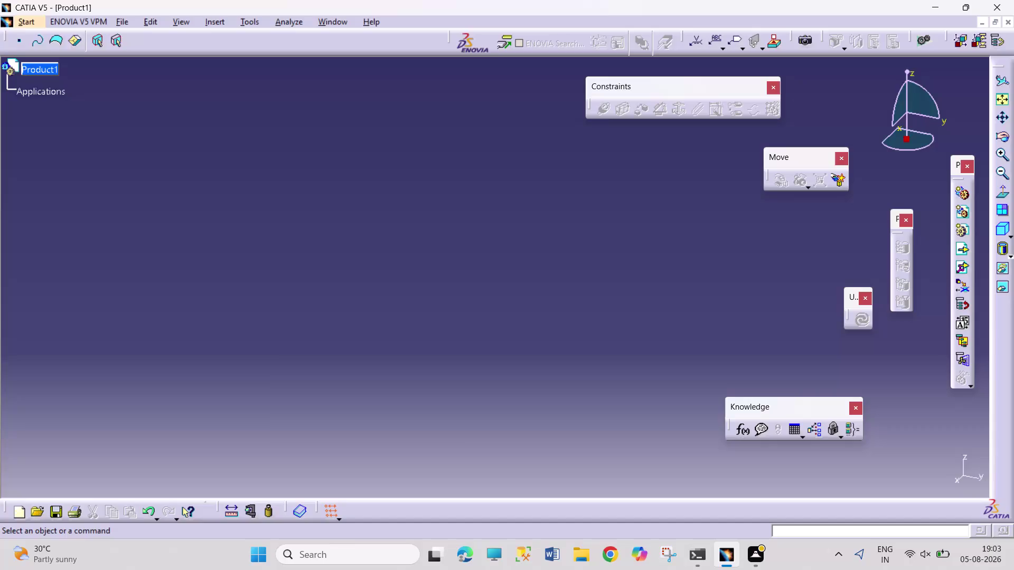
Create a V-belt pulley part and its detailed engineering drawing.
Close the empty Product1 and create Part1 in the Part Design workbench.
drag(286, 129, 487, 514)
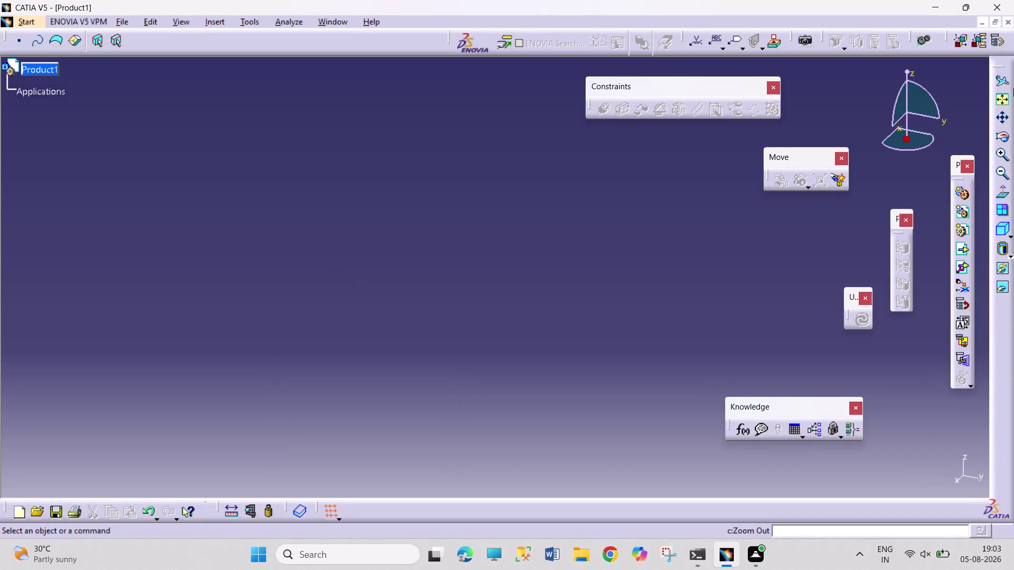
click(1007, 24)
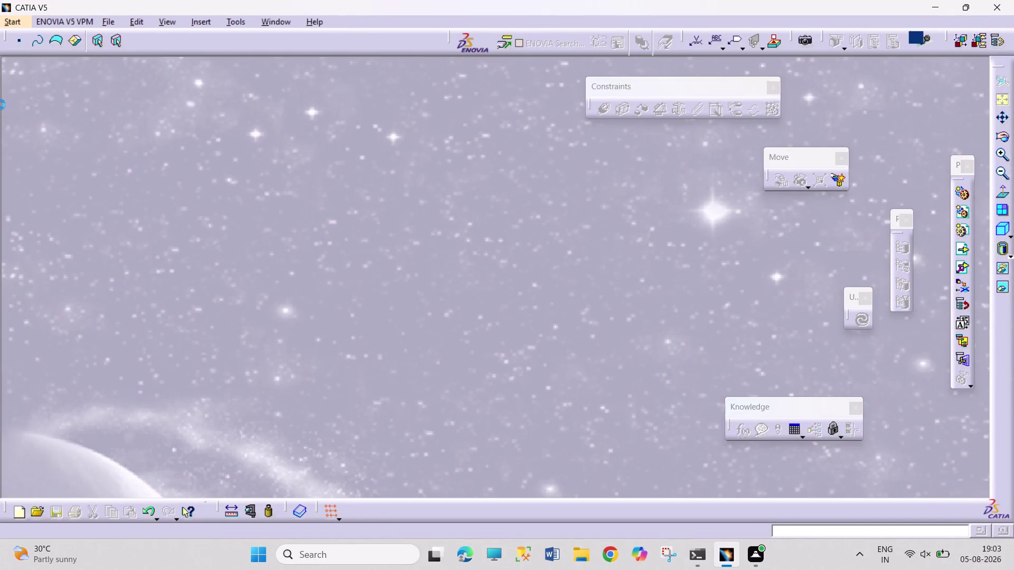
click(28, 21)
click(39, 48)
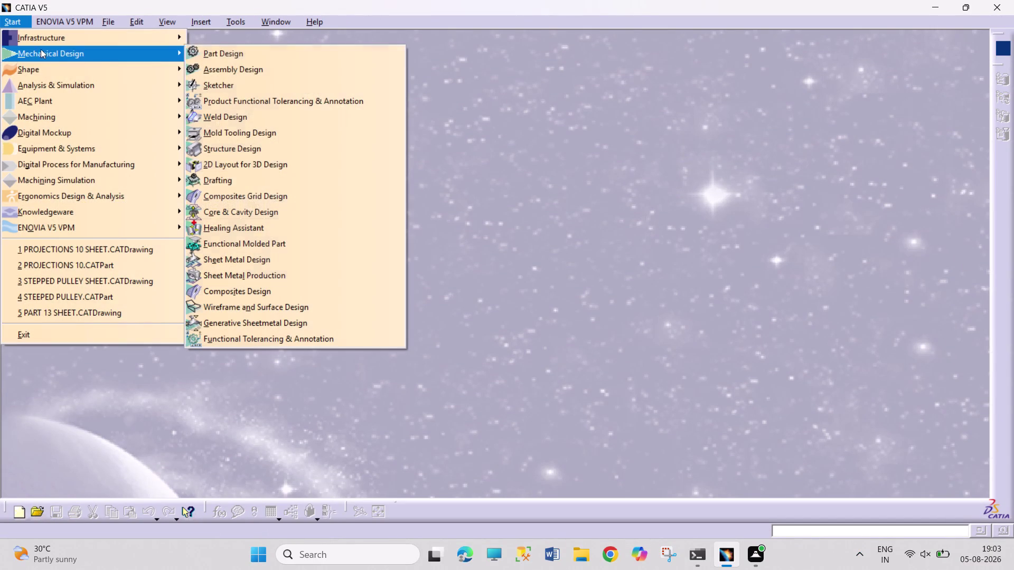
click(290, 54)
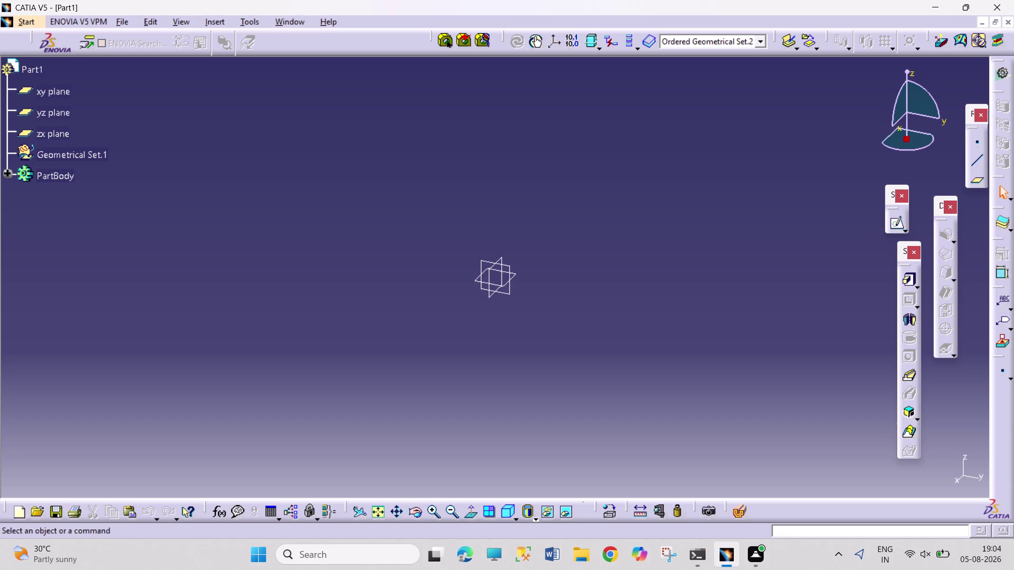
Pick one of Part1's reference planes and start a sketch on it.
drag(558, 130, 734, 374)
drag(559, 185, 700, 328)
drag(593, 232, 806, 380)
click(508, 291)
click(893, 222)
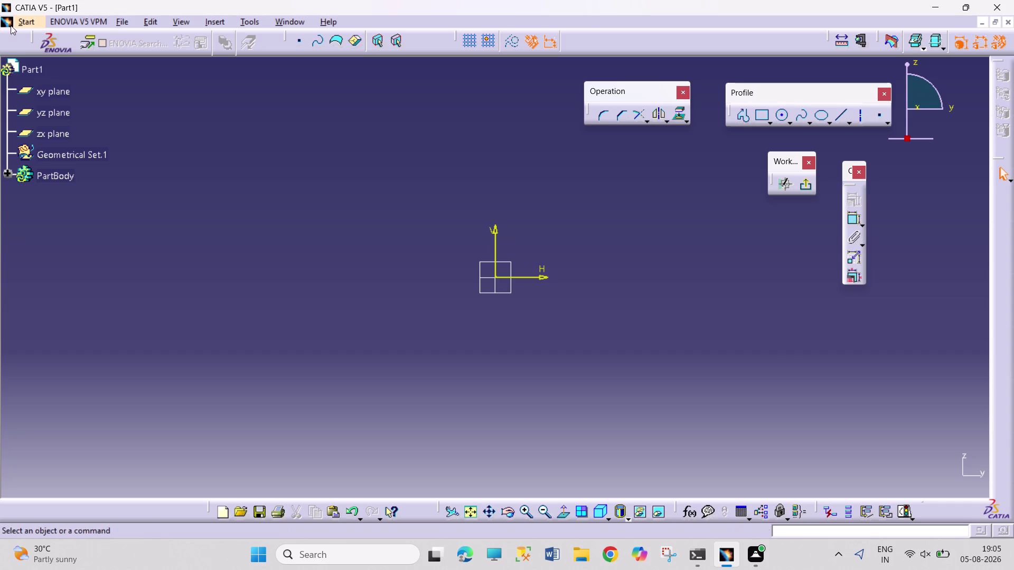
Draw a tall rectangle with its bottom corner placed on the H axis.
click(765, 117)
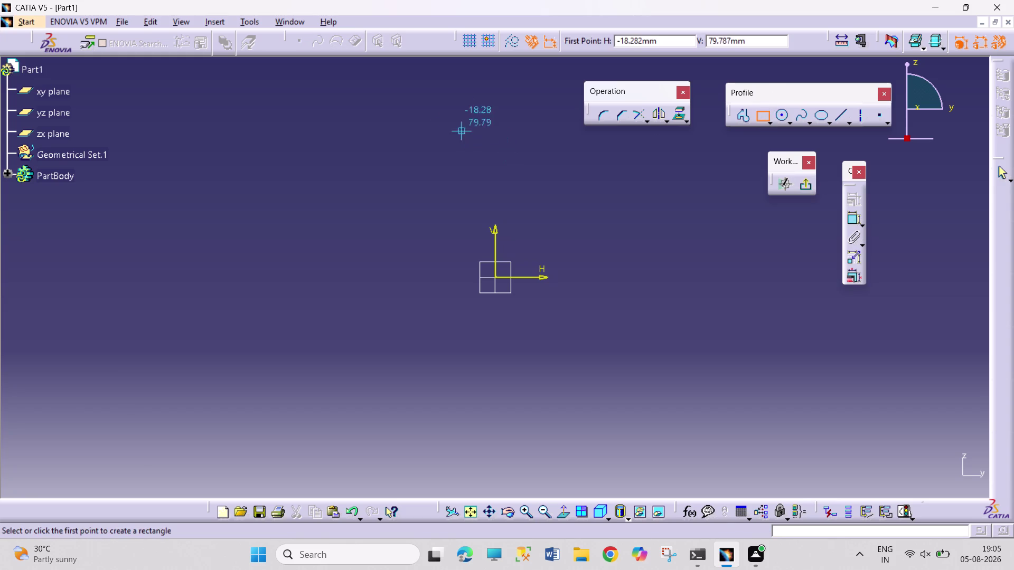
click(448, 113)
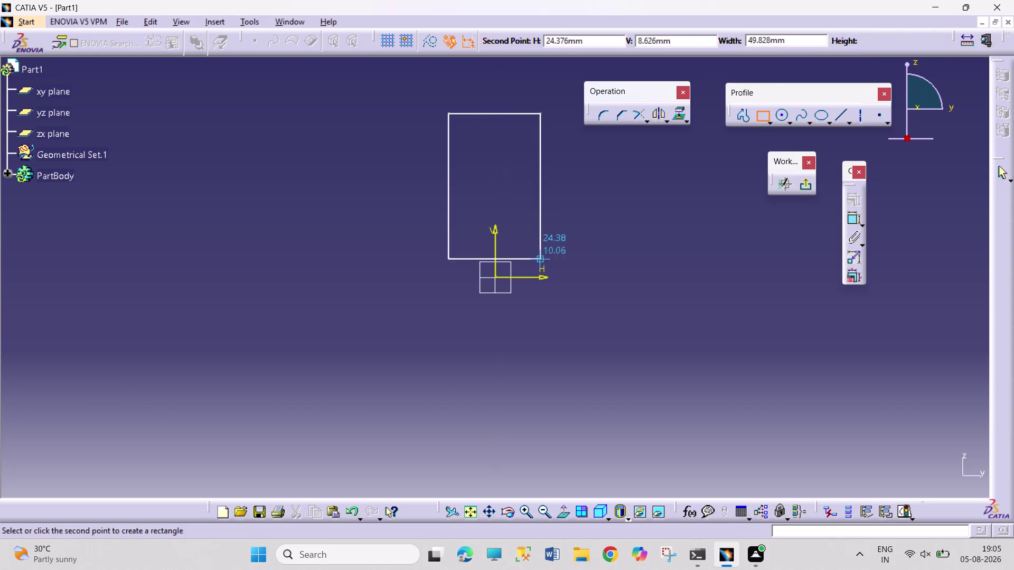
click(547, 279)
click(646, 229)
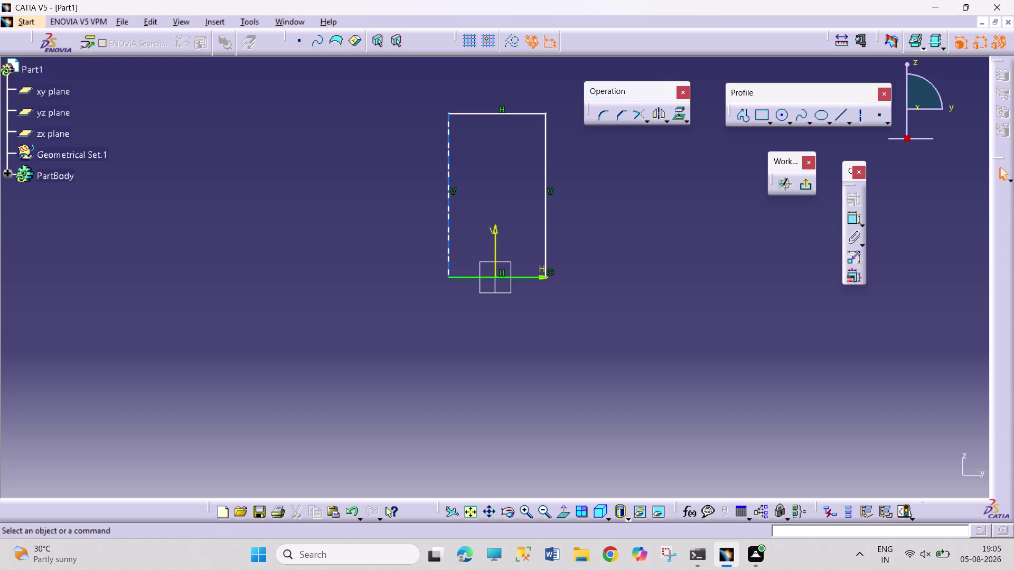
Make the rectangle's left and right sides symmetric about the V axis.
click(449, 224)
click(544, 232)
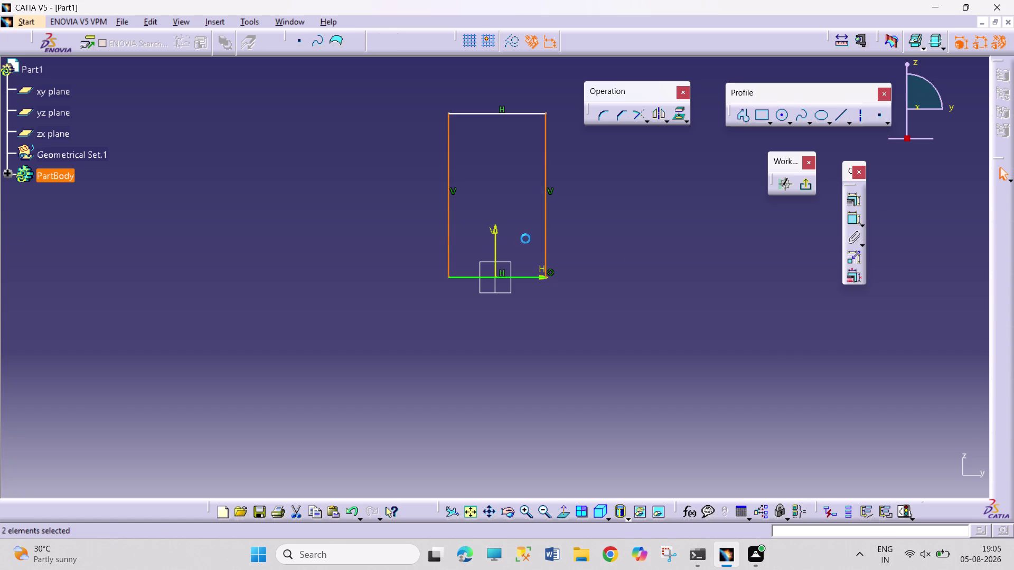
click(495, 237)
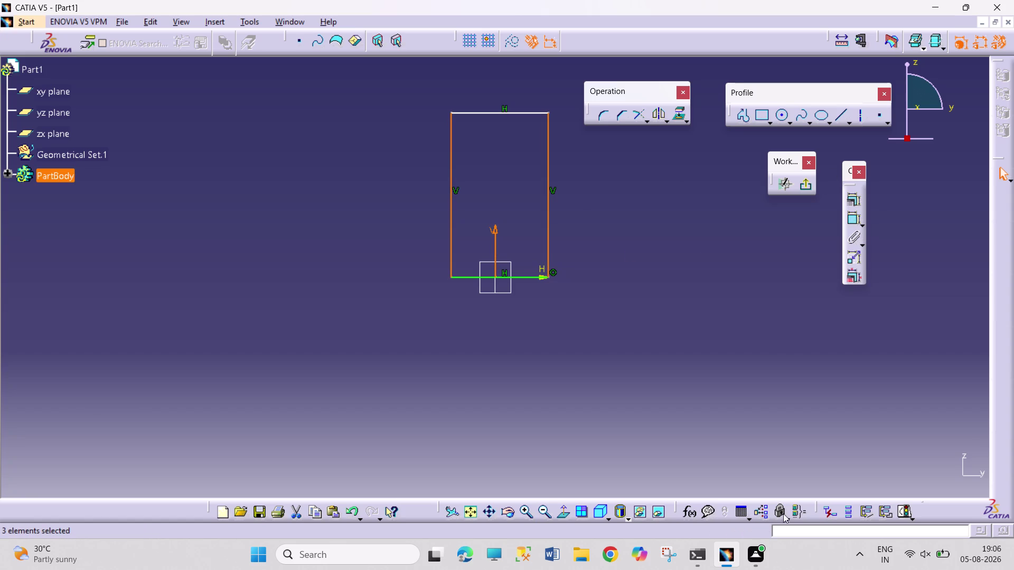
drag(759, 558, 733, 558)
click(848, 204)
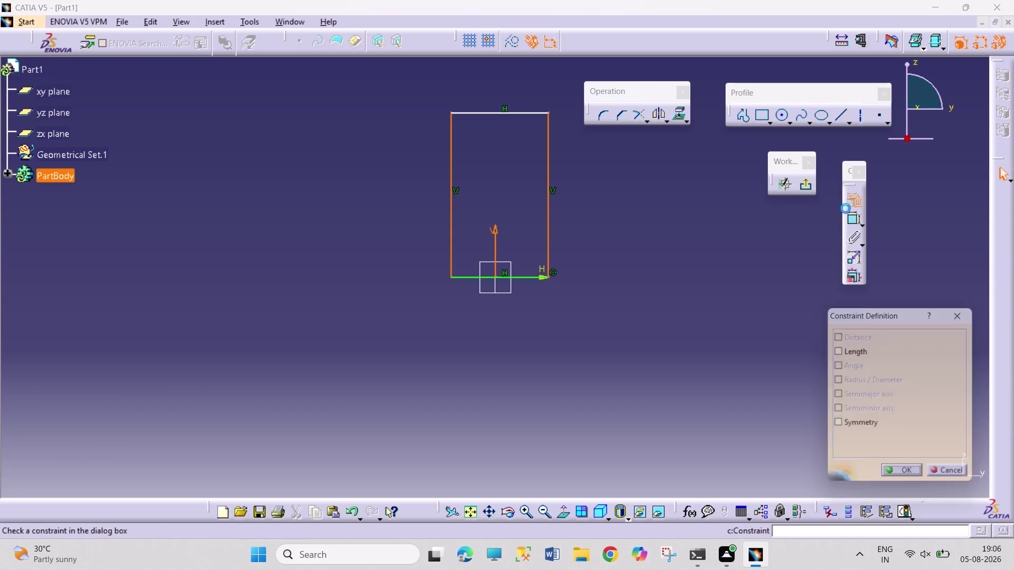
click(866, 428)
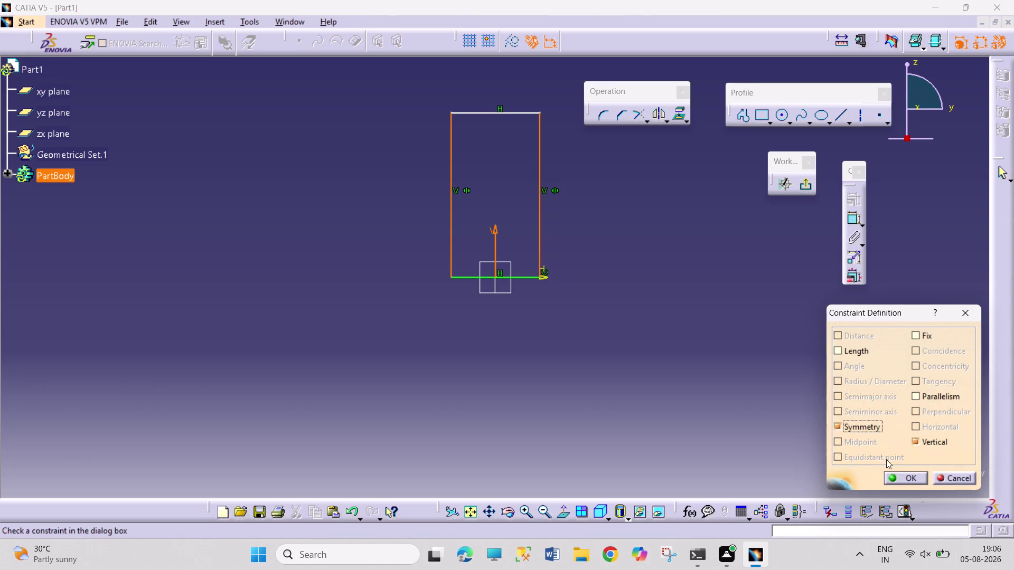
click(895, 474)
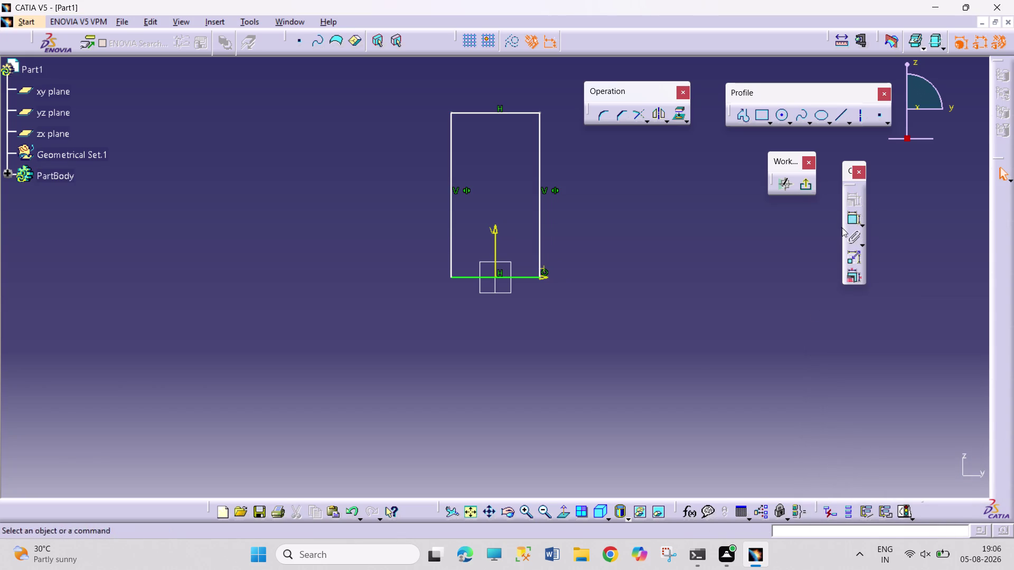
Add width and height dimensions to the rectangle.
click(852, 223)
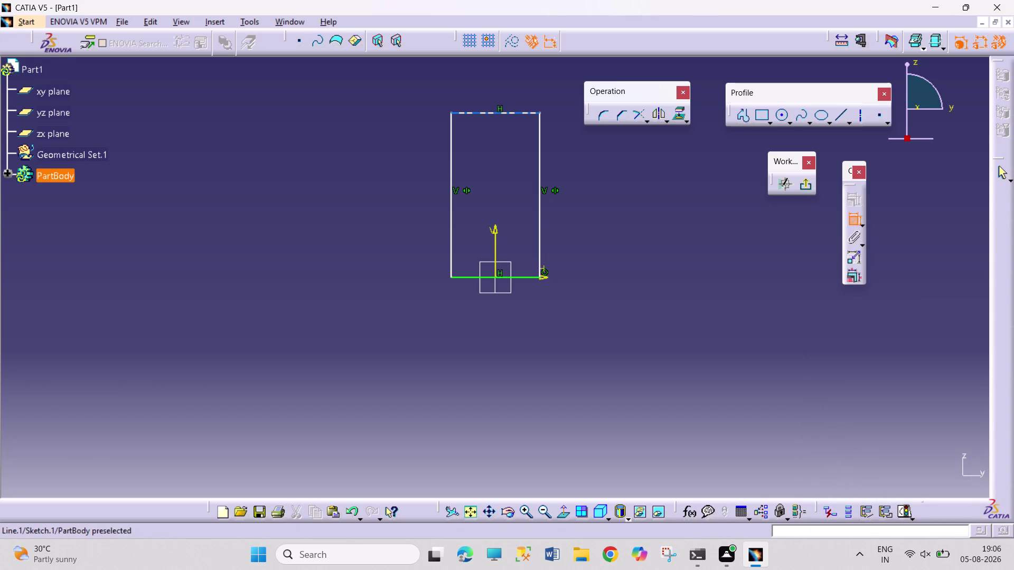
click(508, 111)
click(513, 84)
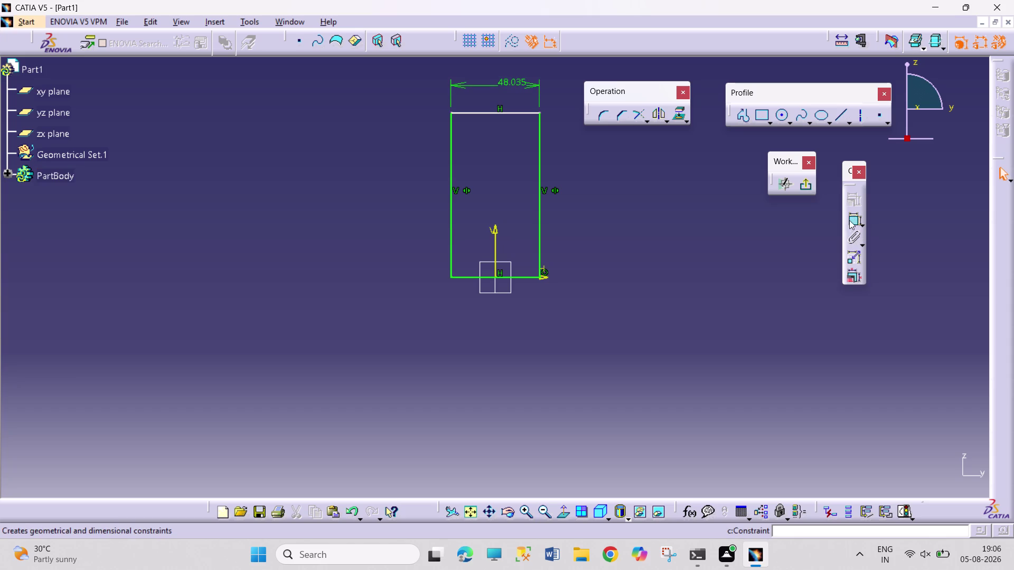
click(851, 222)
drag(542, 238, 549, 237)
click(598, 229)
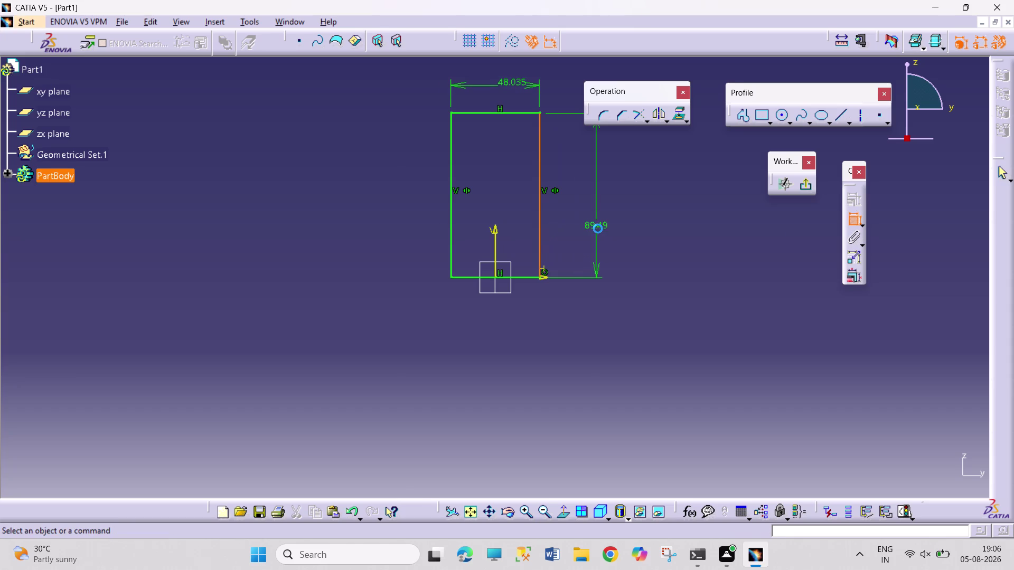
Set the width dimension to 78 and the height to 125.
double_click(520, 85)
text(7)
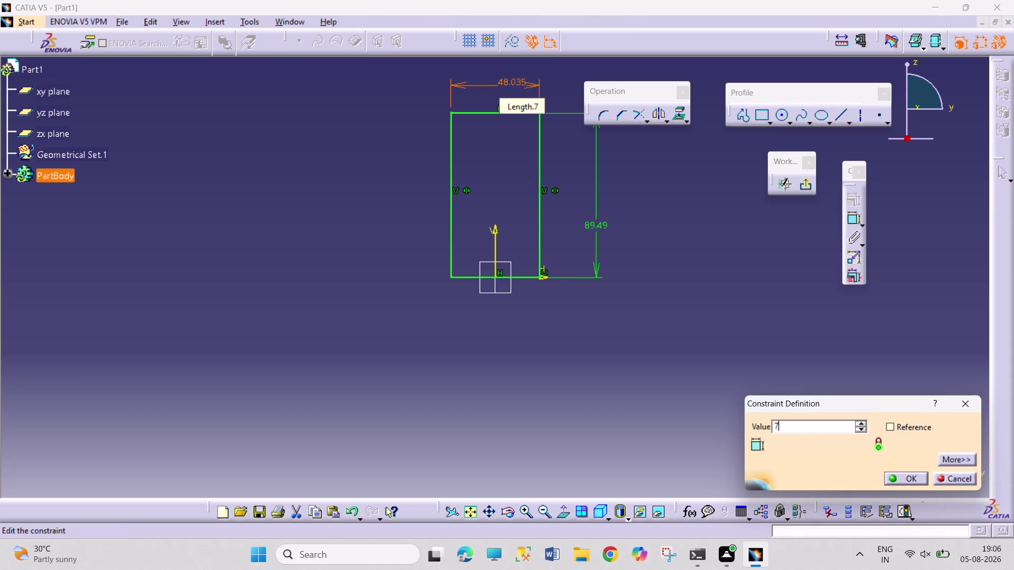
text(8)
key(Return)
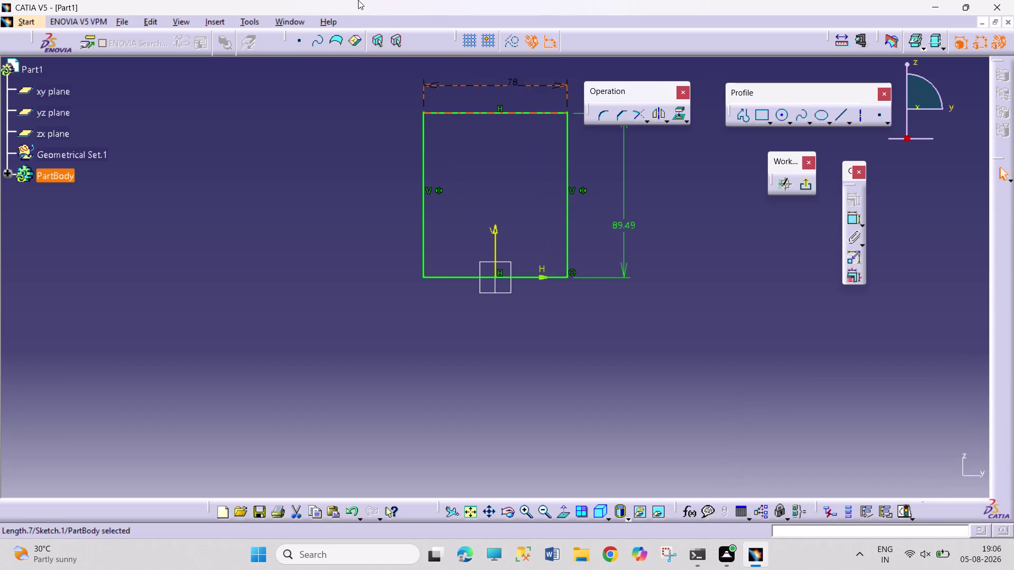
double_click(624, 225)
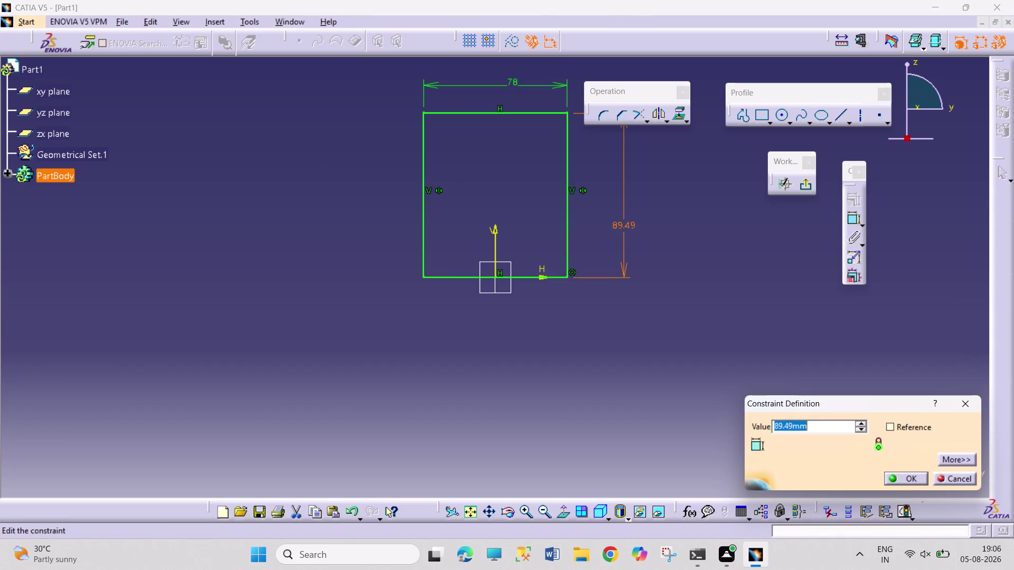
text(25)
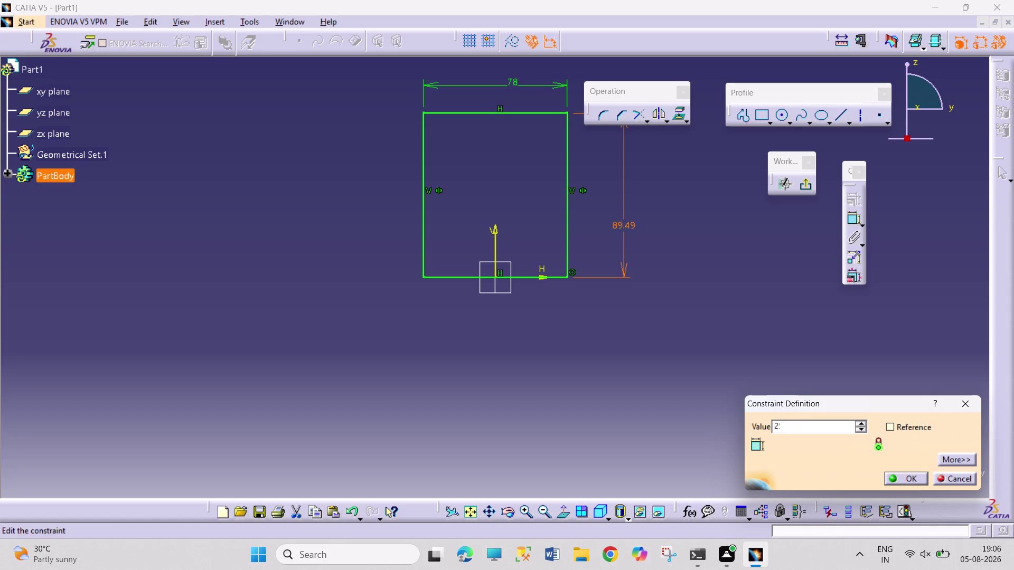
key(0)
text(/2)
key(Return)
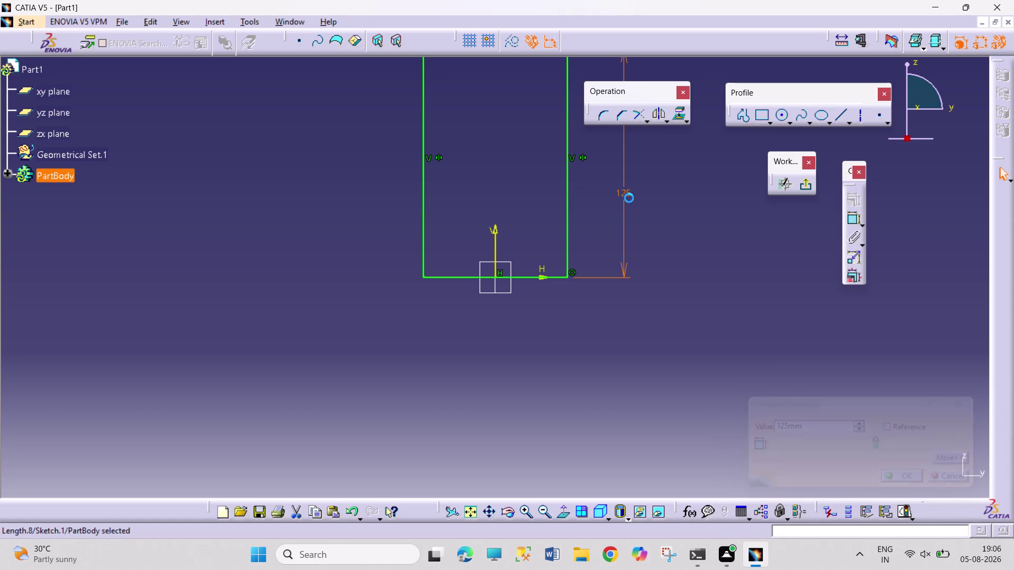
click(749, 262)
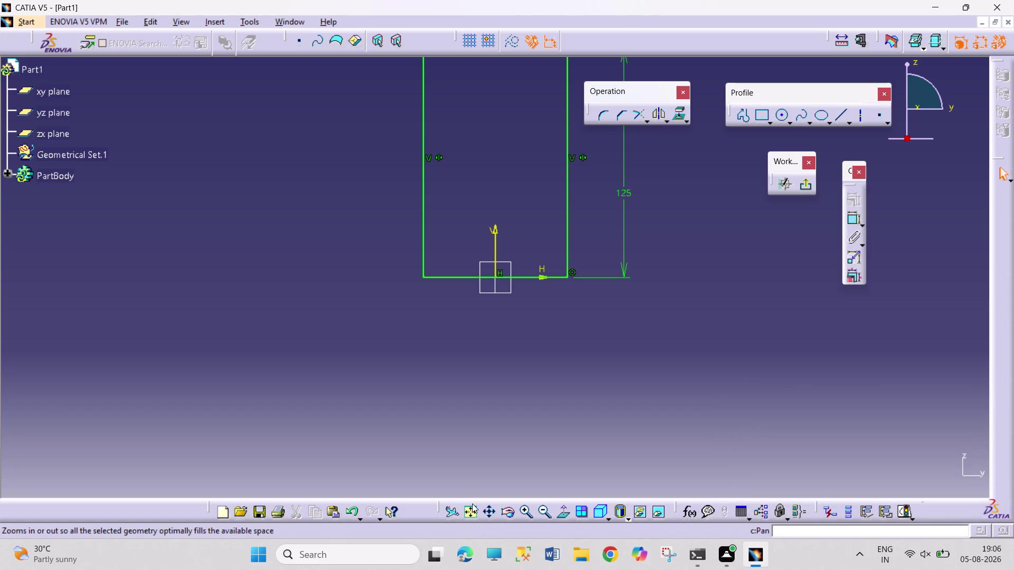
click(469, 510)
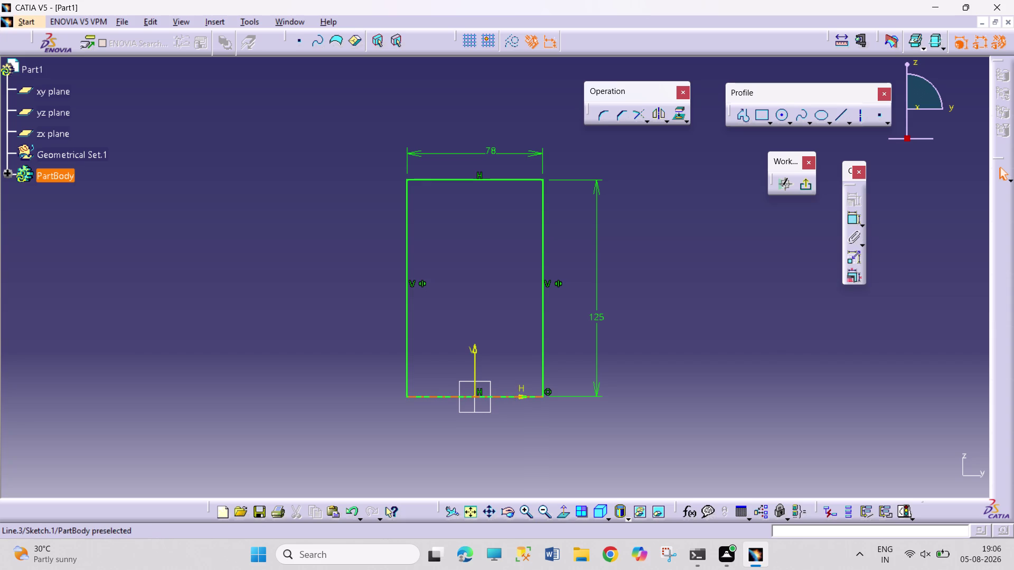
Draw a trapezoidal groove profile dipping down from the rectangle's top edge.
drag(510, 396, 518, 357)
click(563, 431)
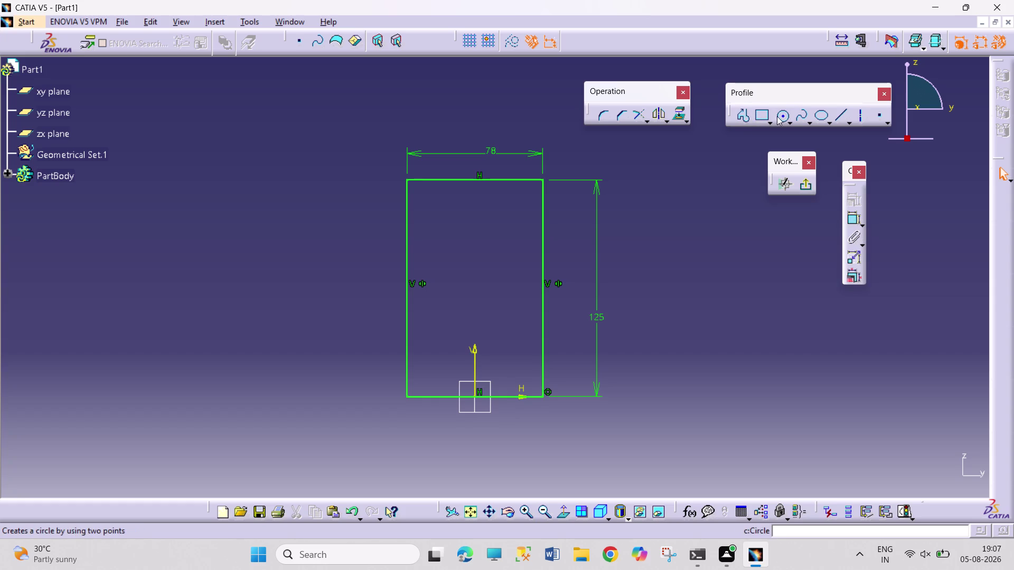
click(739, 114)
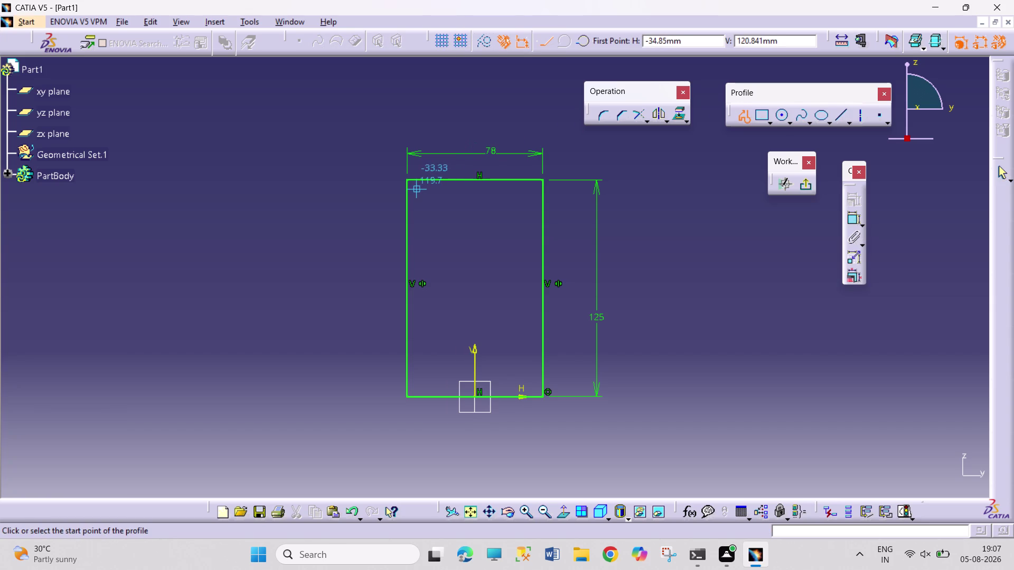
click(414, 188)
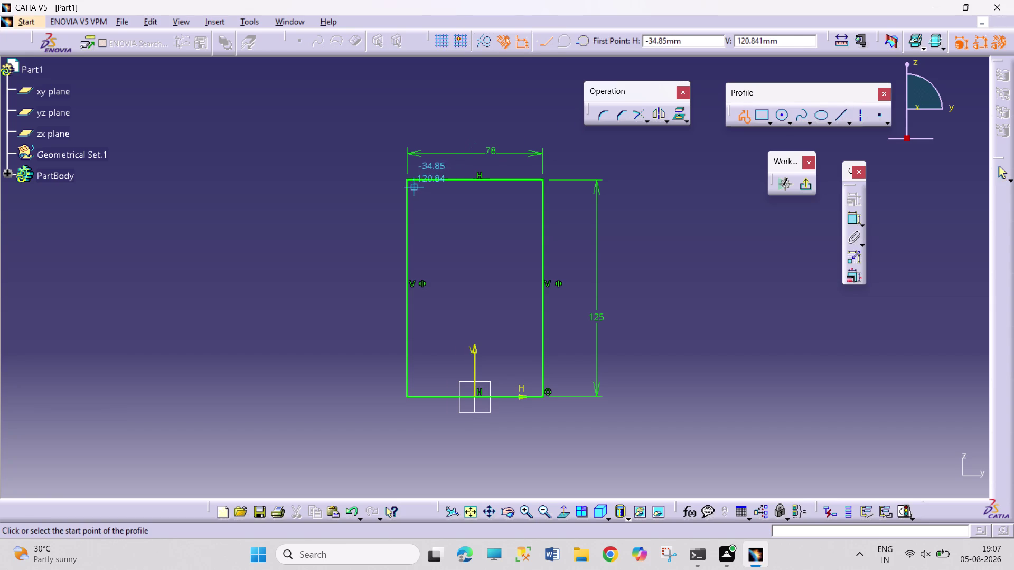
click(428, 186)
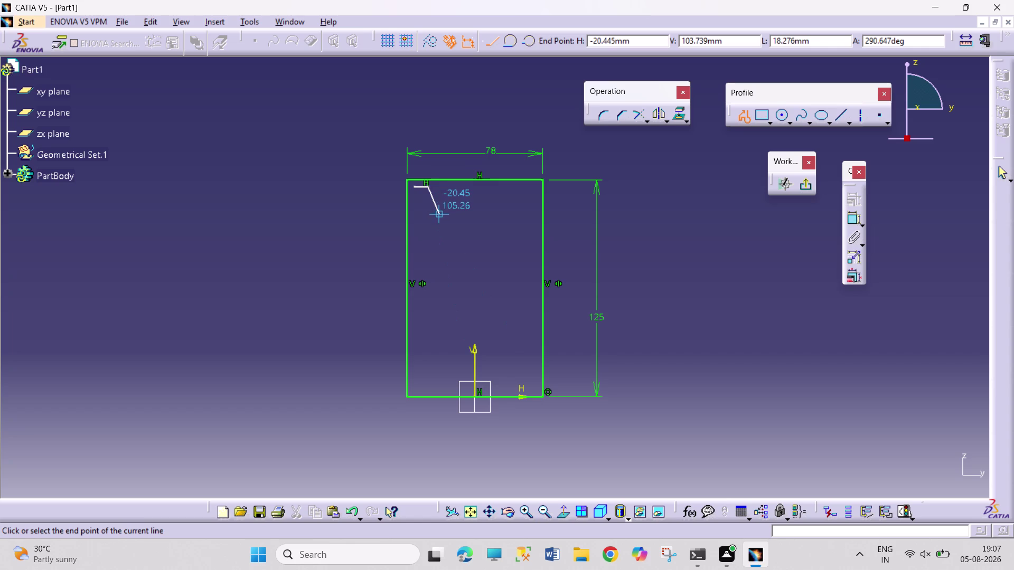
click(439, 218)
click(450, 218)
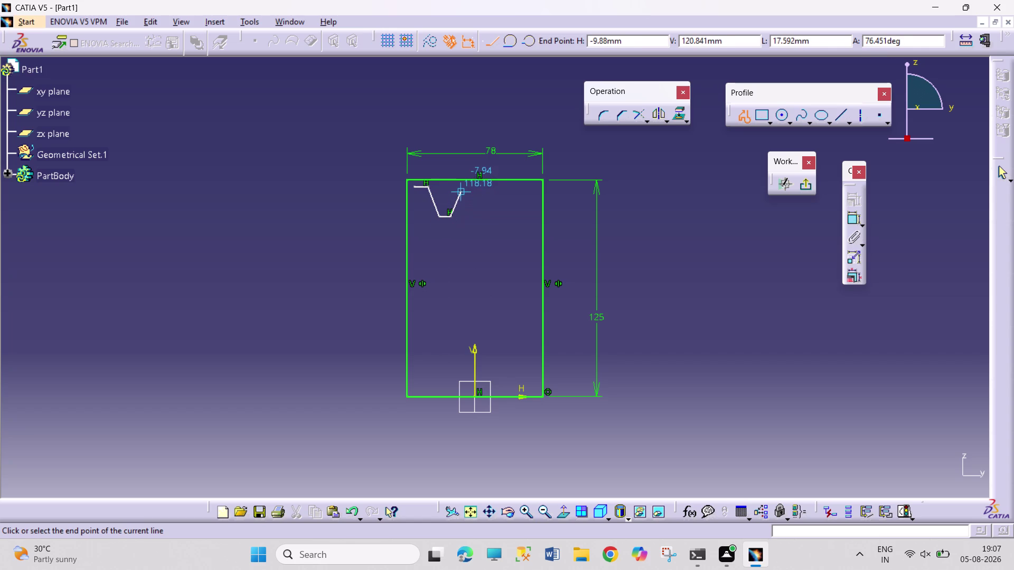
click(463, 186)
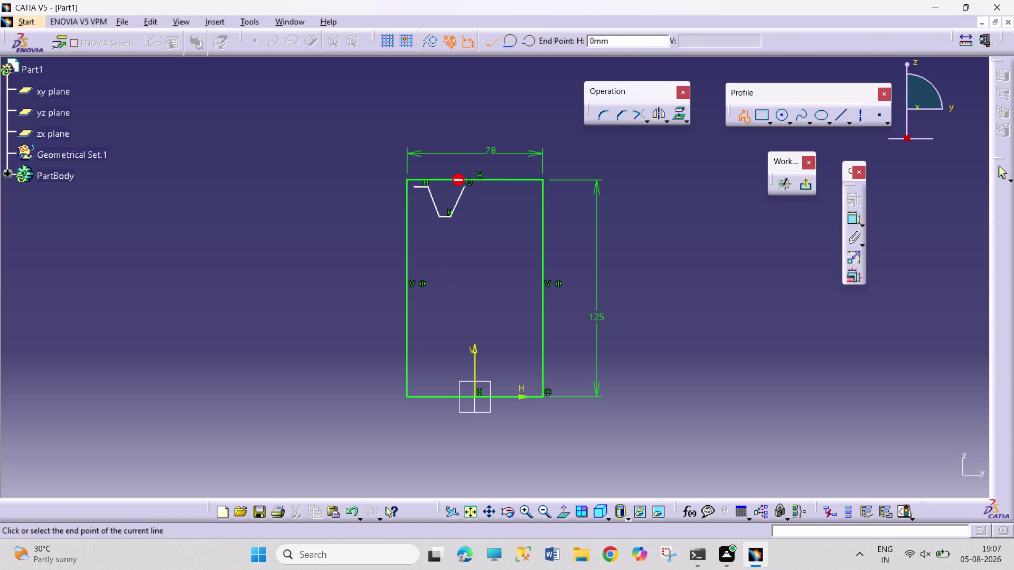
click(475, 186)
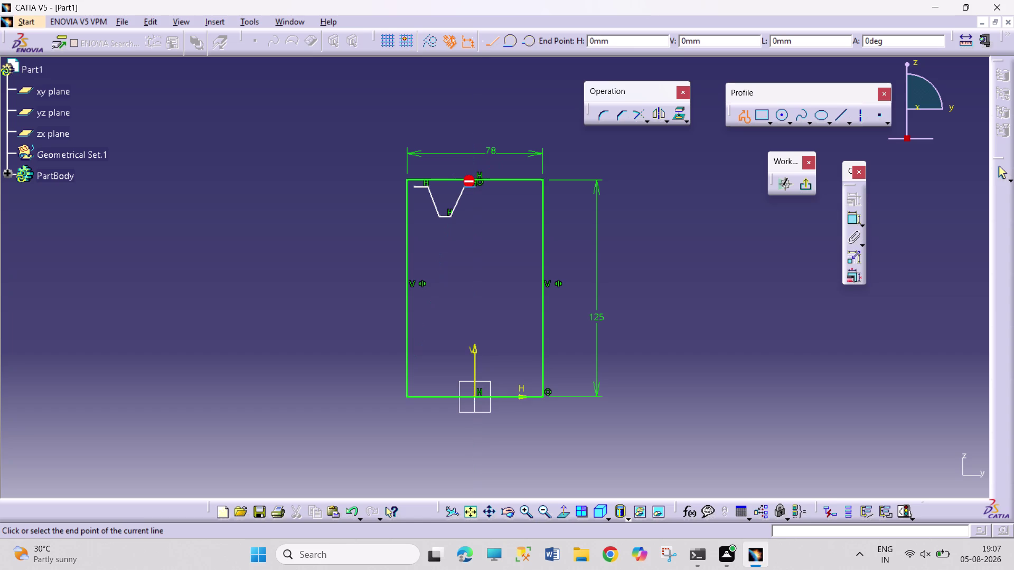
key(Escape)
key(Escape)
key(Escape)
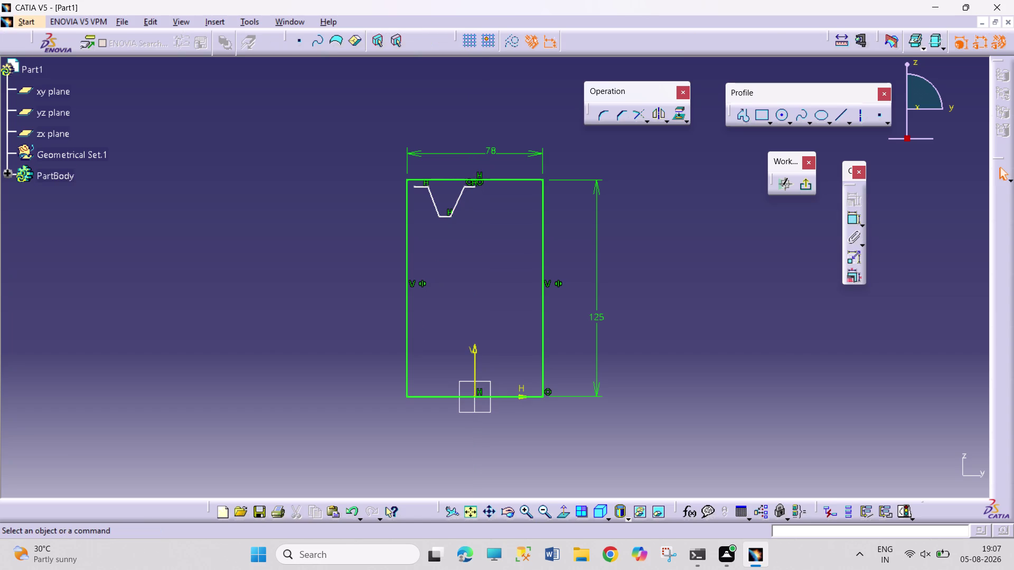
click(857, 118)
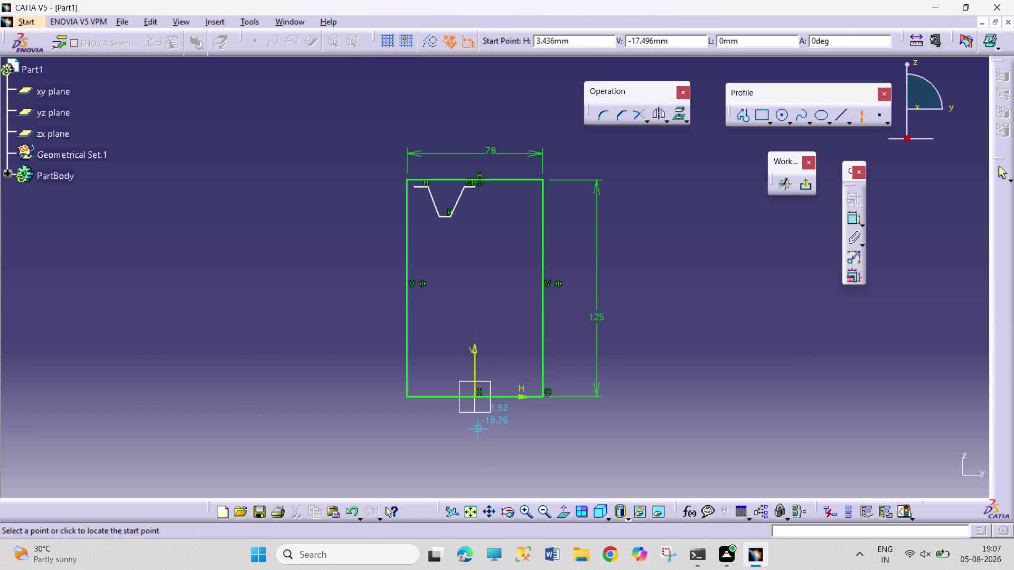
Draw a vertical centre axis up from the sketch origin.
click(474, 426)
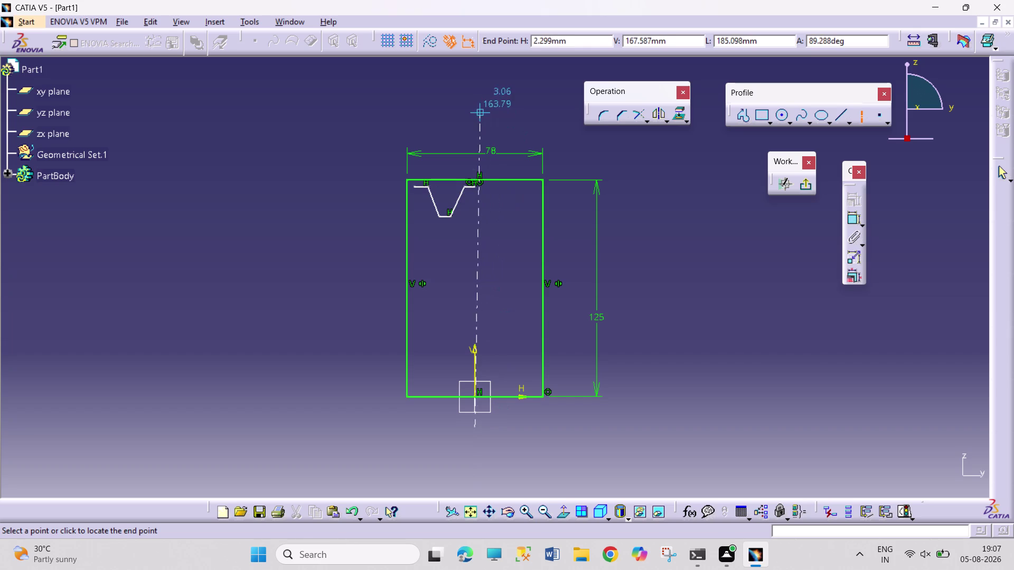
click(475, 95)
click(525, 93)
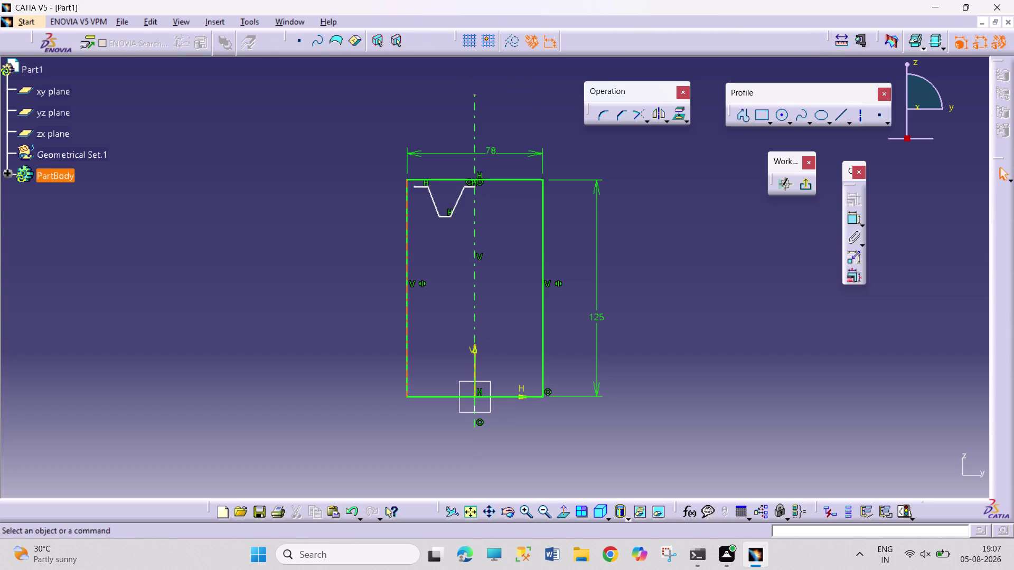
Make the groove coincident with the top edge and the profile's top-left corner.
click(421, 187)
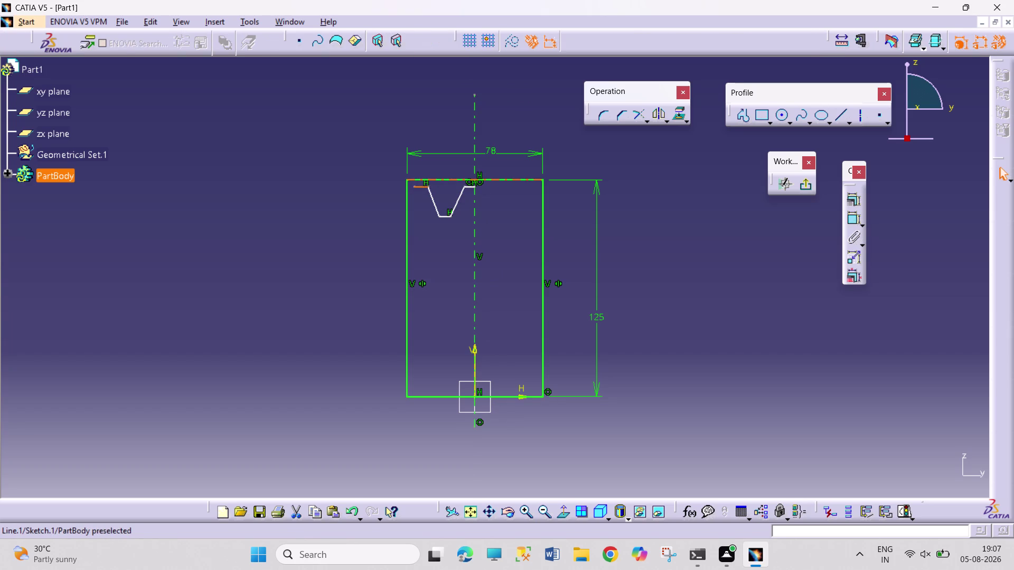
click(429, 177)
click(855, 201)
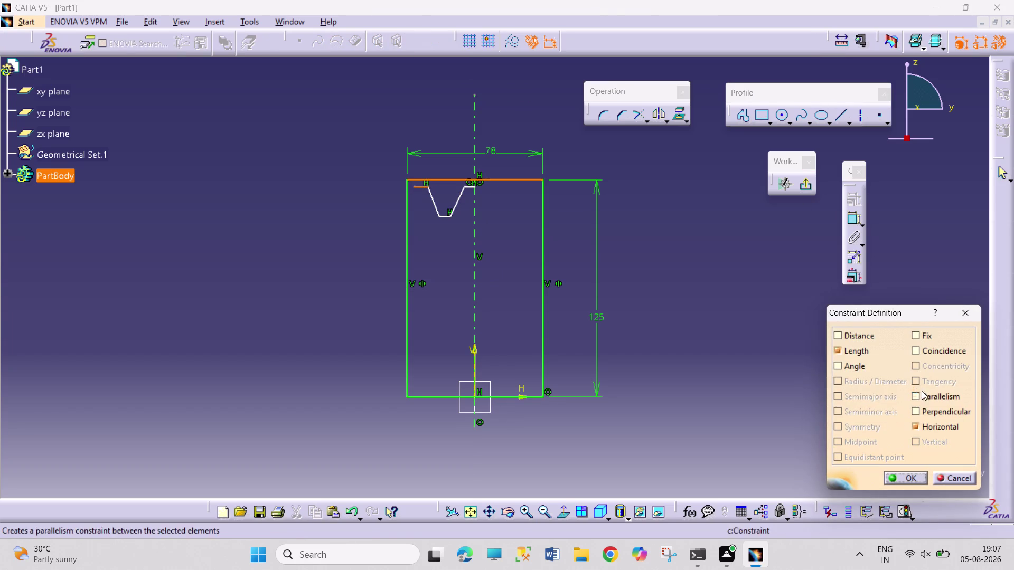
click(938, 352)
click(889, 480)
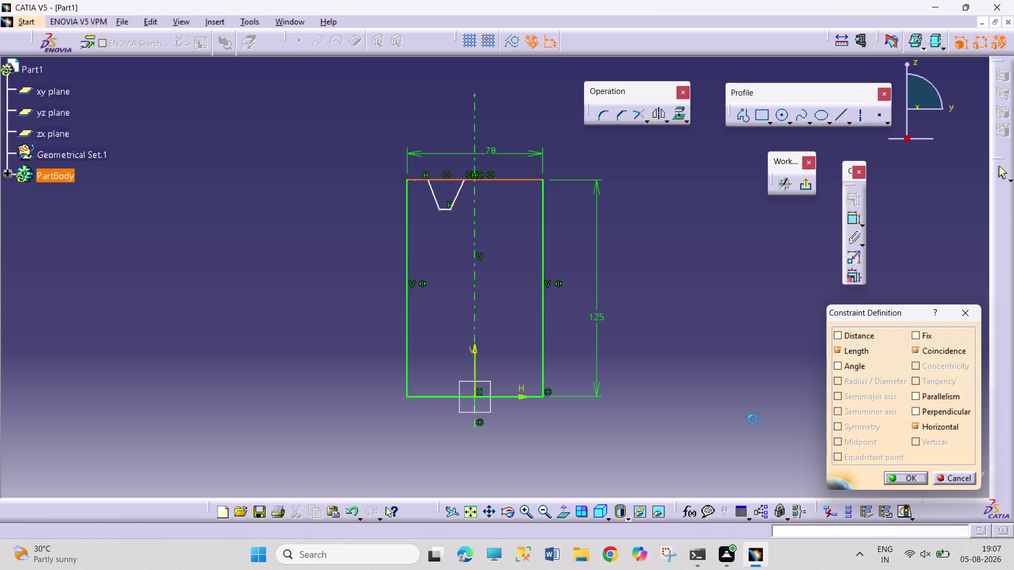
click(418, 179)
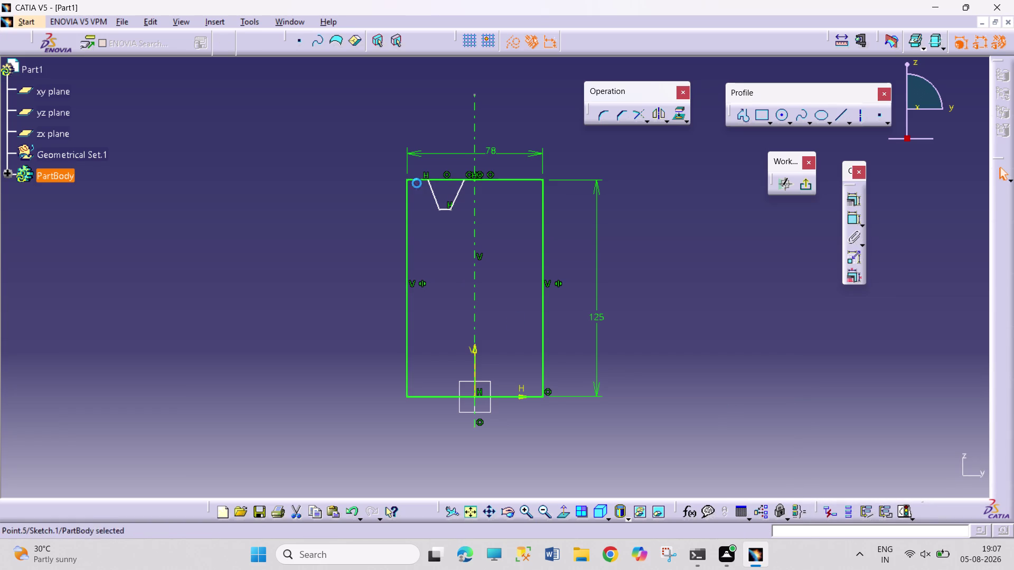
click(408, 179)
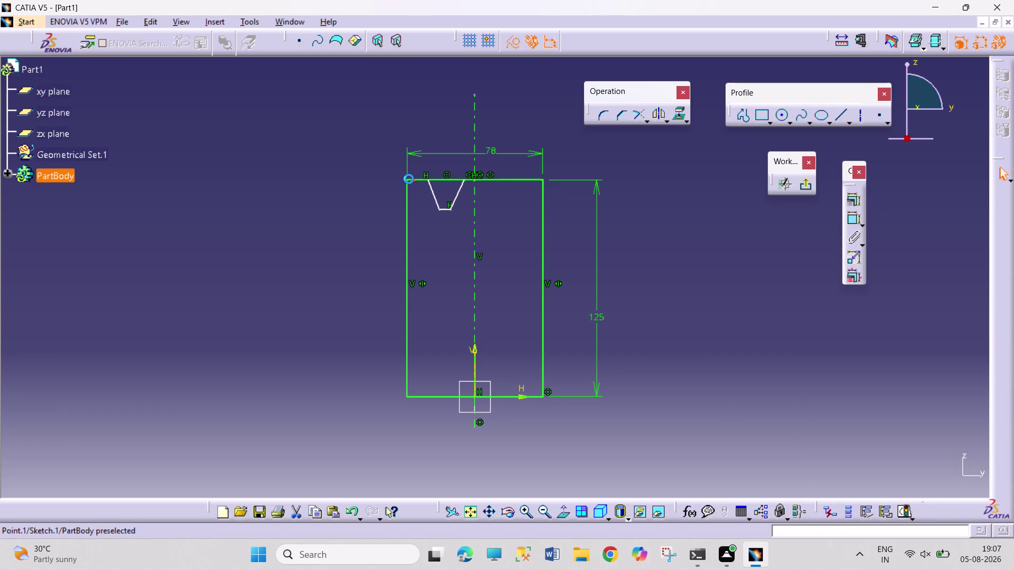
click(856, 196)
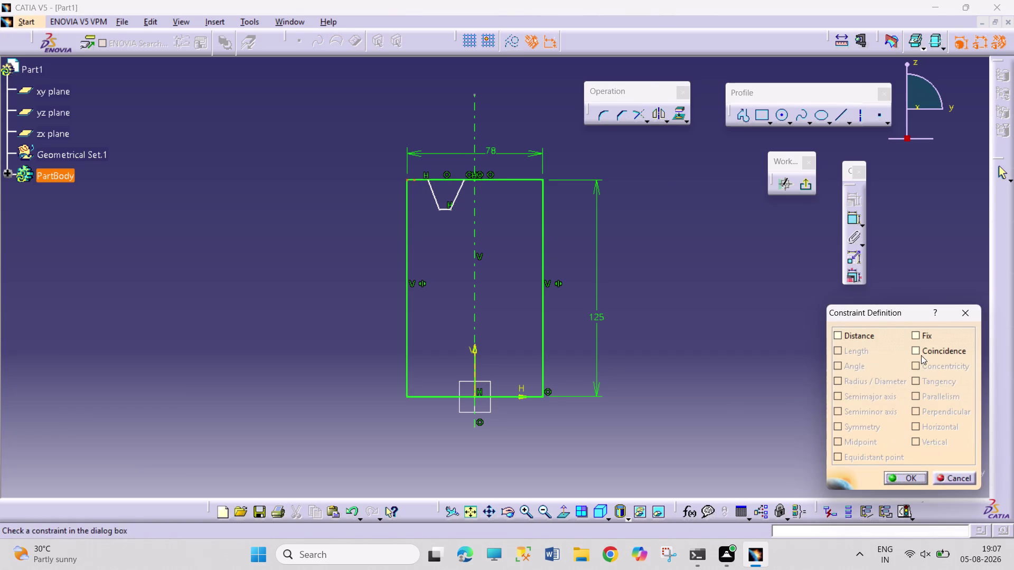
click(923, 350)
click(902, 480)
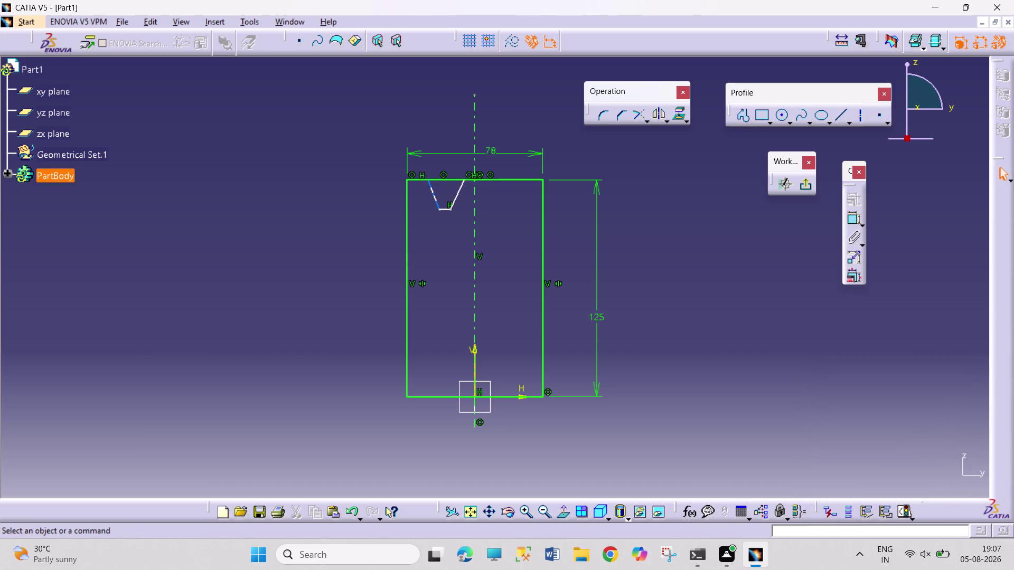
Draw an axis through the groove and make its slanted sides symmetric about it.
click(859, 115)
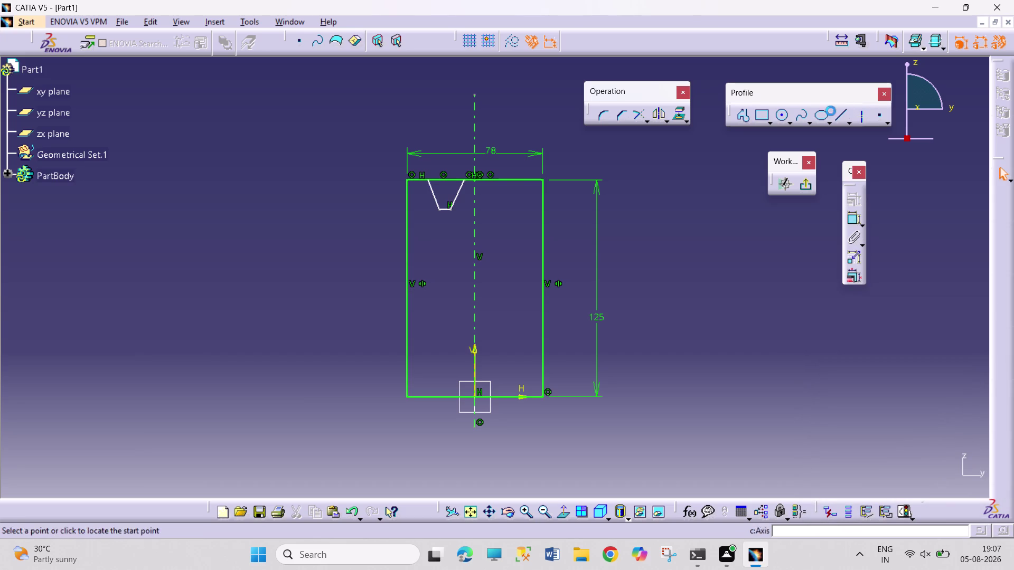
click(445, 116)
click(444, 444)
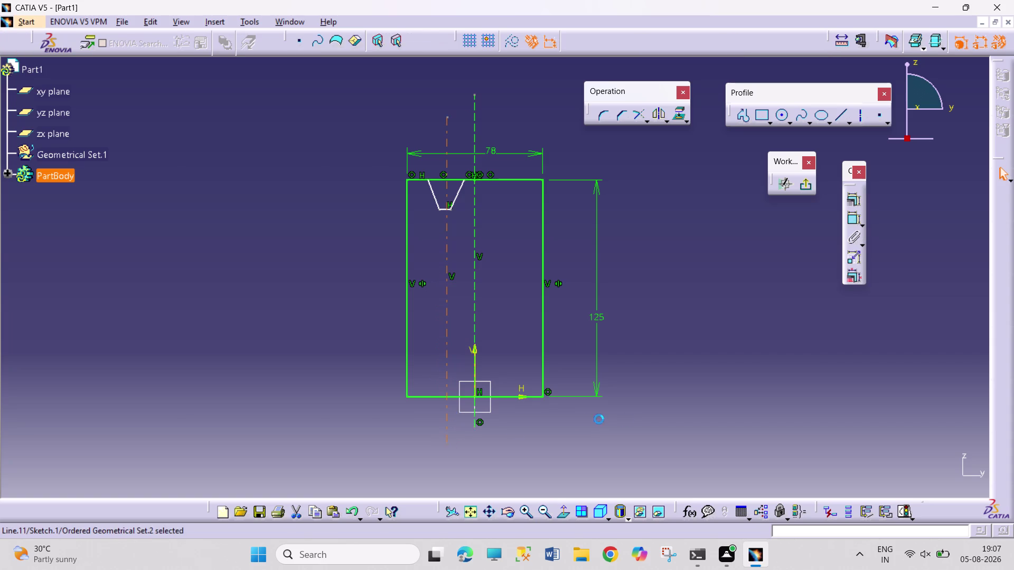
click(705, 408)
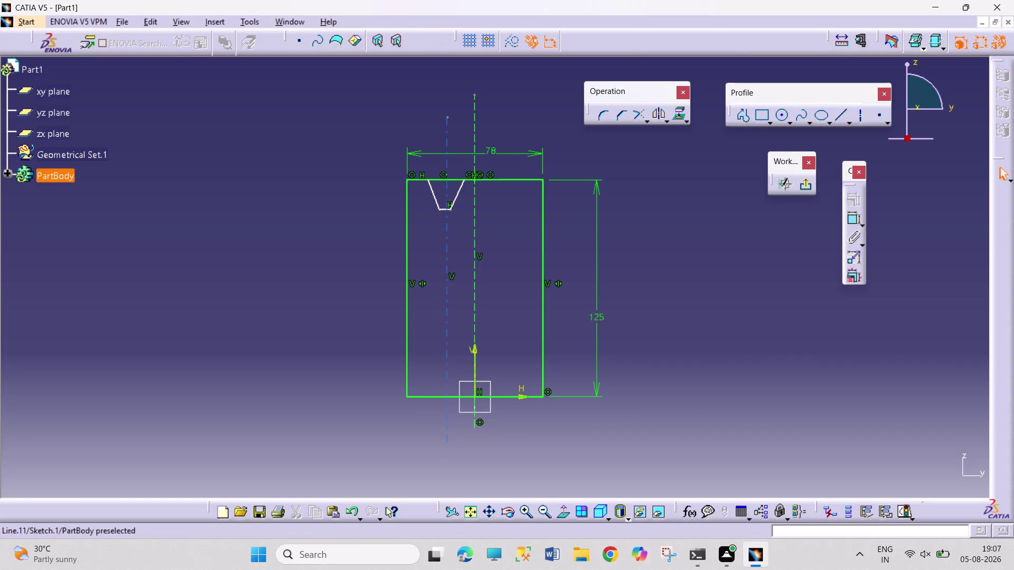
click(457, 190)
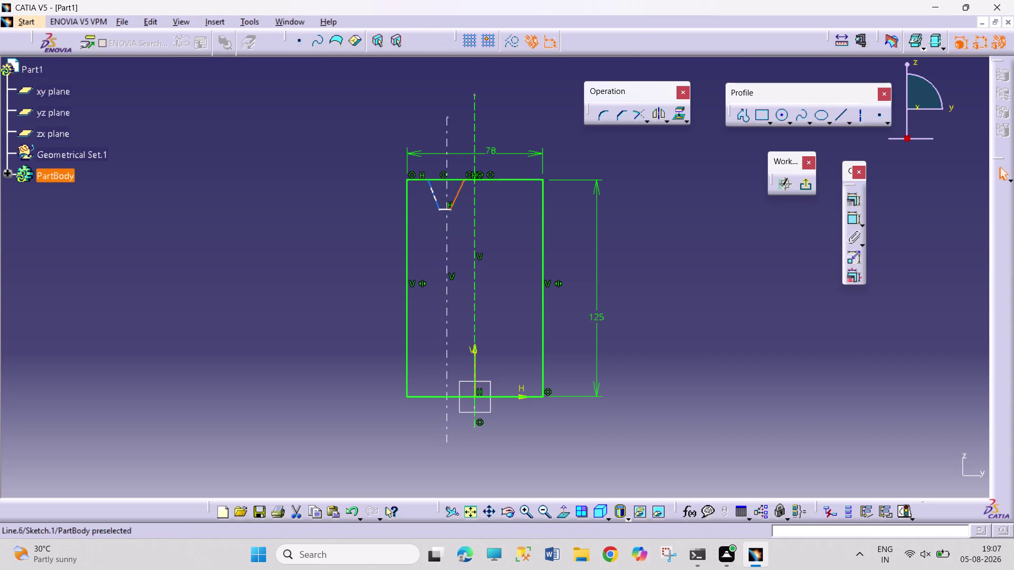
click(434, 192)
click(445, 165)
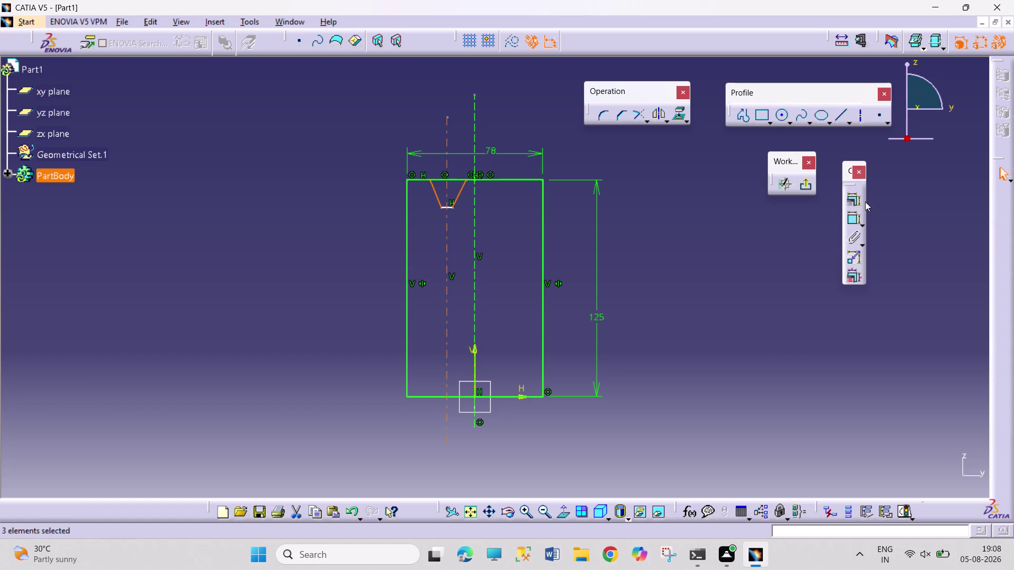
click(851, 201)
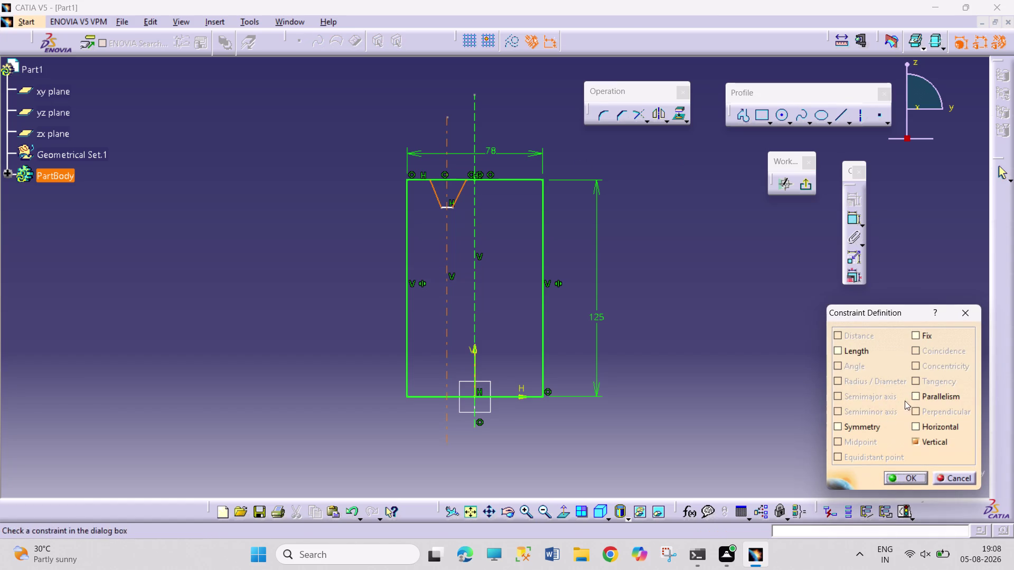
click(867, 424)
click(895, 477)
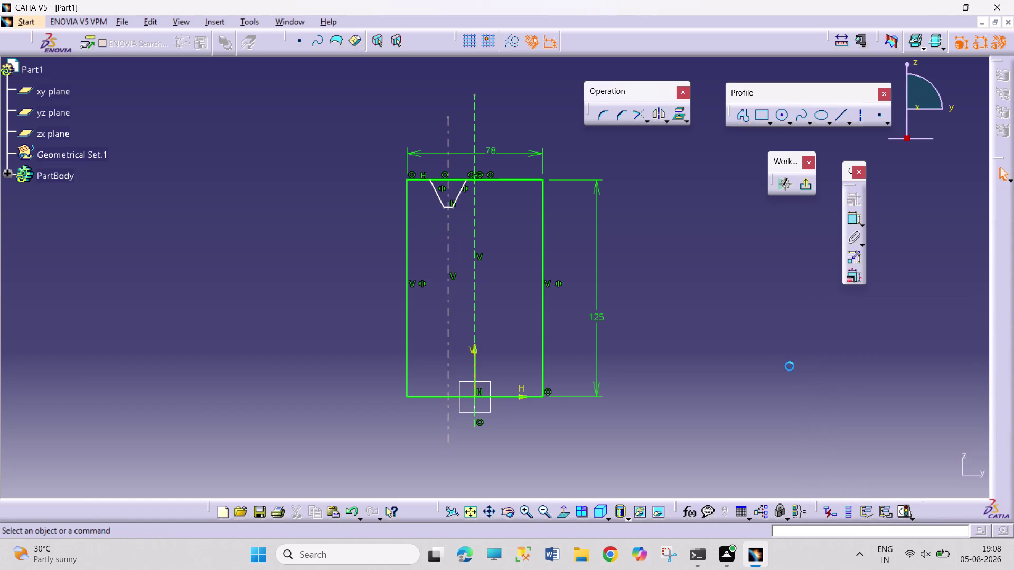
click(762, 303)
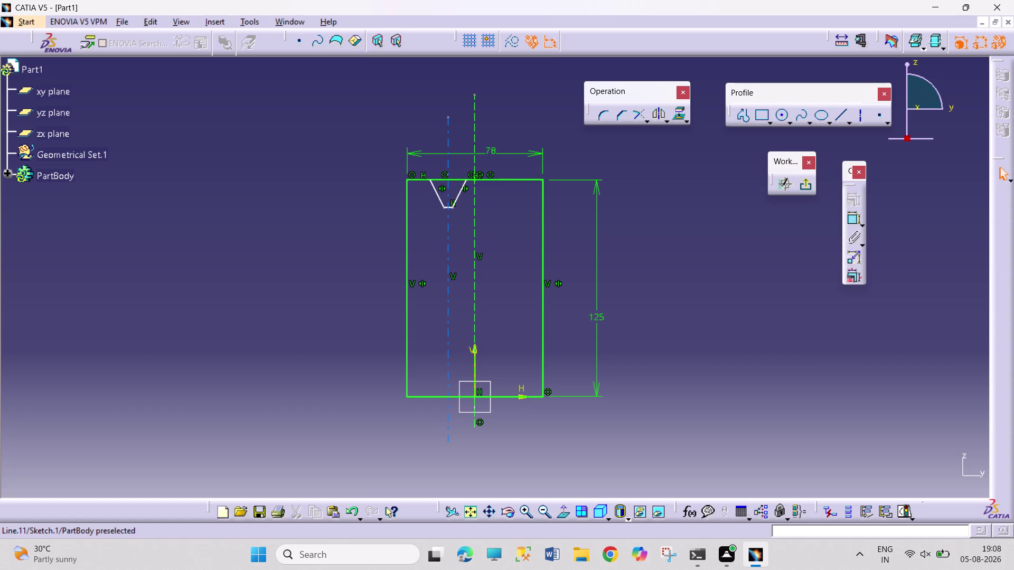
Select the five groove lines and mirror them across the centre axis.
click(607, 225)
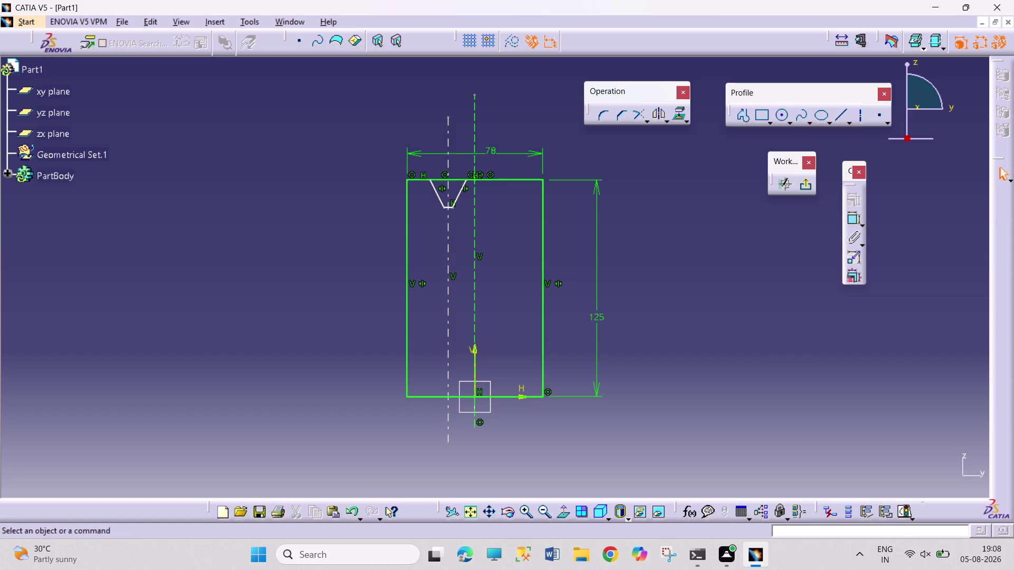
click(420, 181)
click(438, 193)
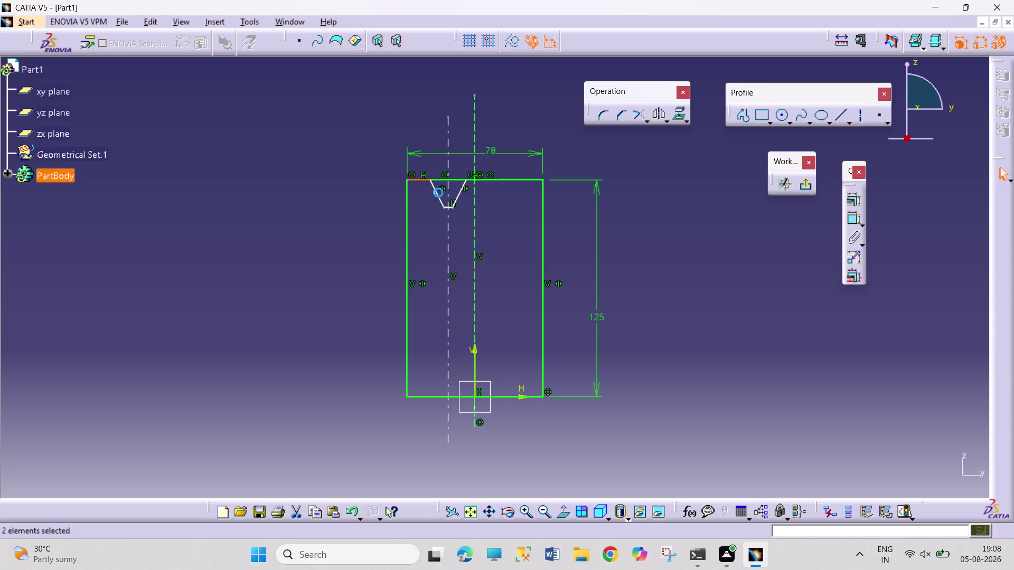
click(448, 207)
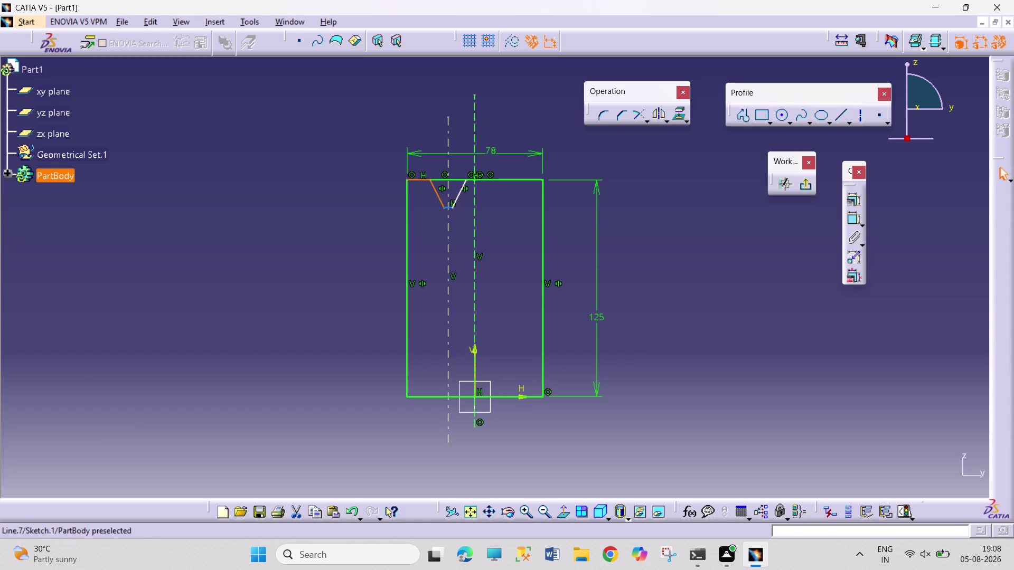
click(461, 195)
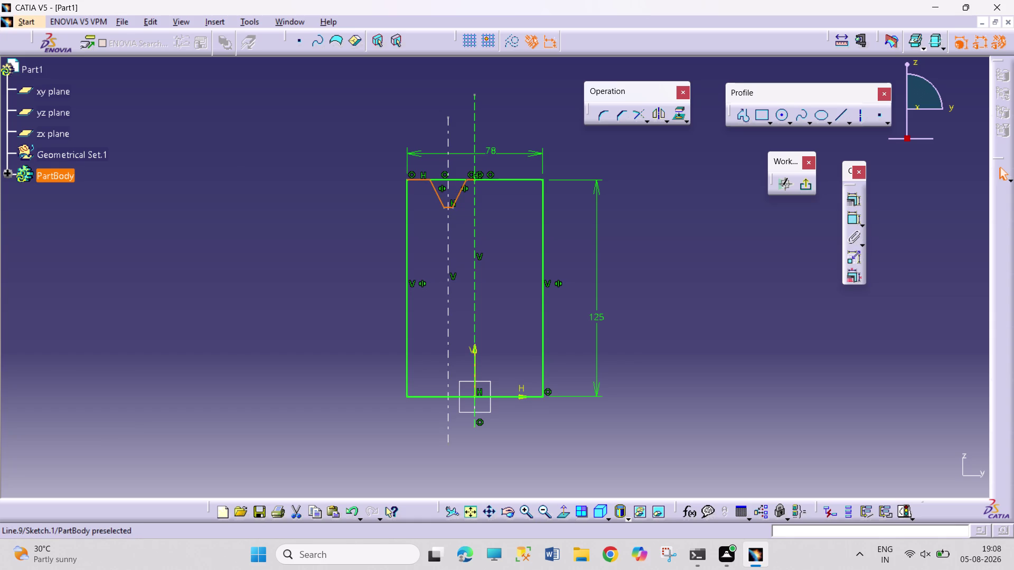
click(471, 180)
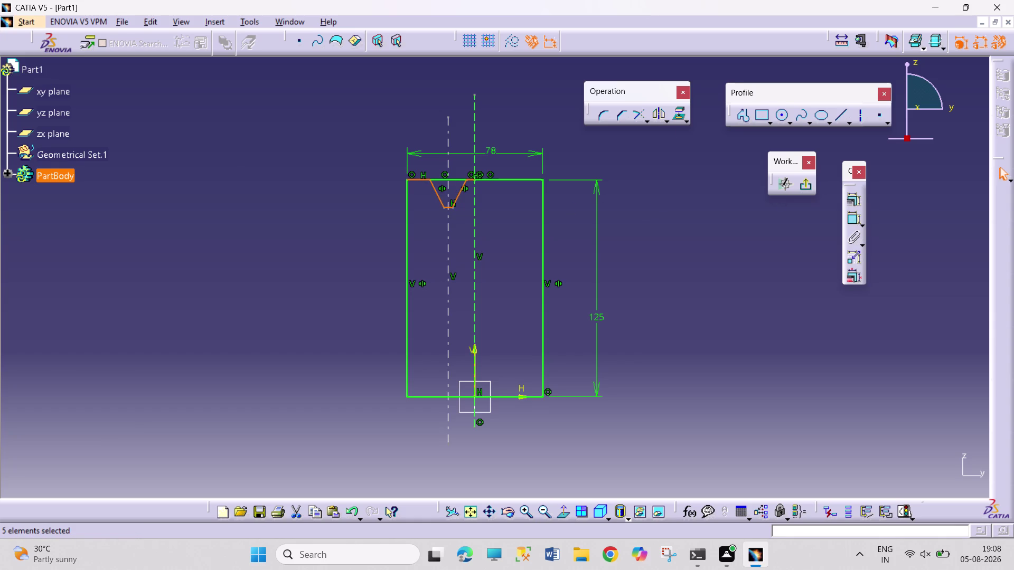
click(660, 111)
click(474, 242)
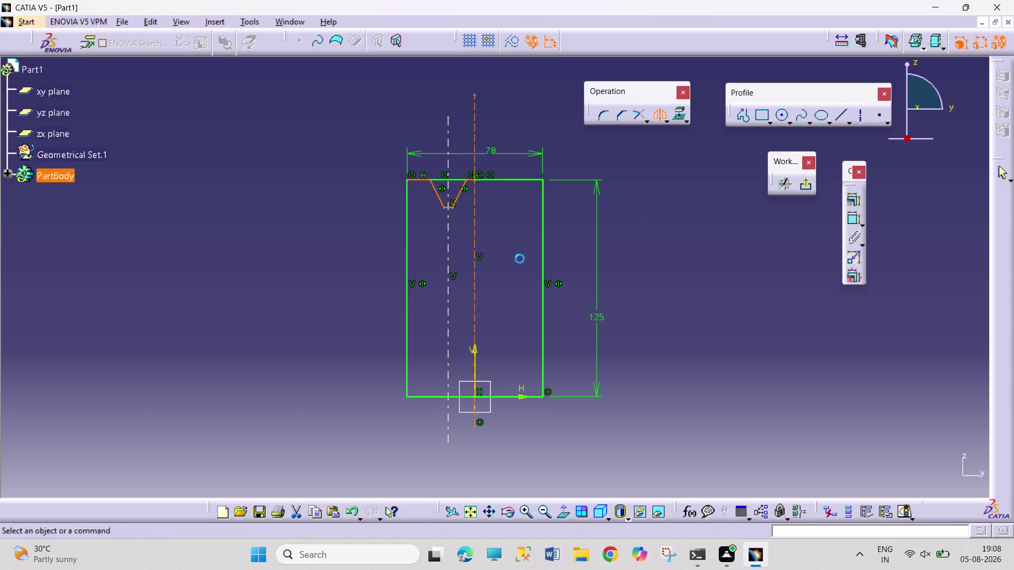
click(687, 269)
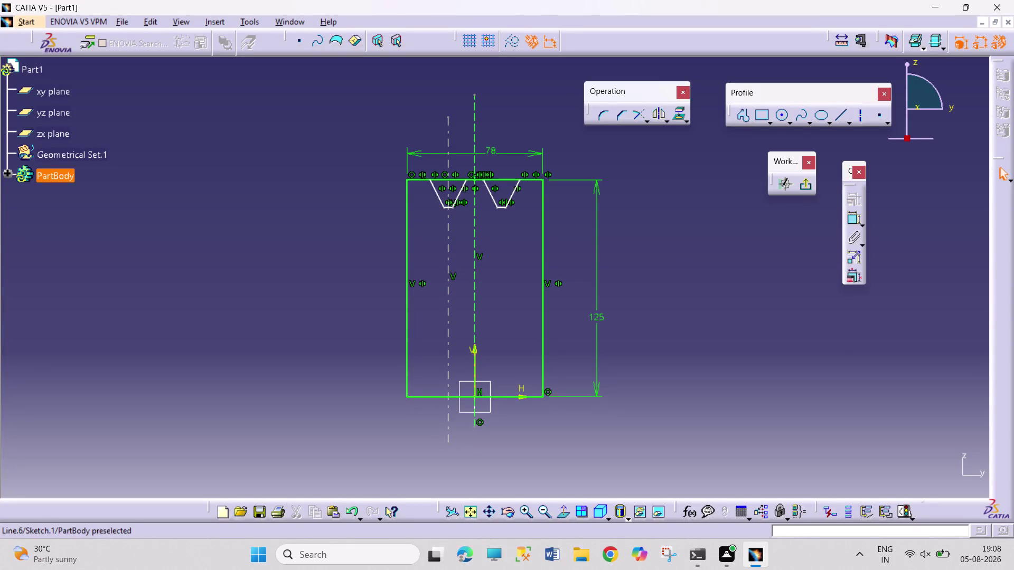
click(854, 218)
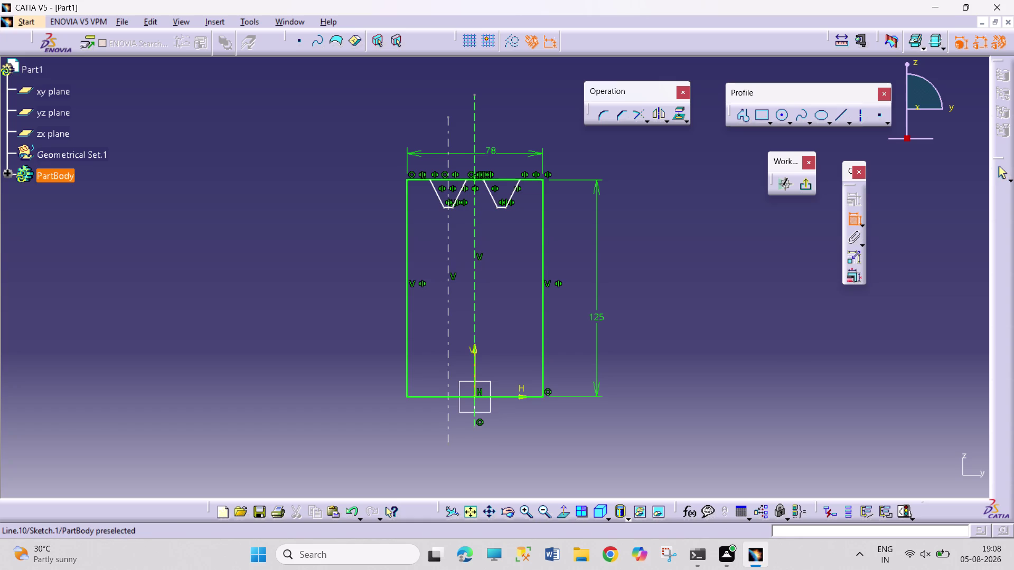
Undo the mirrored groove and the earlier groove constraints.
key(ctrl+z)
key(ctrl+z)
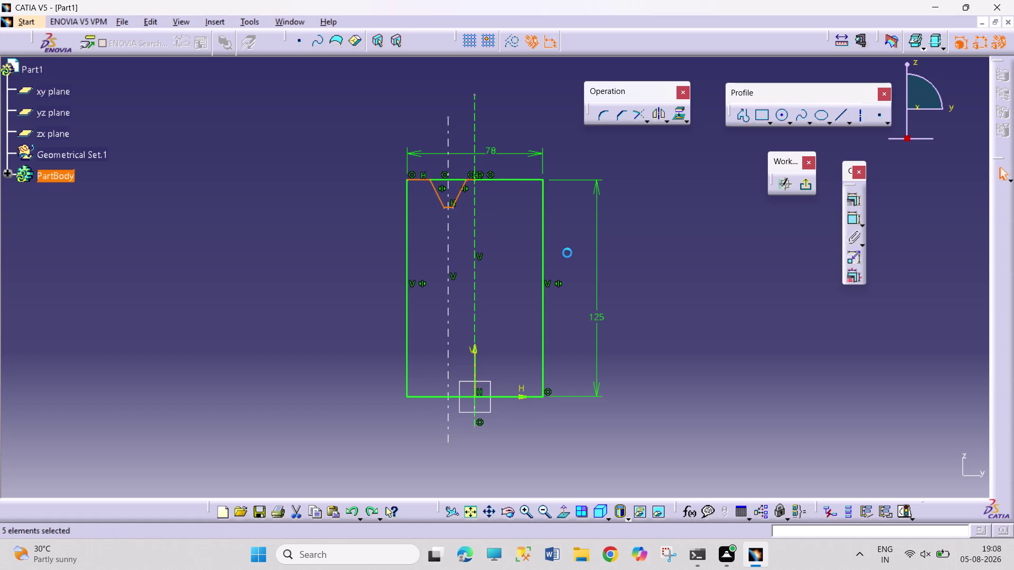
key(ctrl+z)
key(ctrl+z)
key(ctrl+z)
key(ctrl+z)
key(ctrl+z)
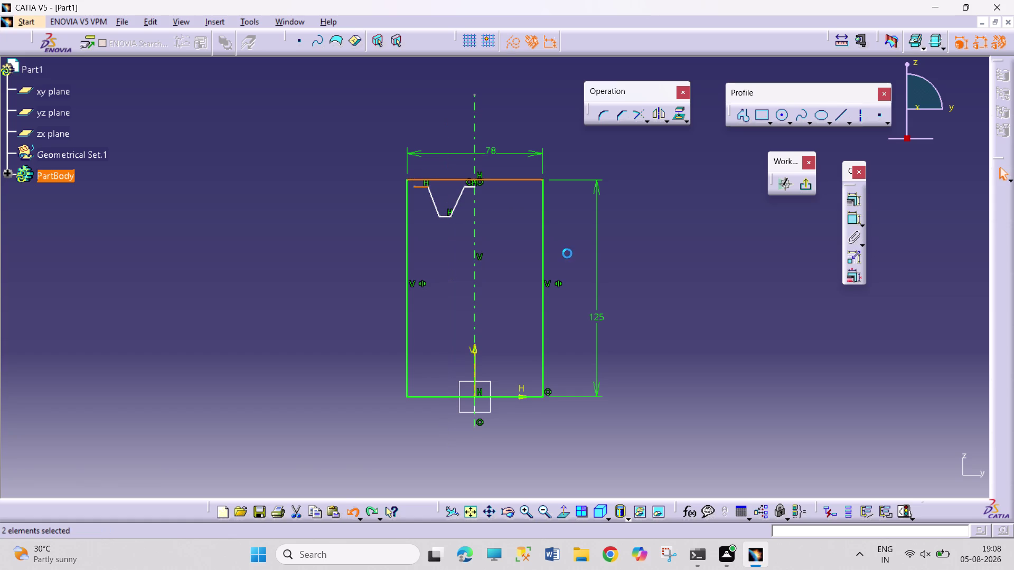
Drag the groove's right slanted side into a new position.
click(711, 286)
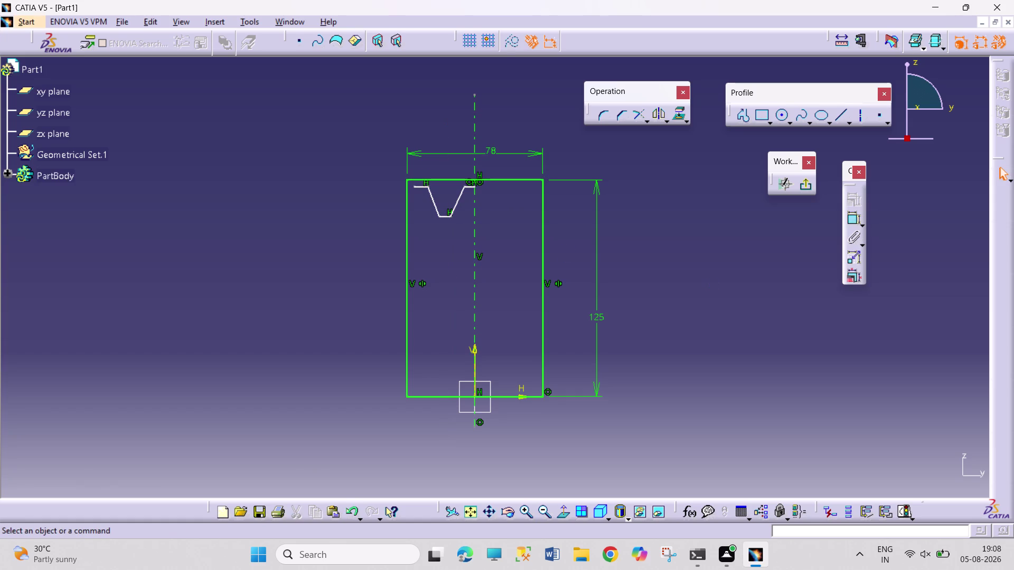
click(431, 195)
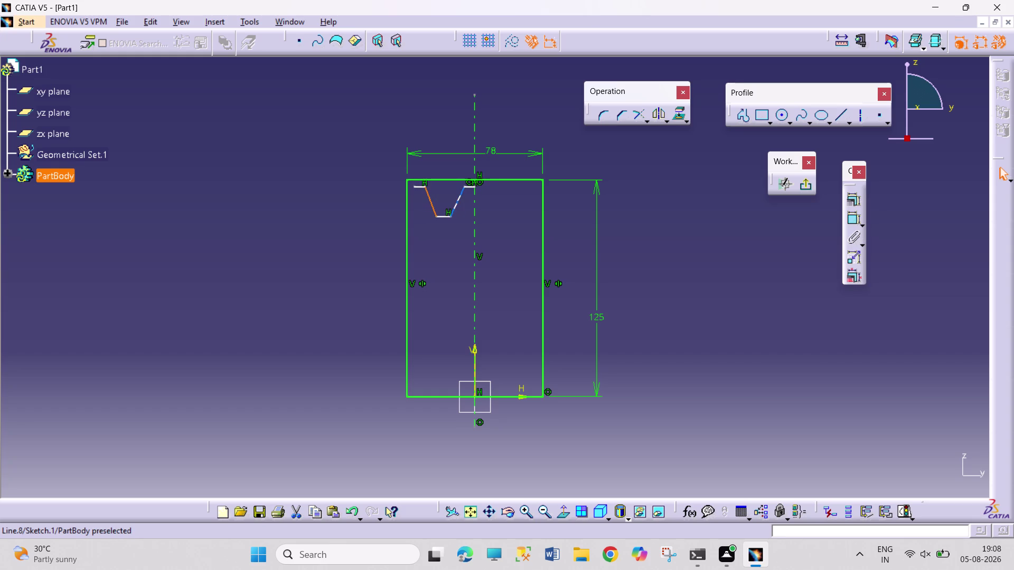
drag(459, 197, 453, 197)
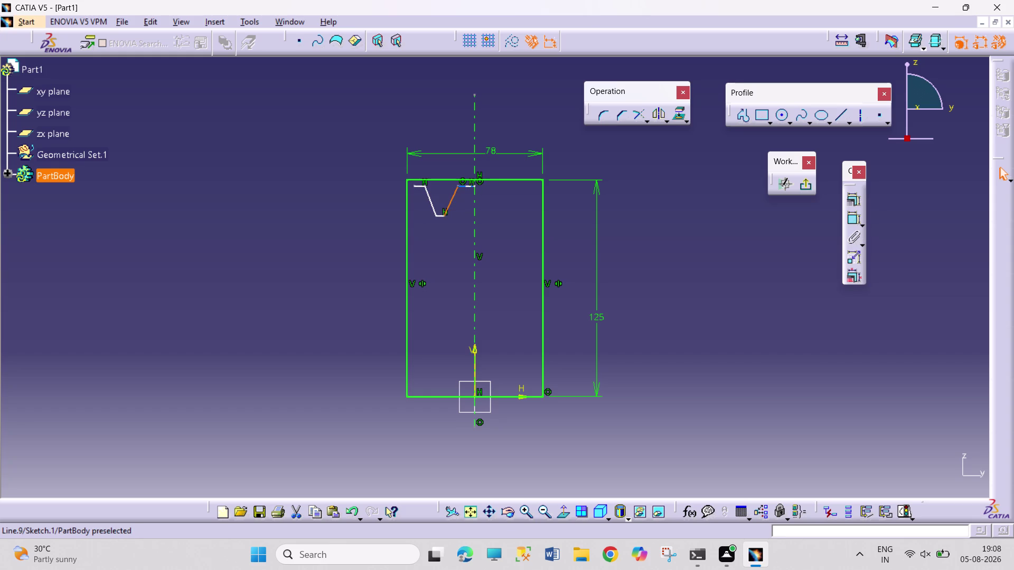
right_click(467, 186)
click(526, 361)
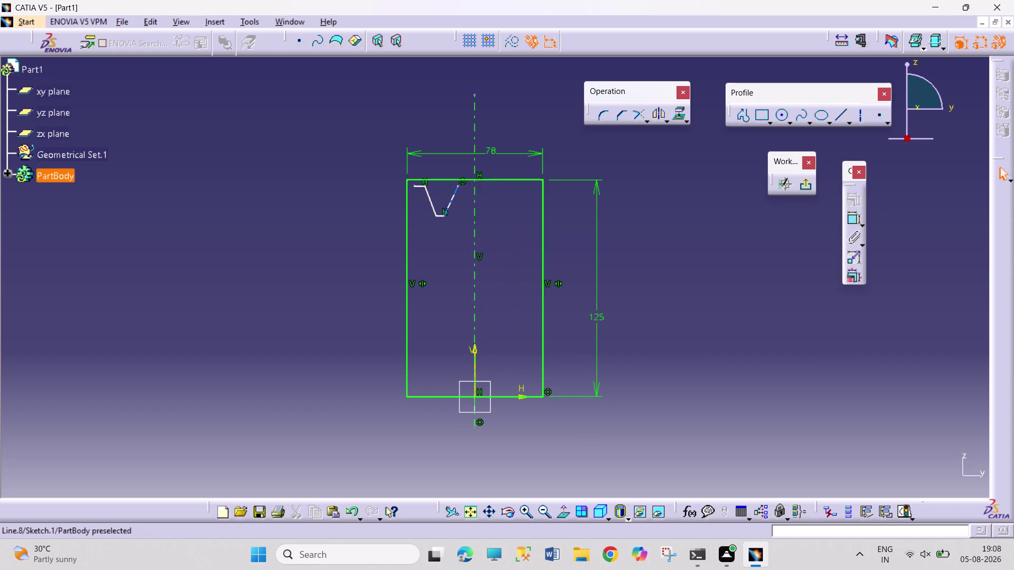
drag(452, 196, 446, 197)
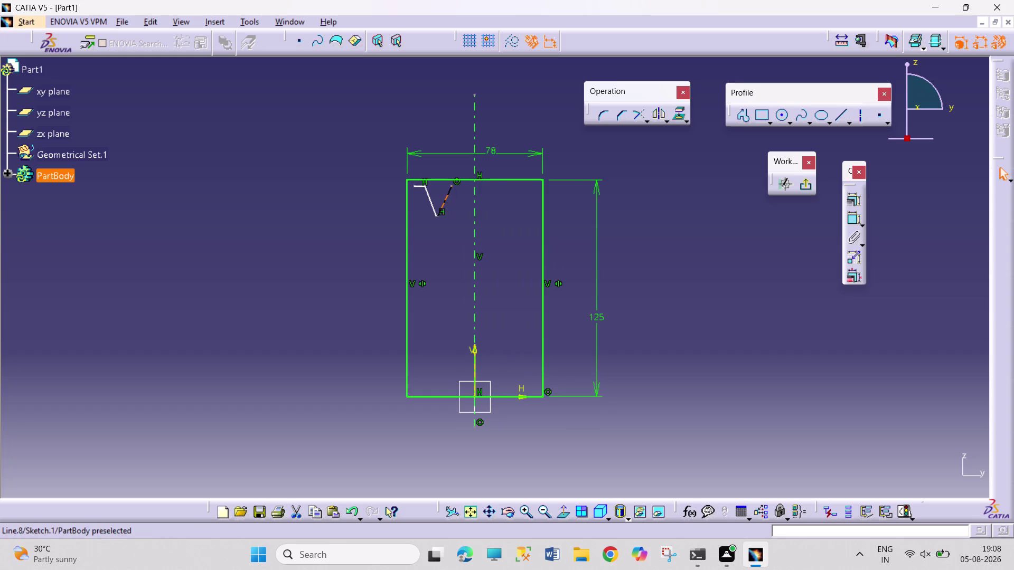
drag(445, 204, 451, 204)
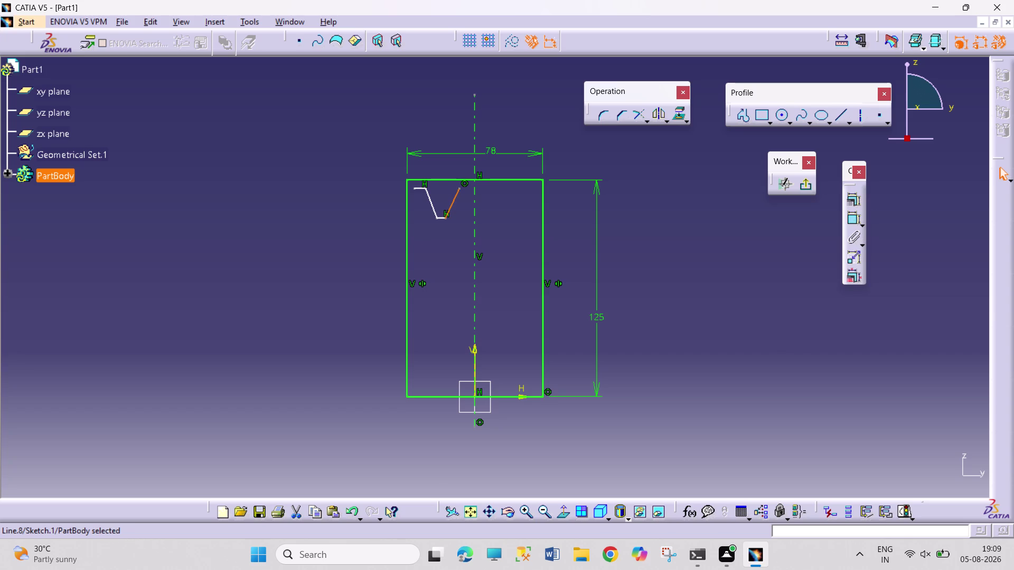
Draw the groove's second side and a flat segment toward the centre axis.
click(737, 119)
click(457, 189)
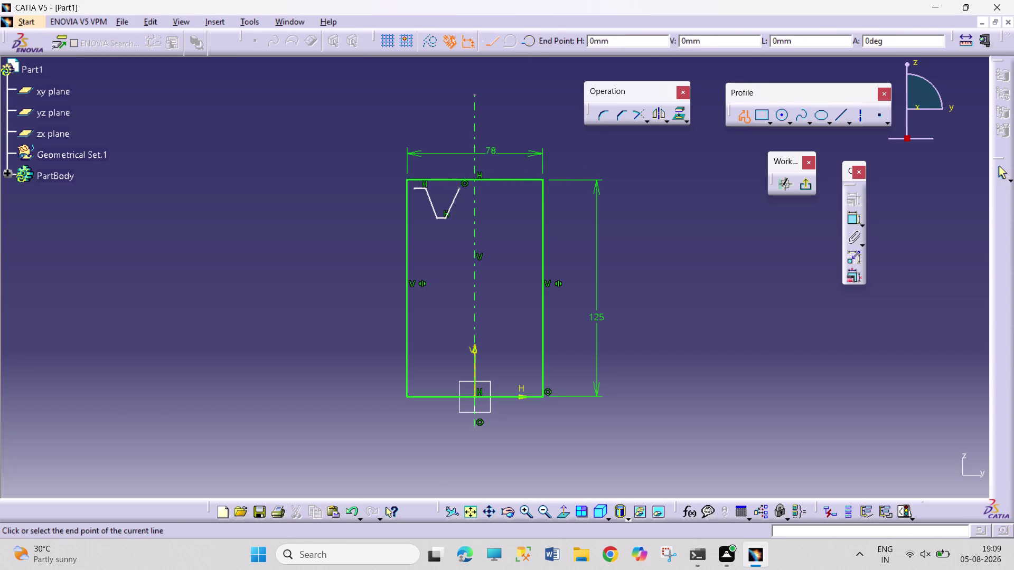
click(467, 190)
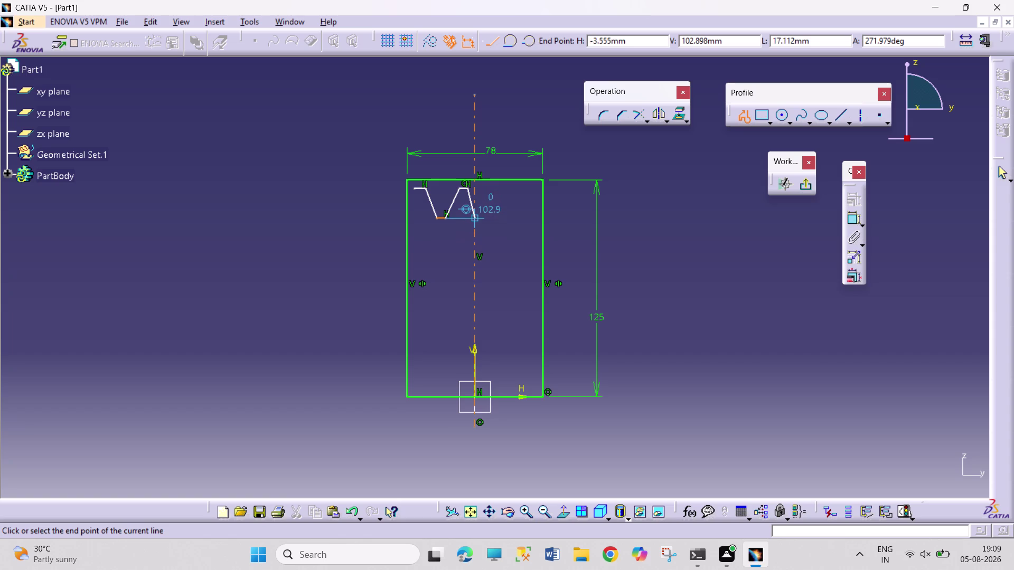
click(468, 219)
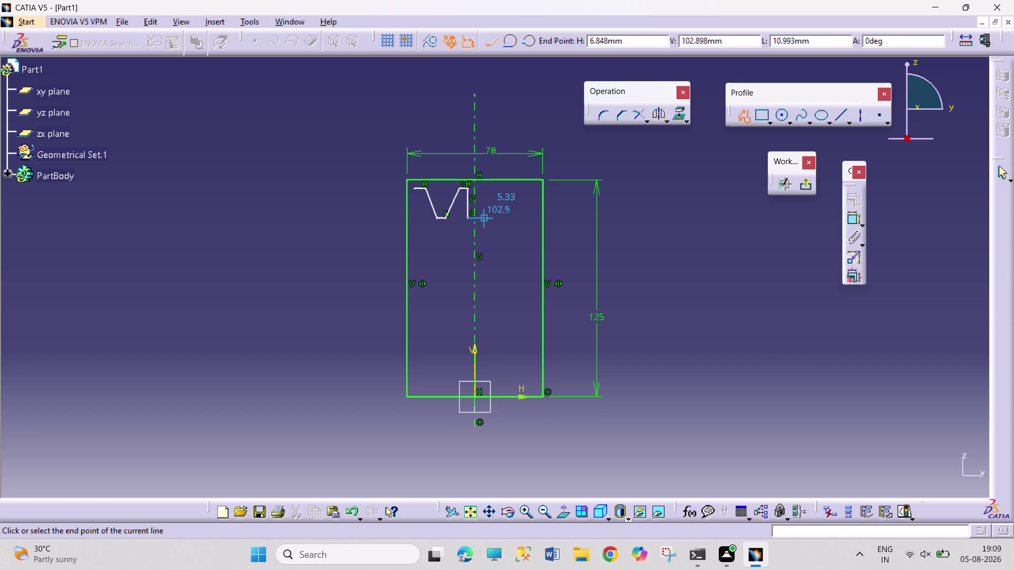
click(483, 219)
key(Escape)
key(Escape)
key(Escape)
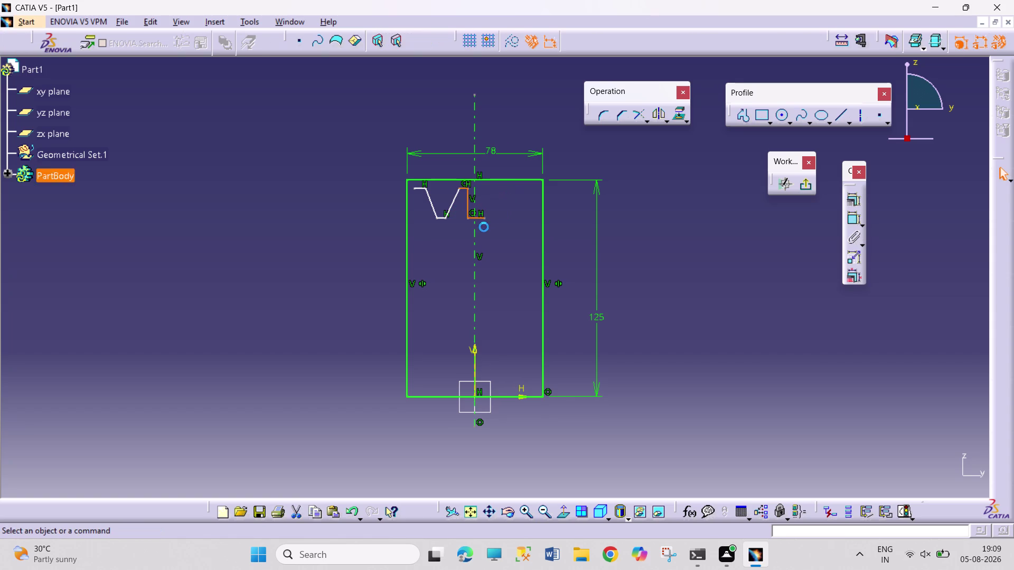
click(613, 239)
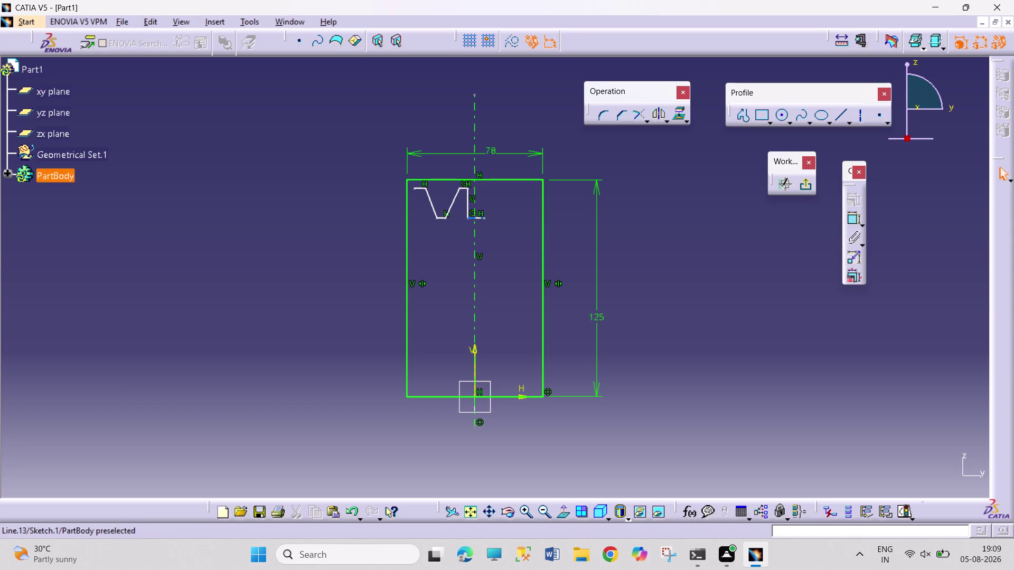
Delete the two extra short lines near the centre axis.
right_click(482, 218)
click(519, 401)
right_click(465, 209)
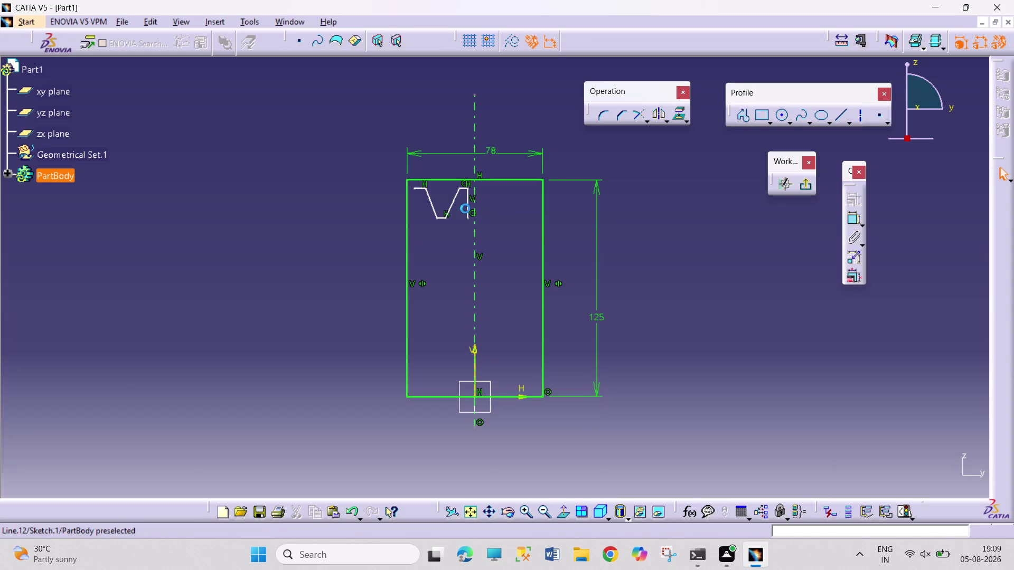
click(502, 387)
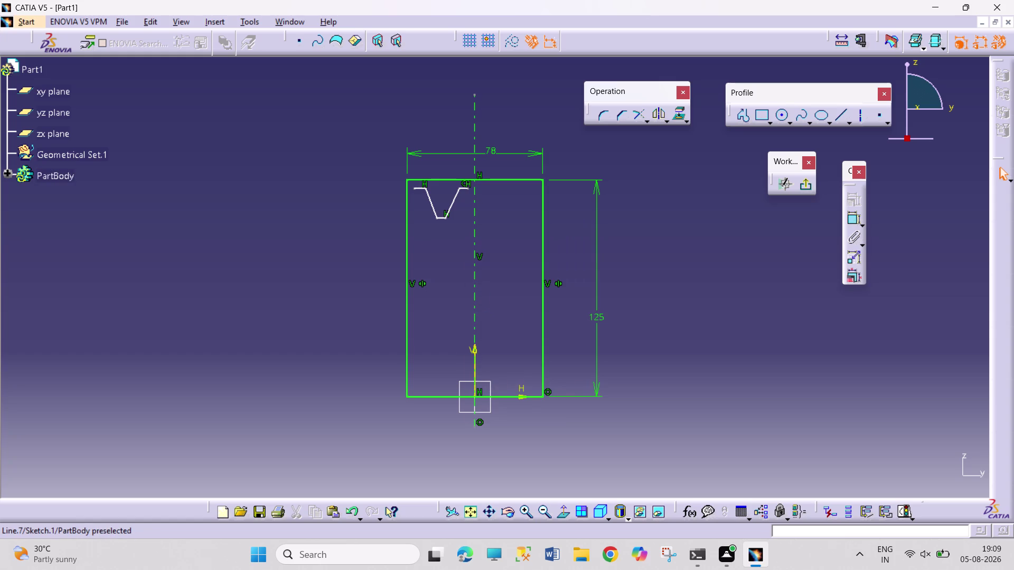
Drag the groove's corner points and floor to reshape the V outline.
click(439, 217)
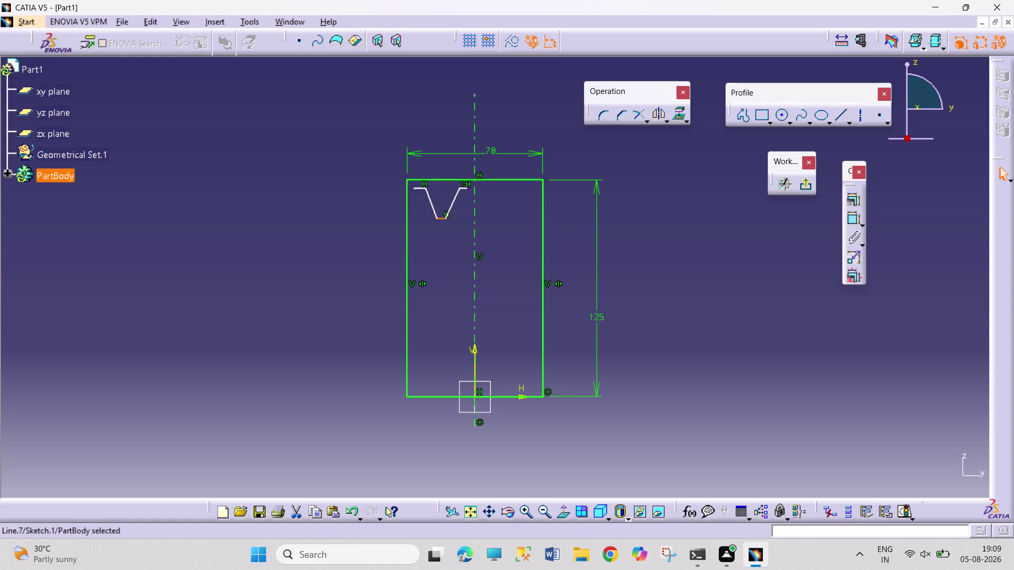
click(464, 188)
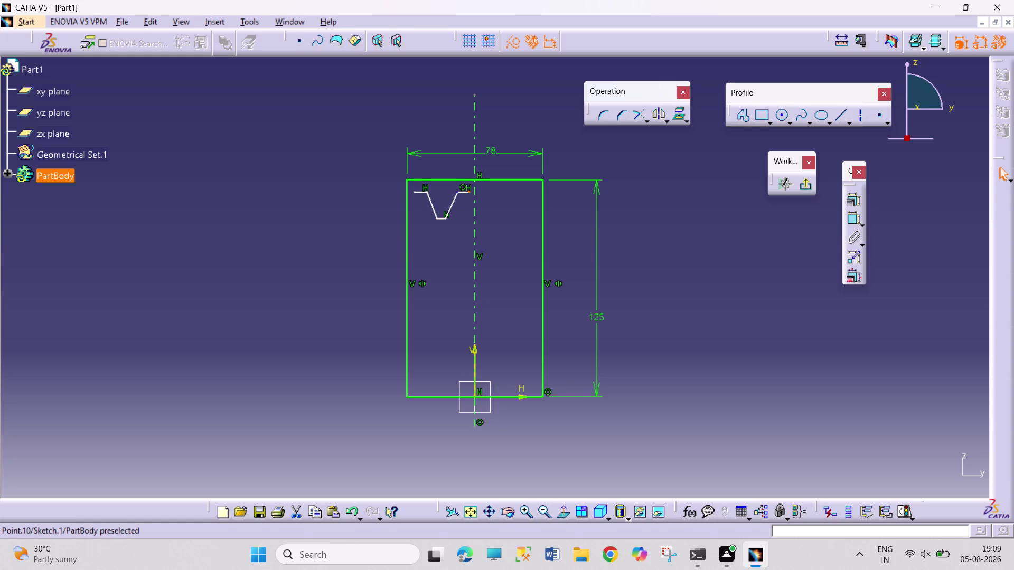
drag(457, 193, 448, 193)
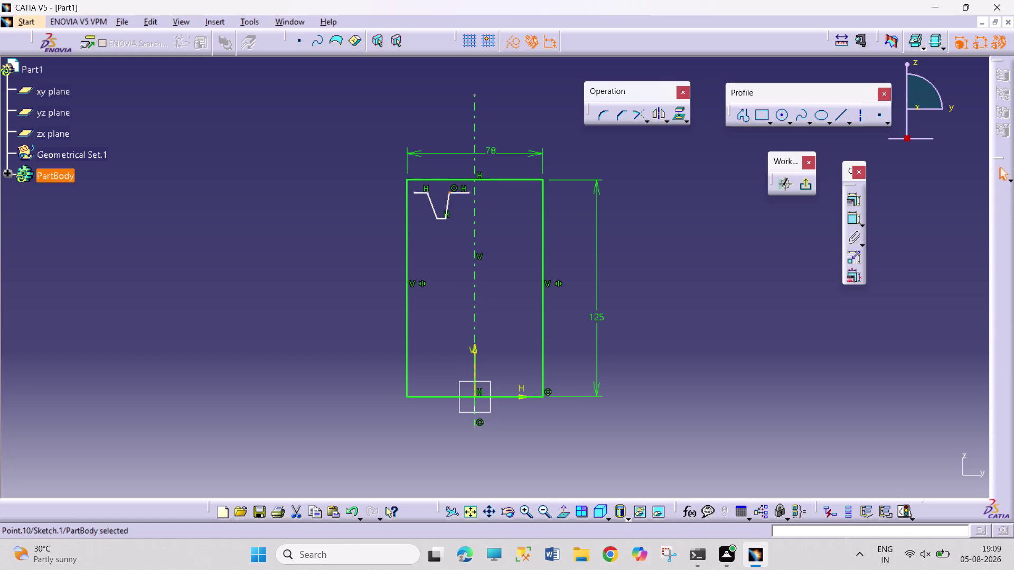
drag(467, 193, 459, 193)
drag(444, 219, 440, 219)
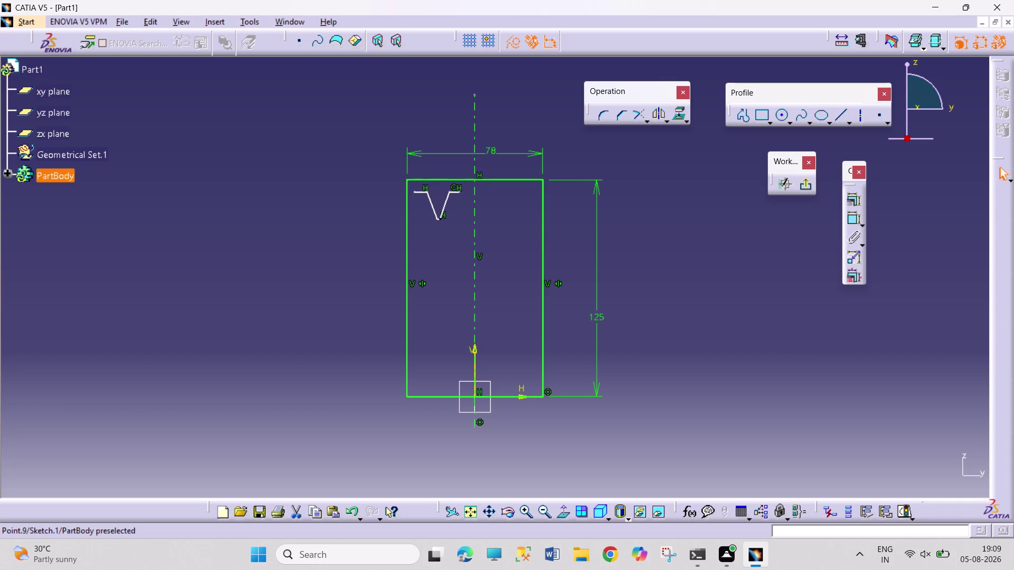
drag(439, 219, 449, 222)
drag(439, 221, 435, 220)
drag(435, 221, 423, 220)
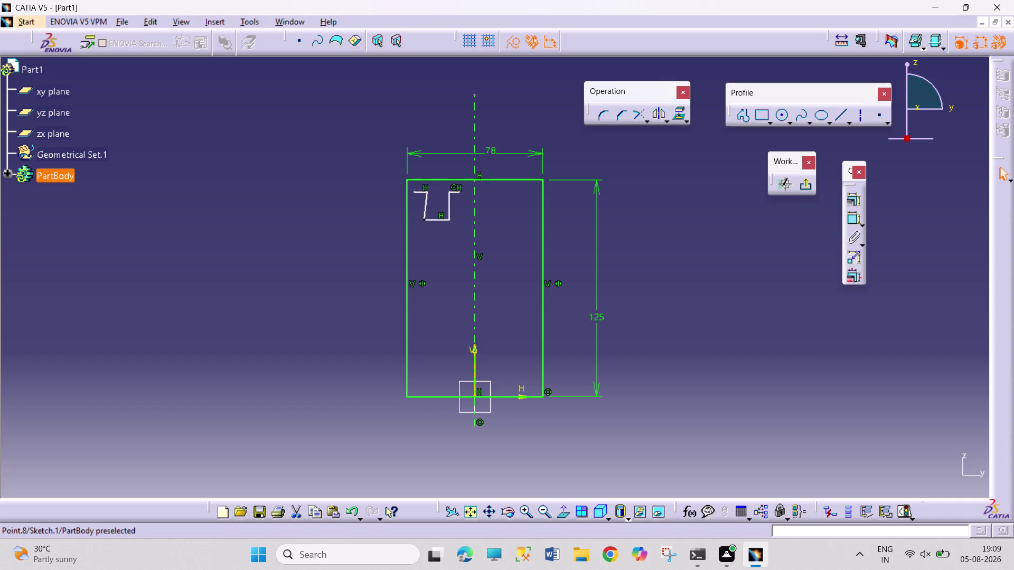
drag(423, 220, 433, 220)
drag(451, 219, 443, 218)
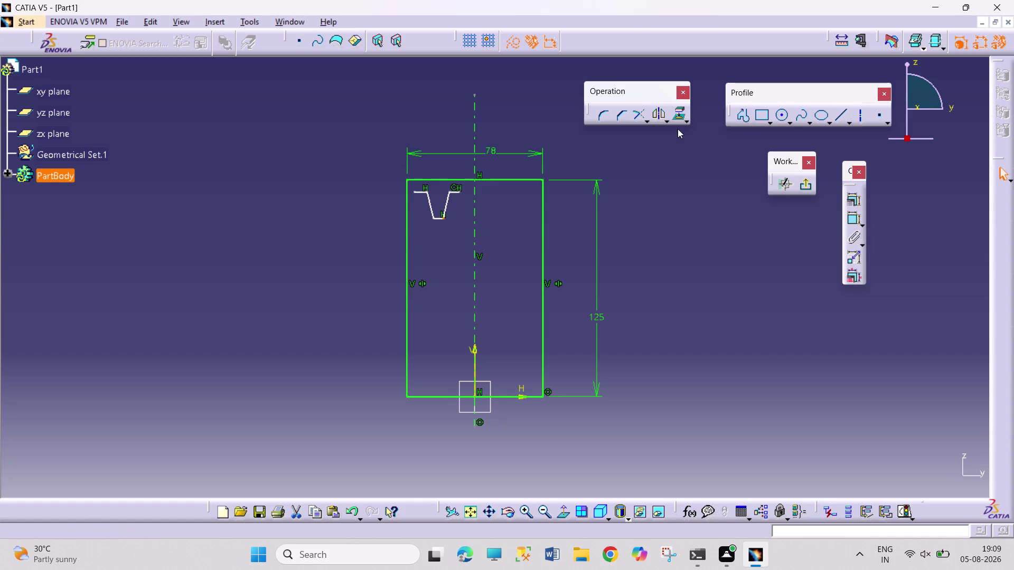
drag(739, 119, 729, 124)
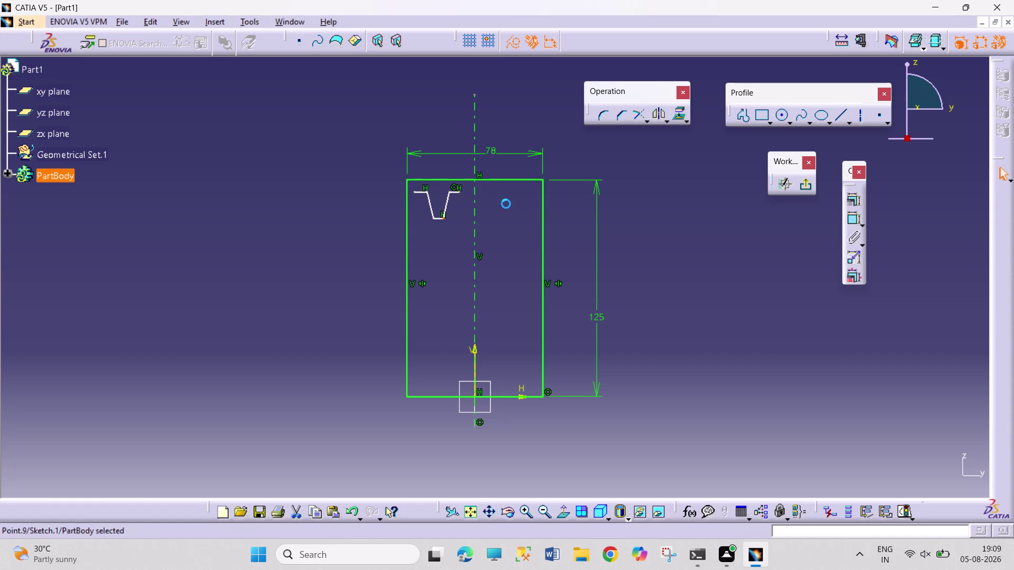
click(742, 115)
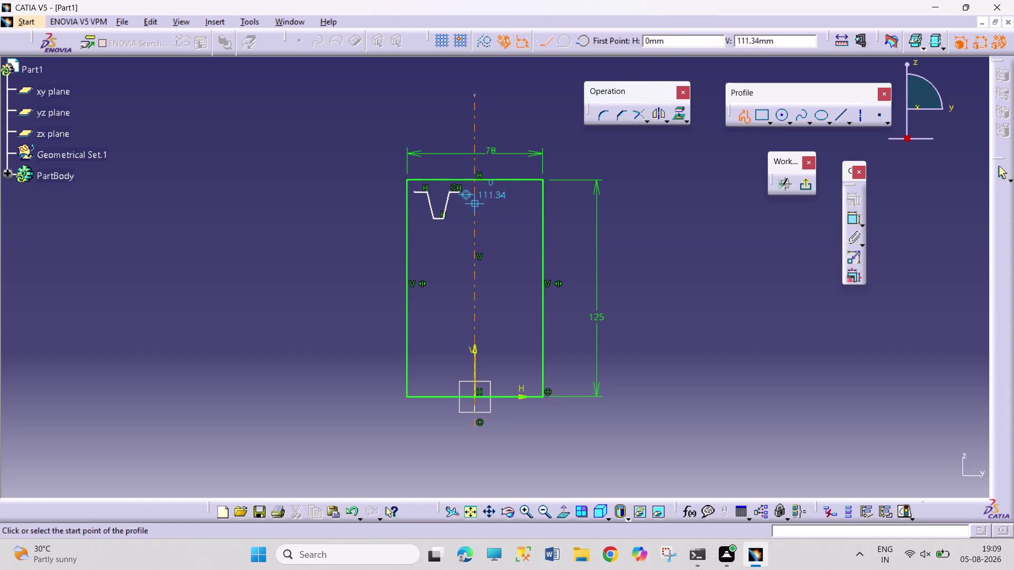
Draw the groove's right side and floor with Profile.
click(458, 192)
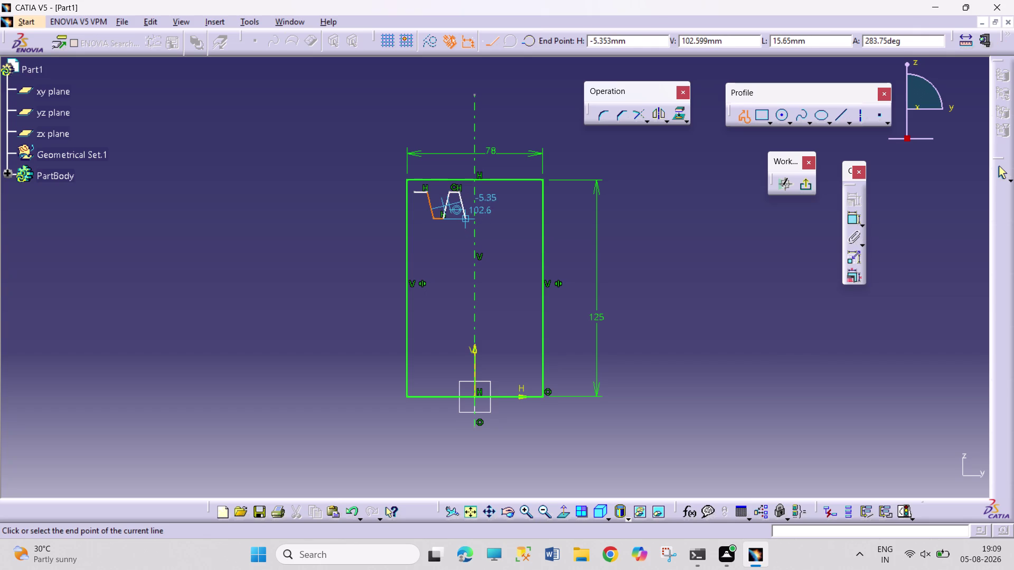
click(464, 218)
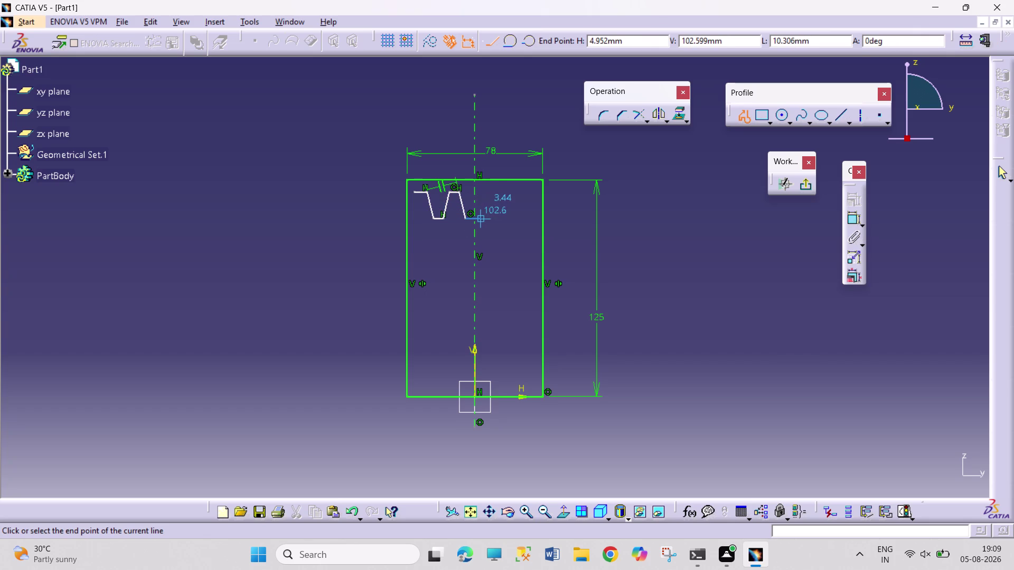
click(472, 218)
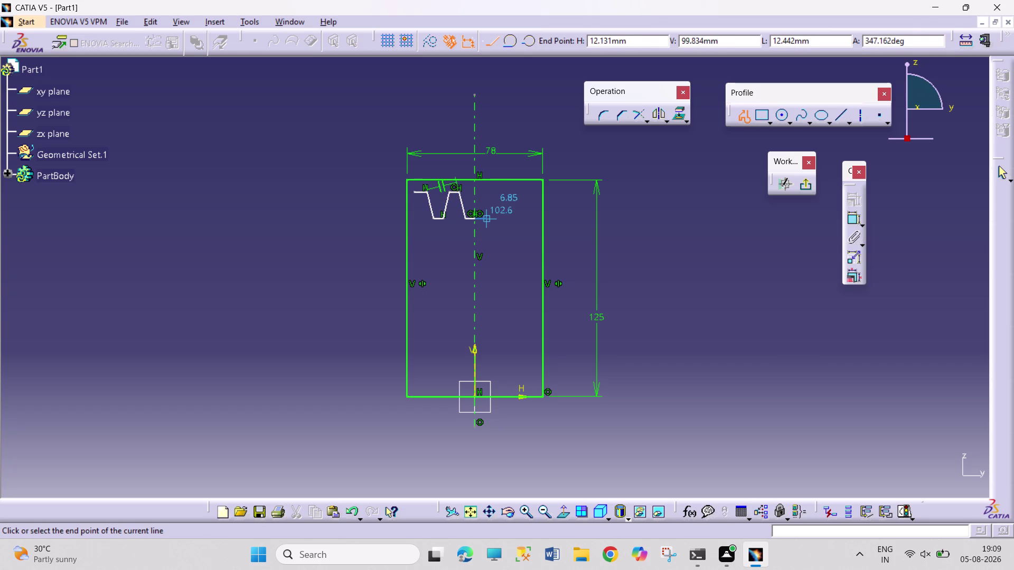
key(Escape)
key(Escape)
key(Escape)
key(Escape)
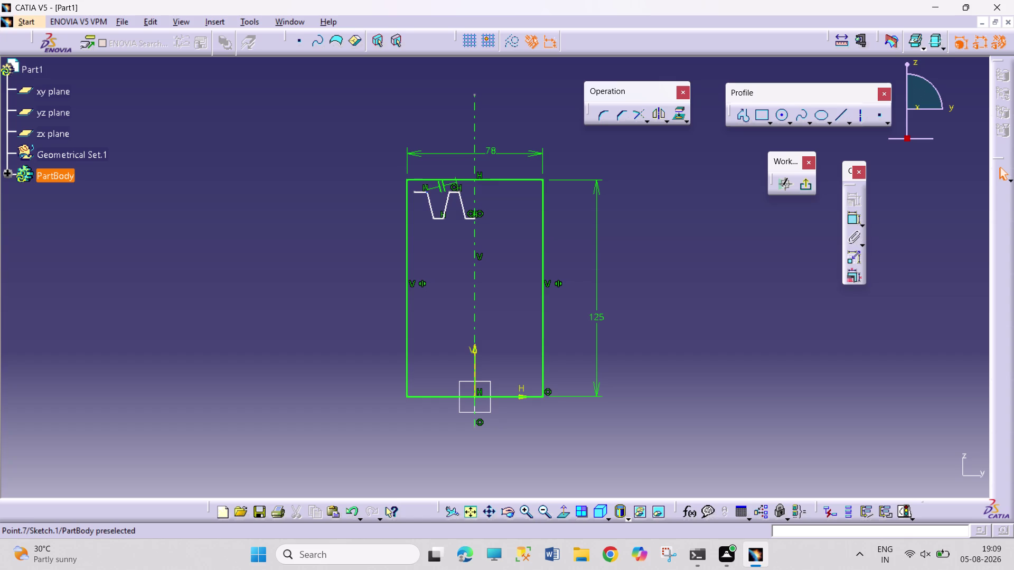
Select the top-left line and the groove's flank and floor lines.
click(419, 192)
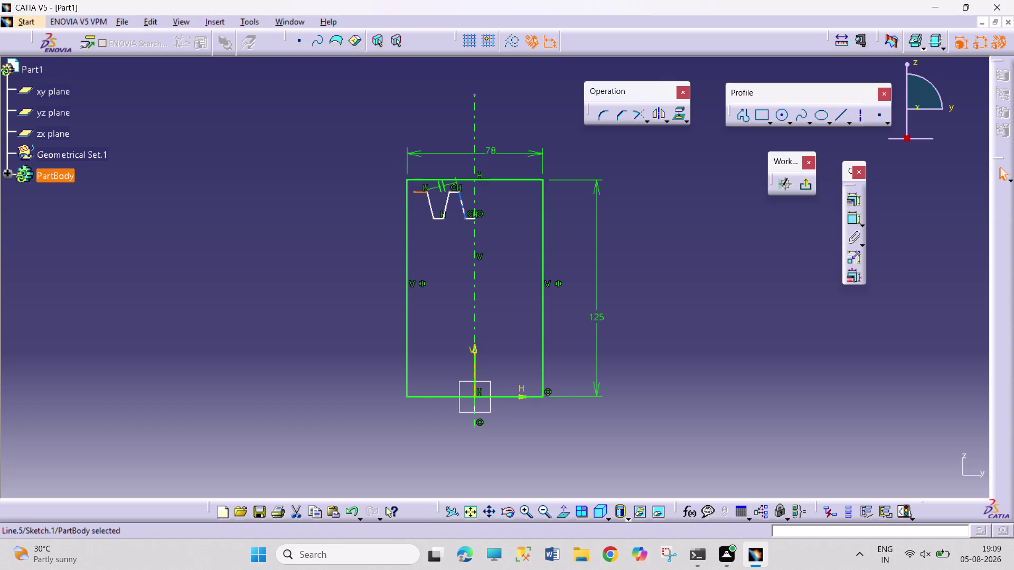
right_click(439, 183)
click(477, 357)
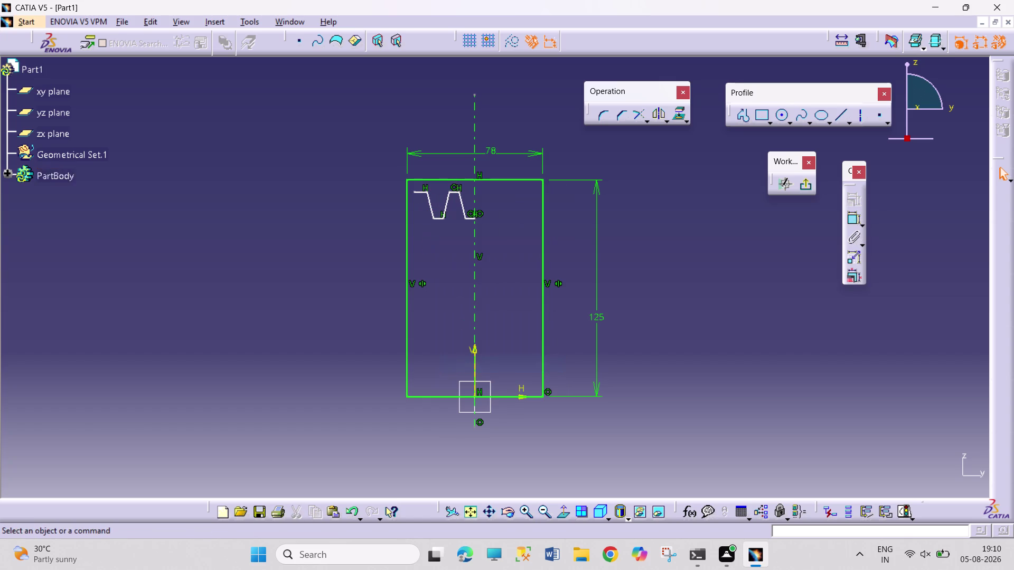
click(421, 190)
click(430, 204)
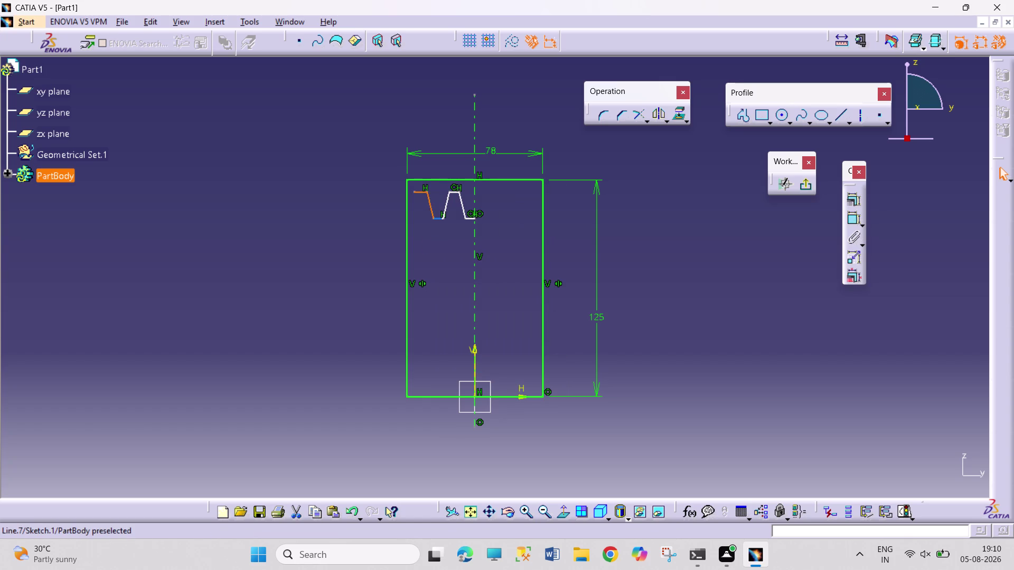
click(438, 218)
click(446, 207)
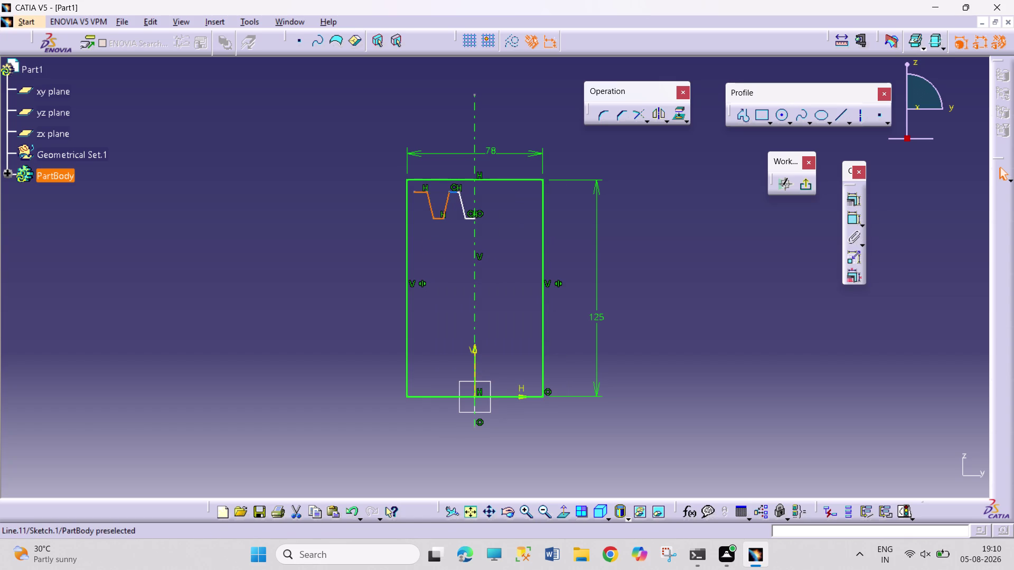
click(451, 194)
click(462, 205)
click(472, 220)
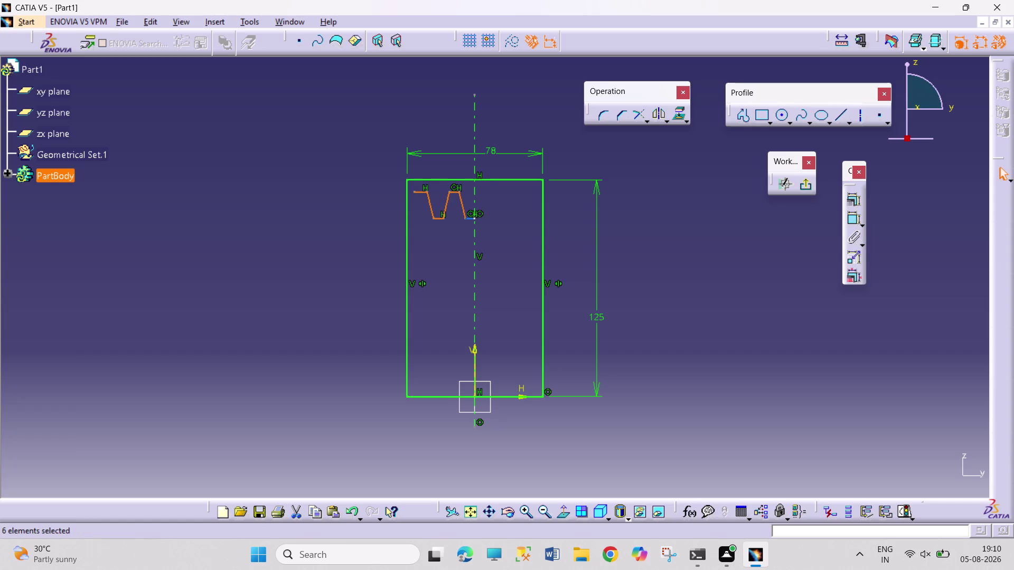
Mirror the selected groove lines about the vertical centre axis.
click(653, 119)
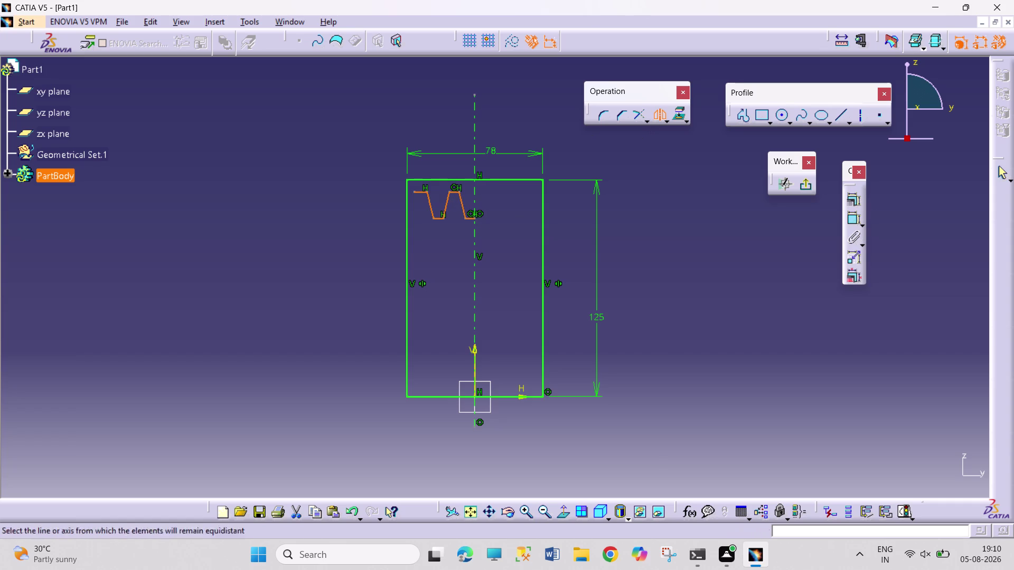
click(478, 111)
click(475, 111)
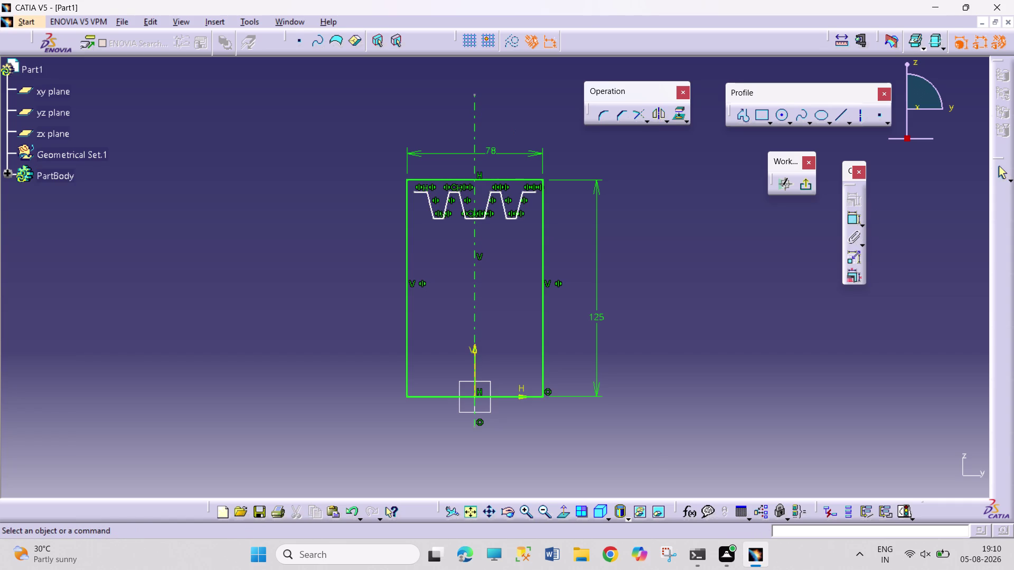
click(683, 210)
click(463, 207)
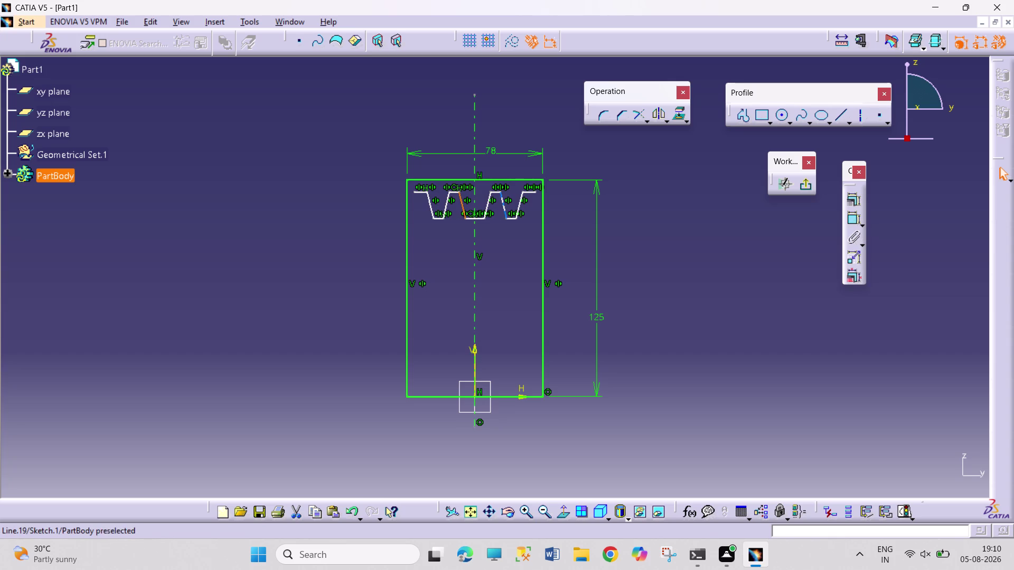
click(486, 207)
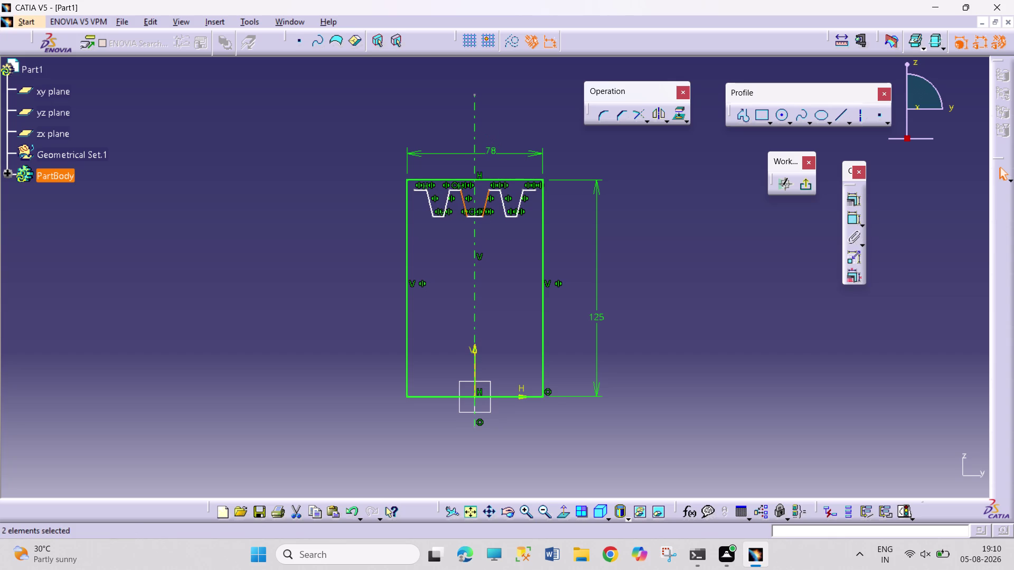
click(474, 132)
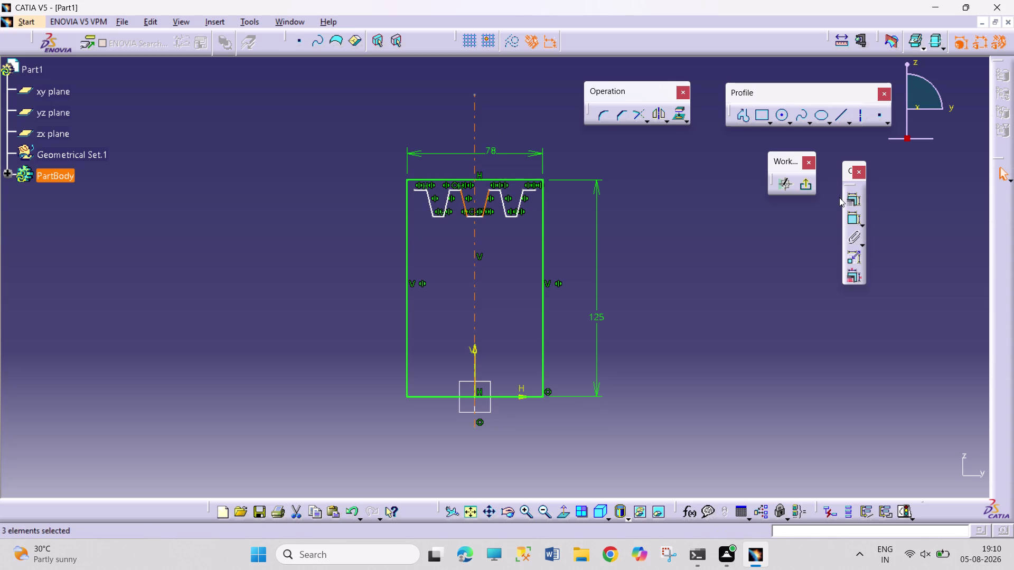
click(849, 201)
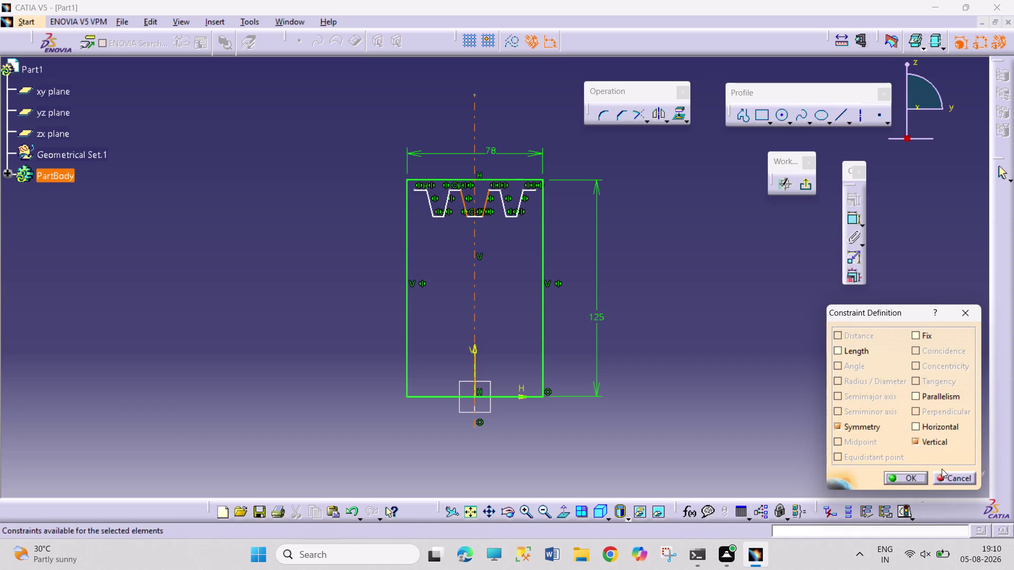
drag(944, 475, 943, 469)
click(955, 473)
click(853, 217)
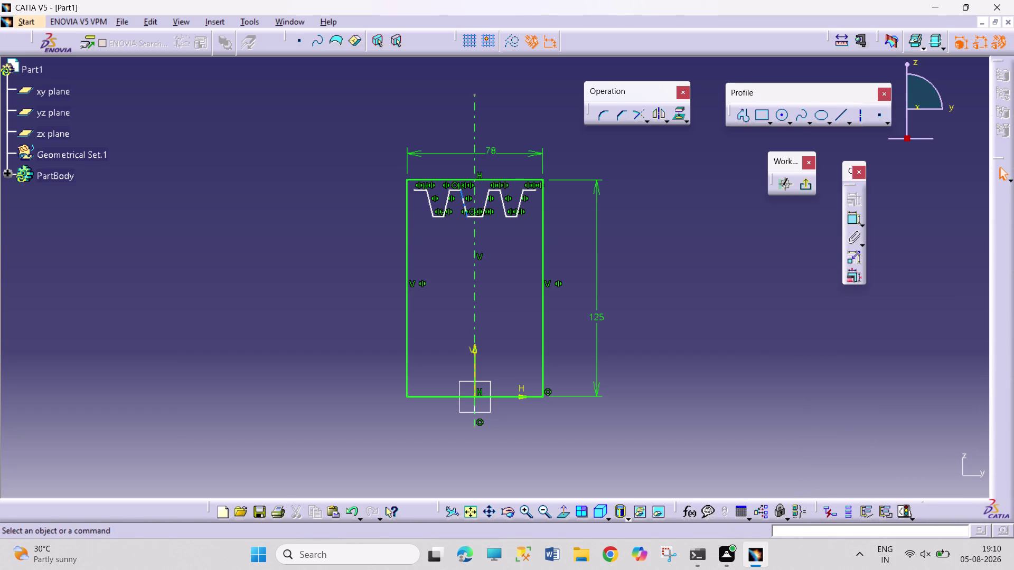
click(463, 201)
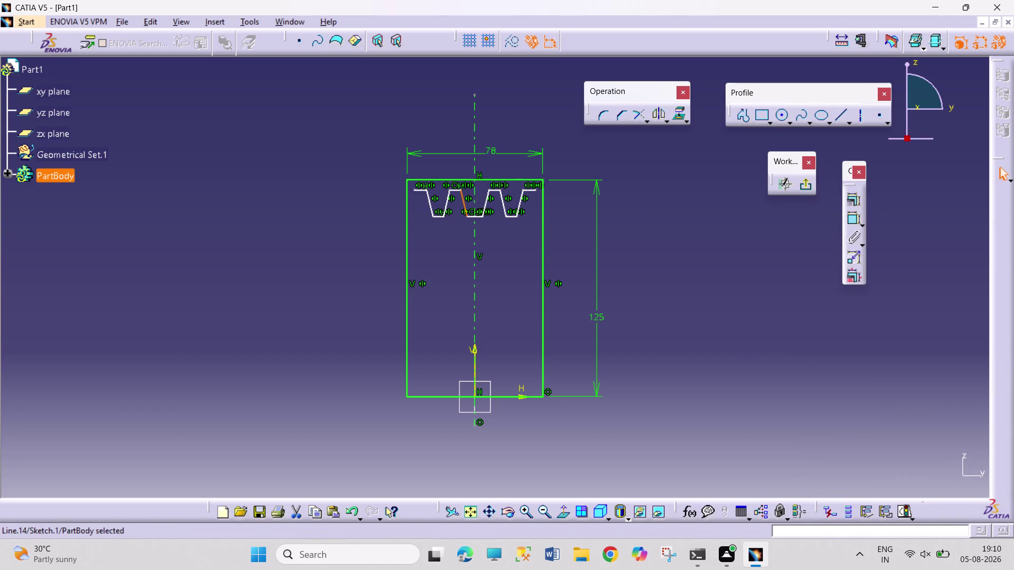
click(485, 203)
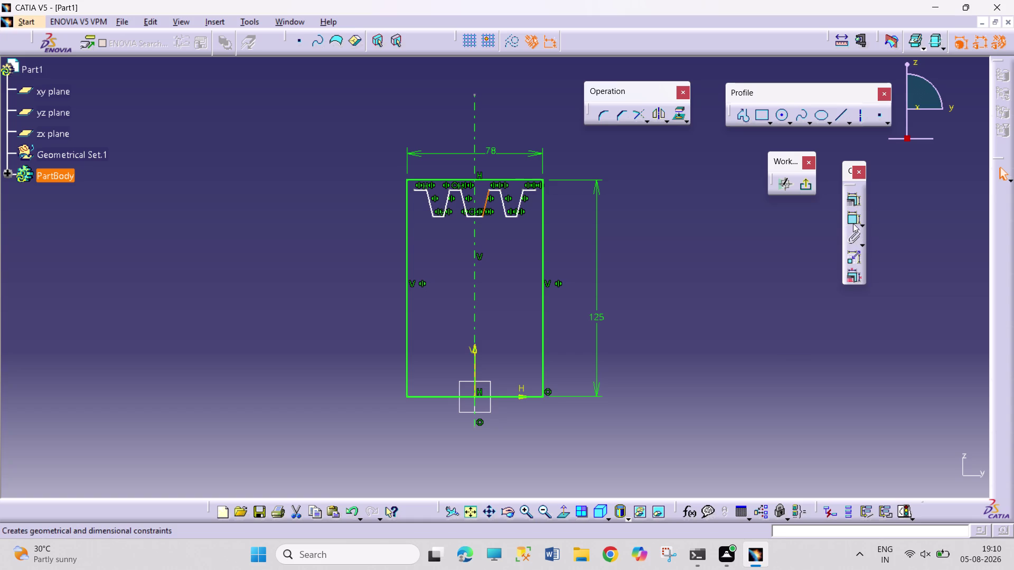
drag(853, 223, 846, 221)
Dimension the middle groove's flank angle as 40°.
click(463, 207)
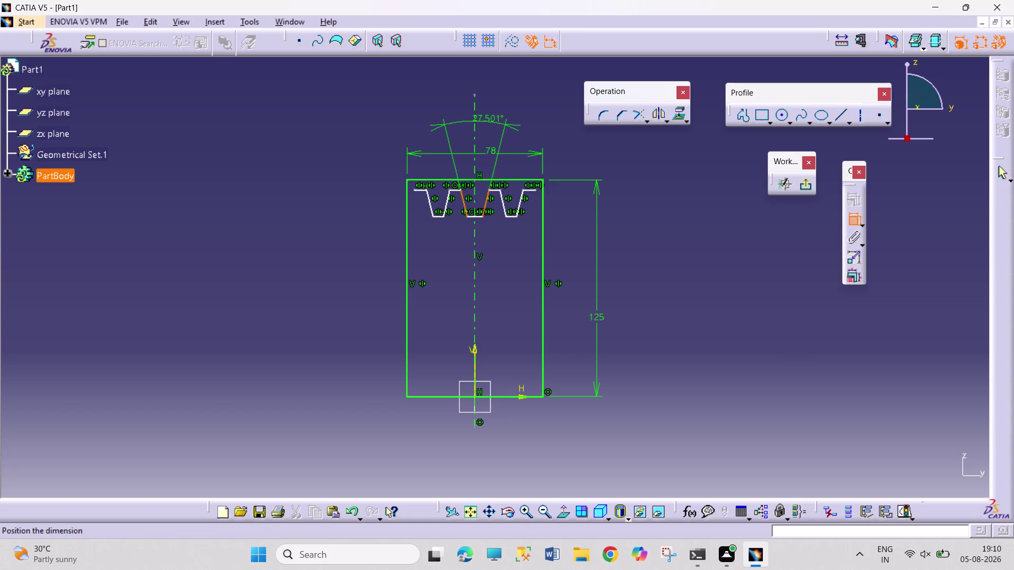
click(499, 116)
double_click(499, 112)
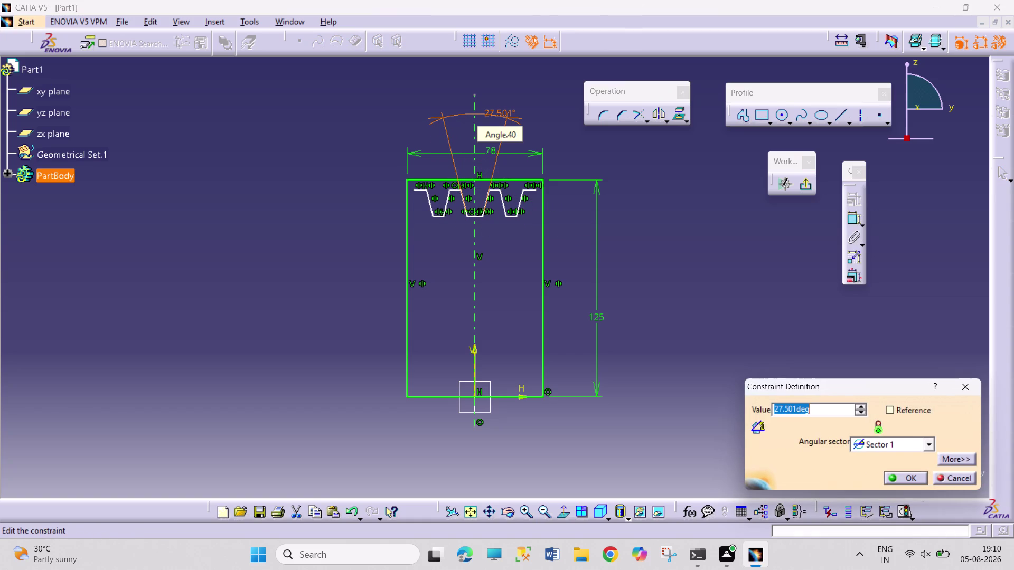
key(4)
key(0)
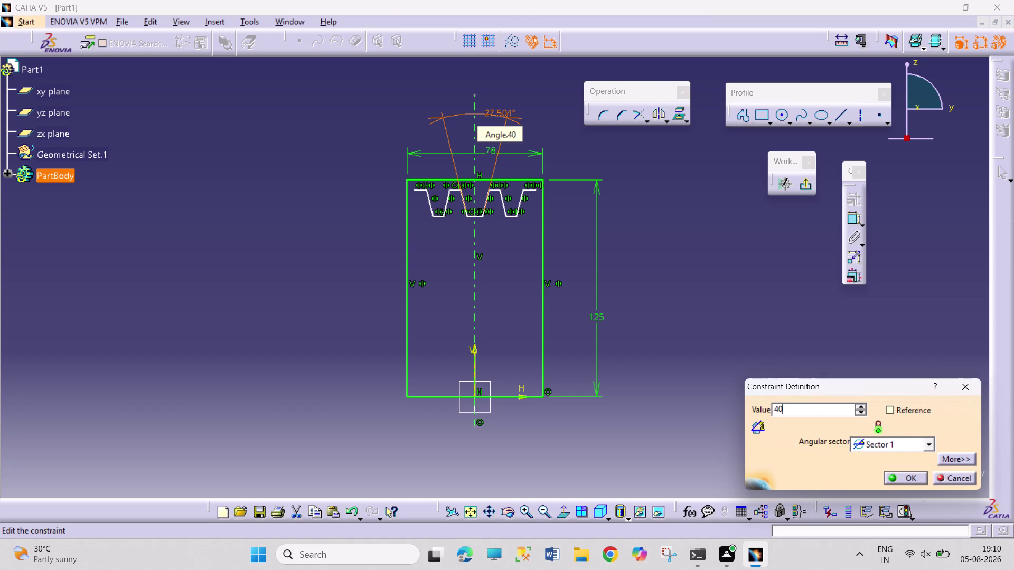
key(Return)
click(708, 244)
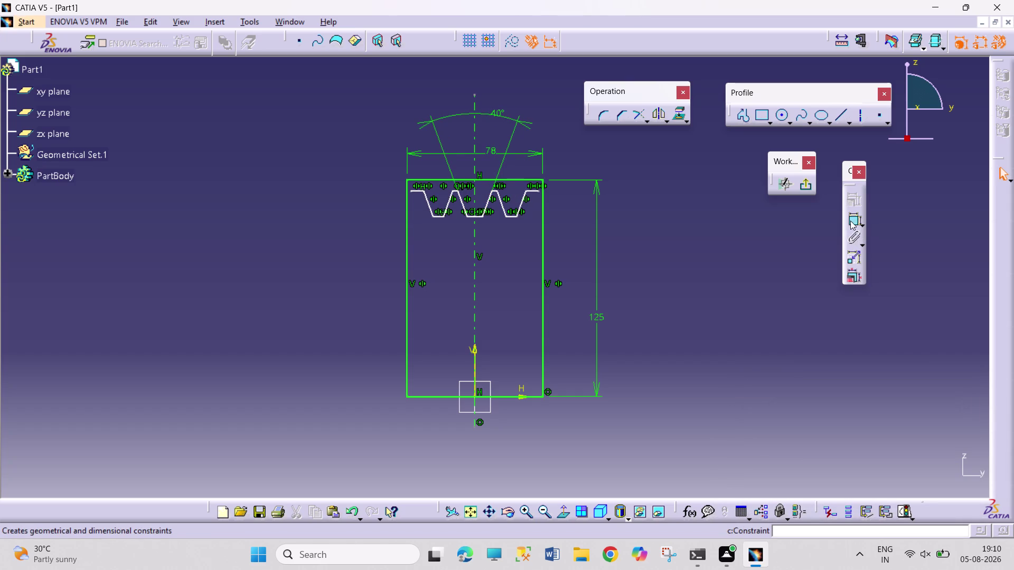
Dimension the right groove's flank angle as 40°.
click(850, 220)
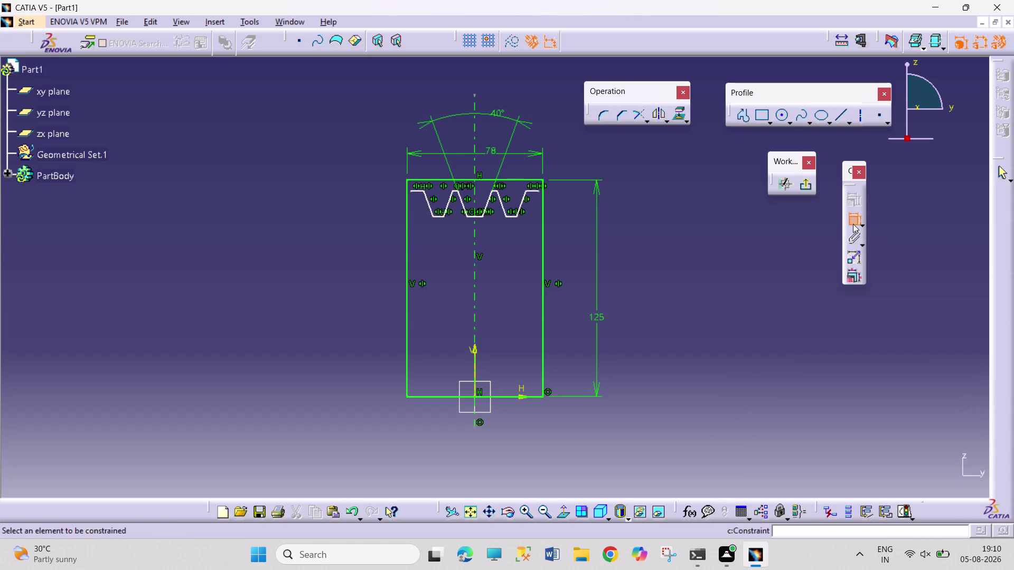
click(851, 222)
click(849, 220)
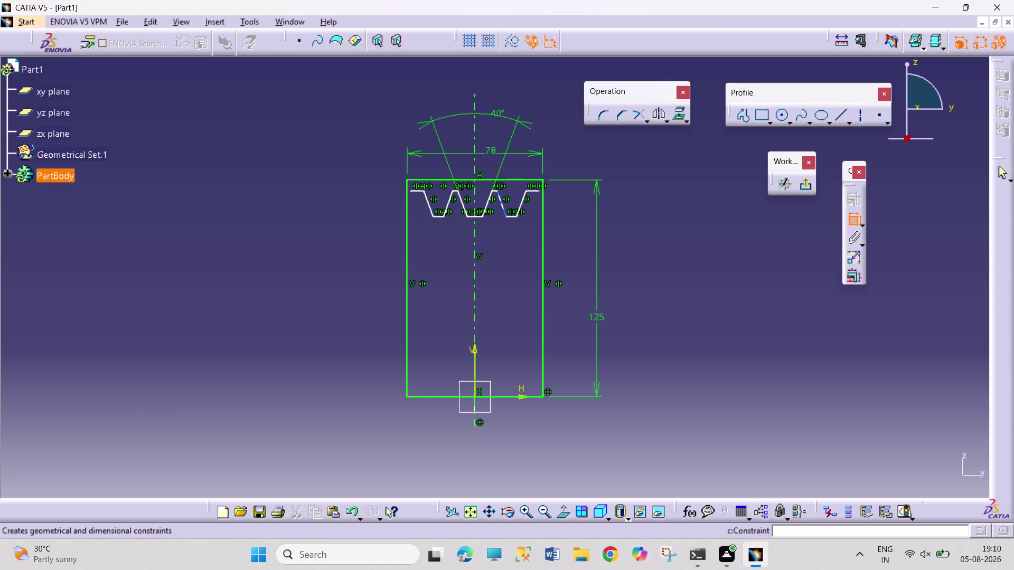
click(498, 200)
click(520, 203)
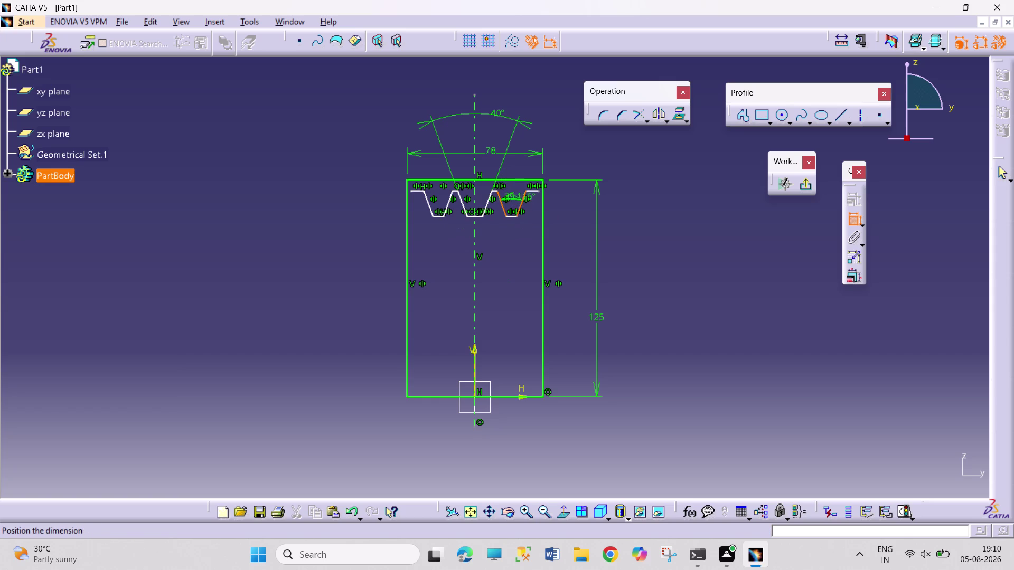
click(516, 193)
double_click(516, 191)
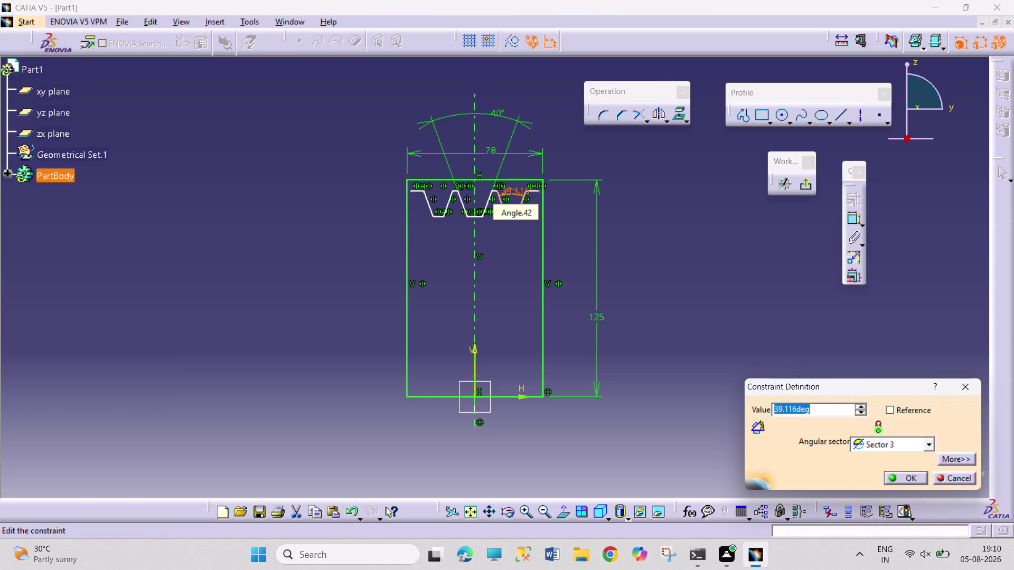
text(40)
key(Return)
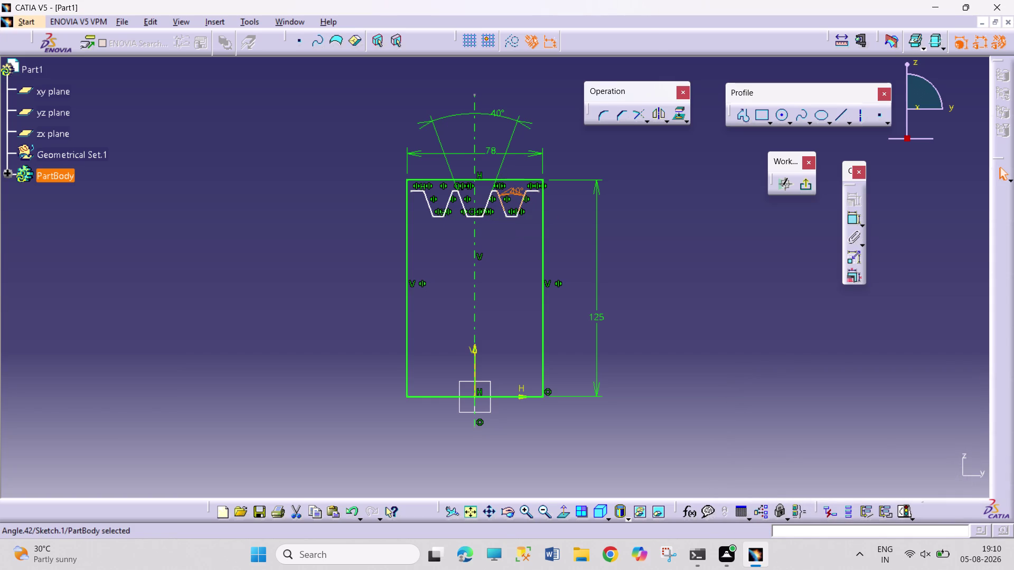
drag(708, 212, 712, 217)
click(853, 220)
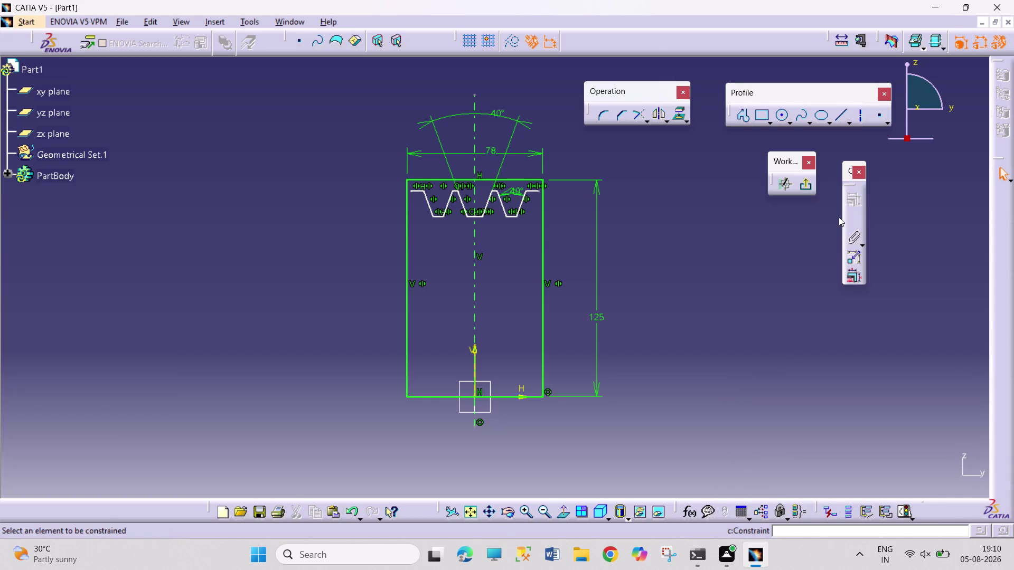
click(428, 205)
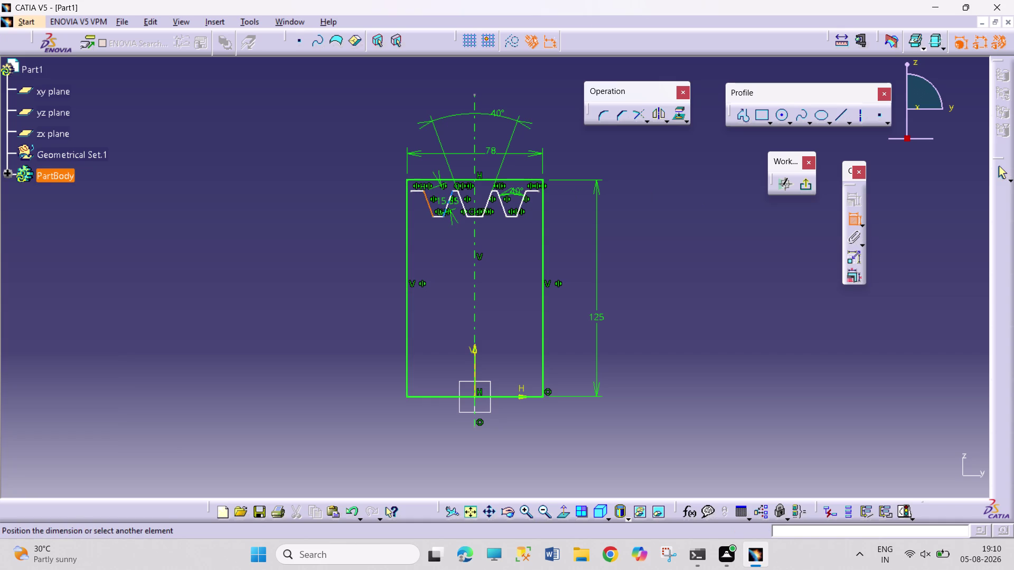
click(449, 205)
click(440, 196)
right_click(437, 192)
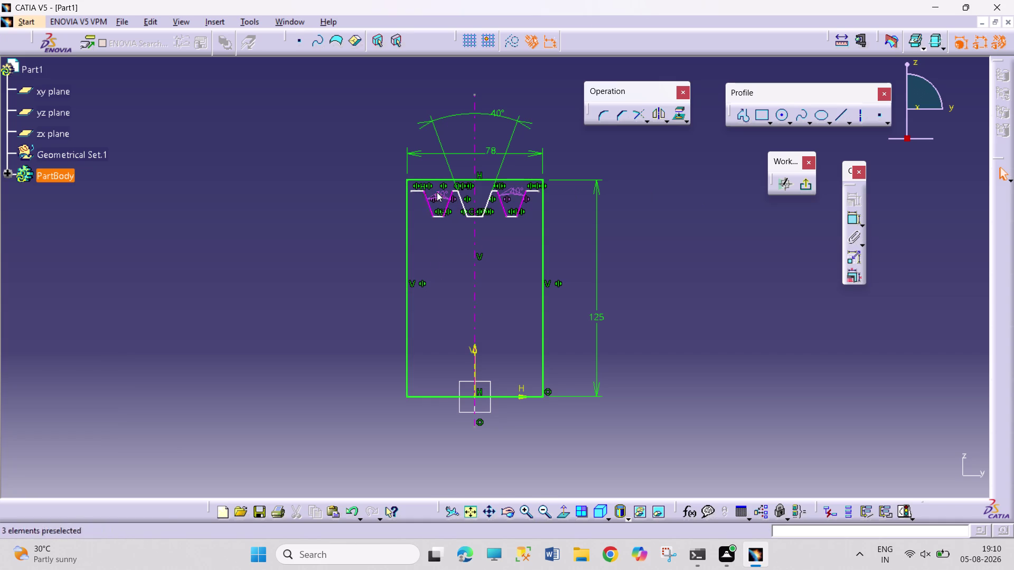
click(509, 365)
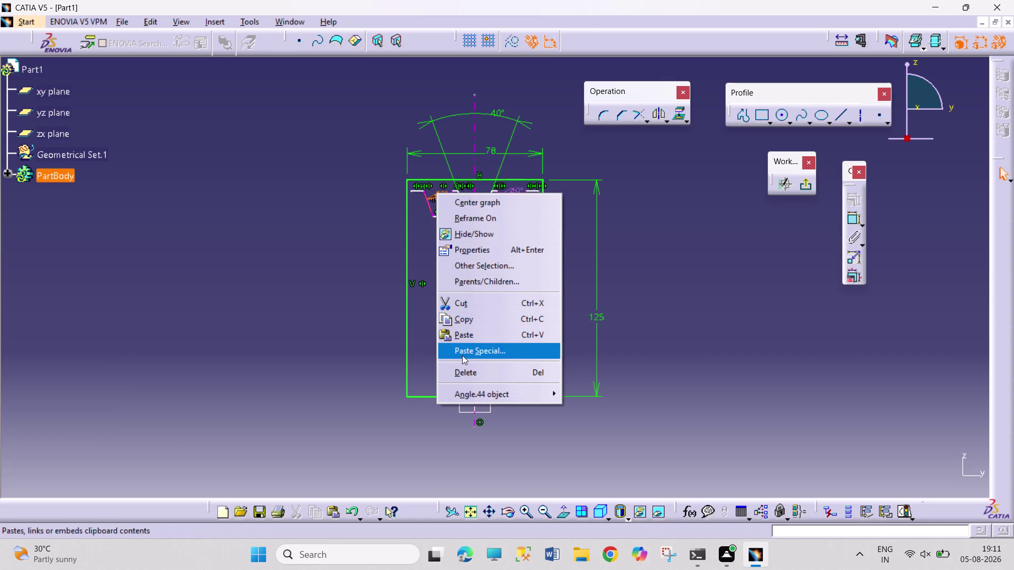
click(464, 365)
click(523, 365)
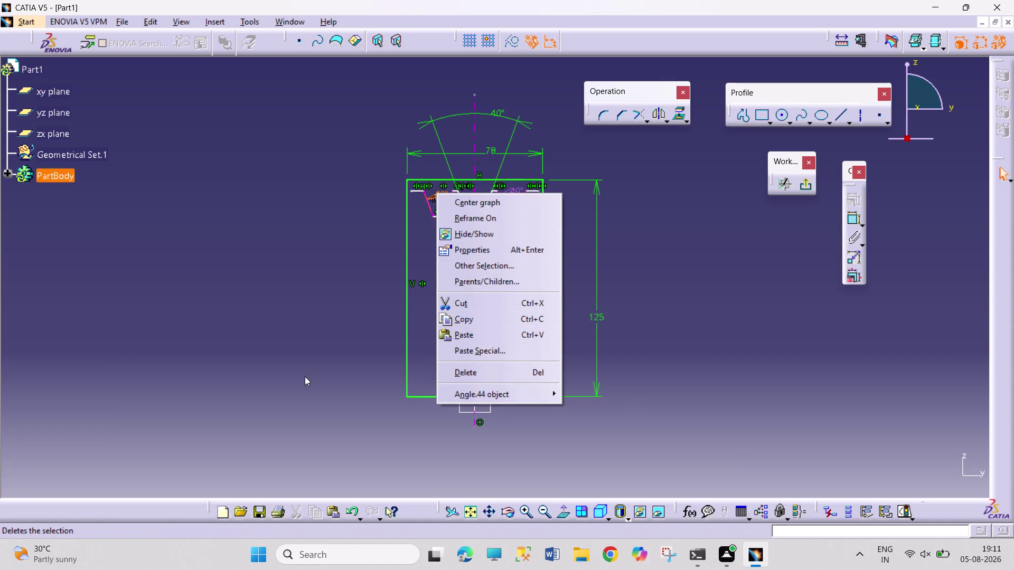
click(474, 371)
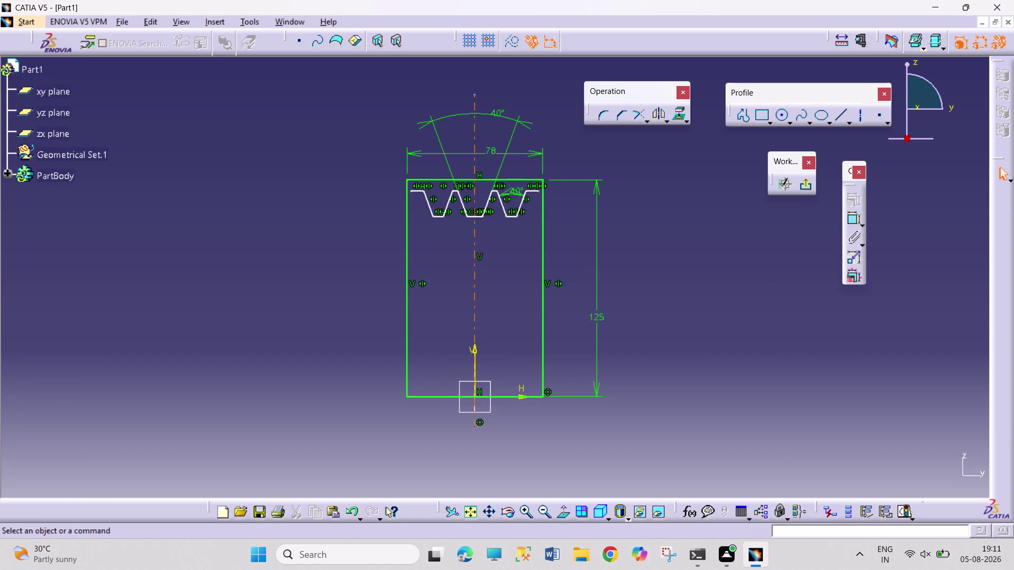
click(417, 193)
click(429, 178)
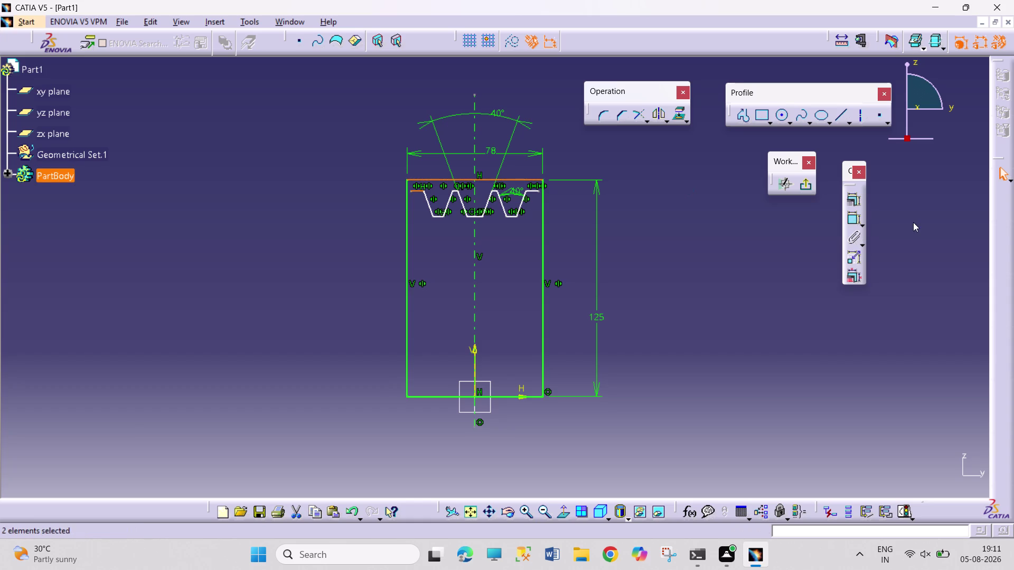
Make the groove top lines coincident with the profile's top edge.
click(856, 194)
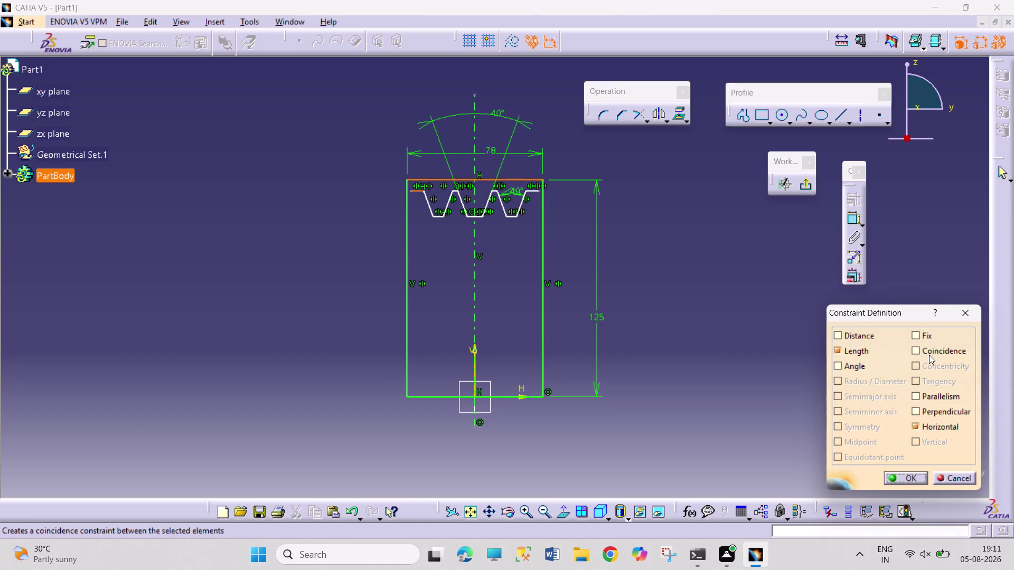
click(929, 355)
click(902, 476)
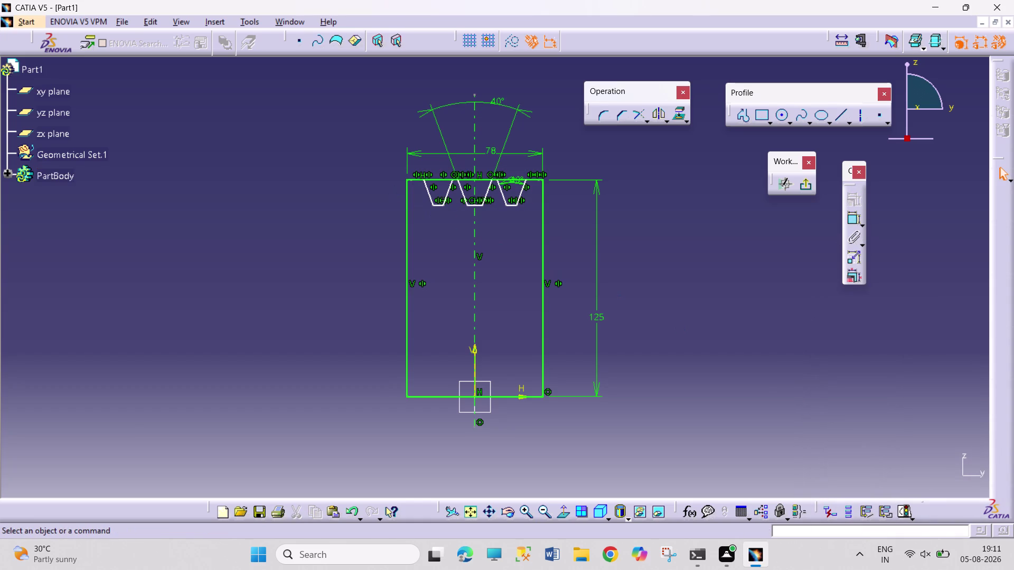
right_click(438, 178)
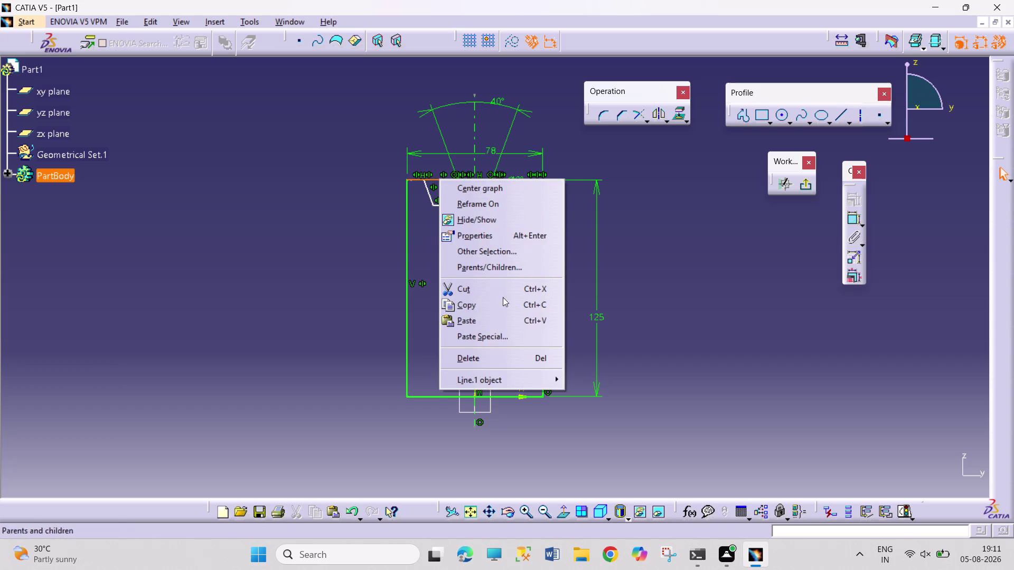
click(511, 355)
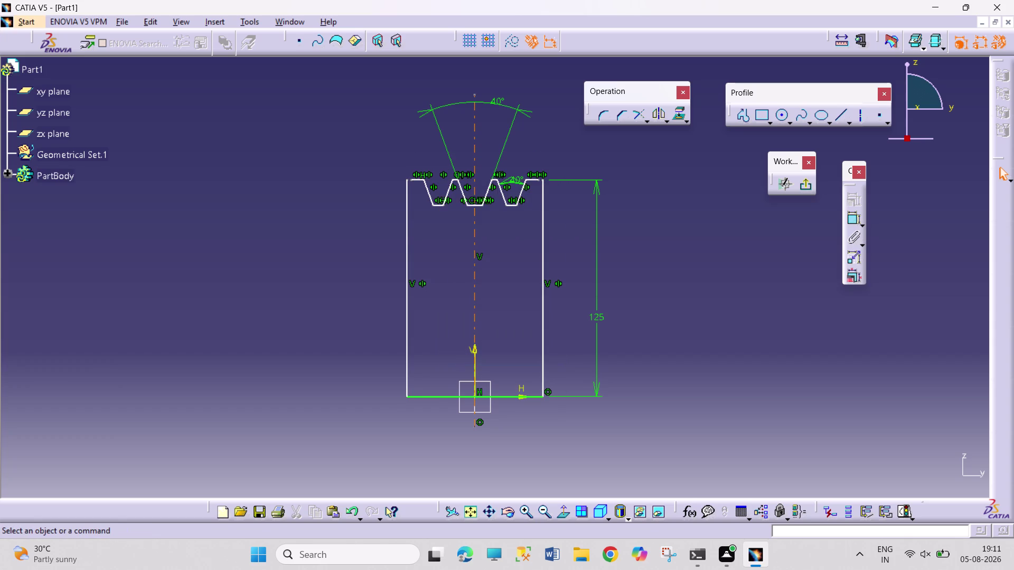
Make the outer left side lines coincident with each other.
click(413, 179)
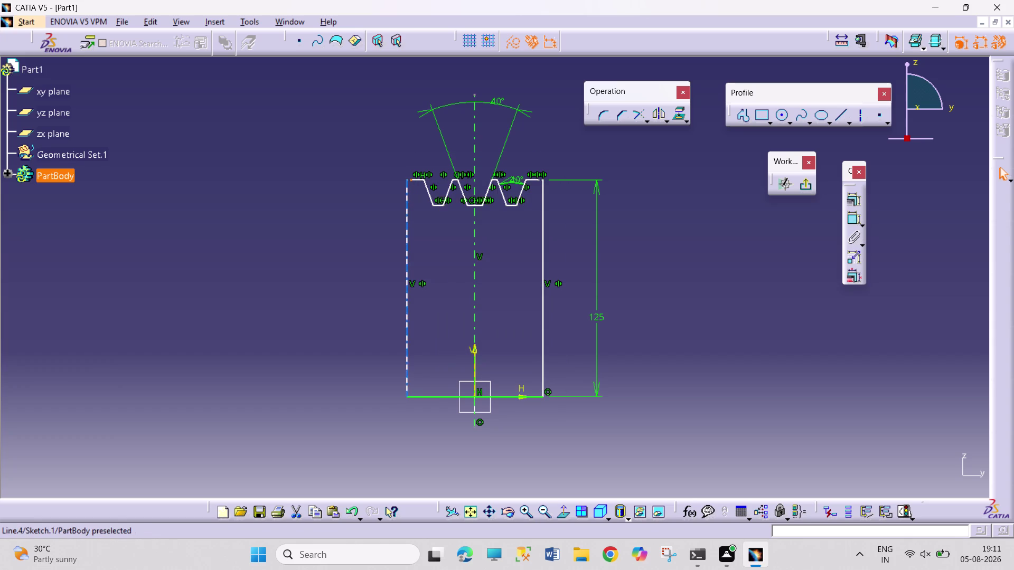
click(405, 179)
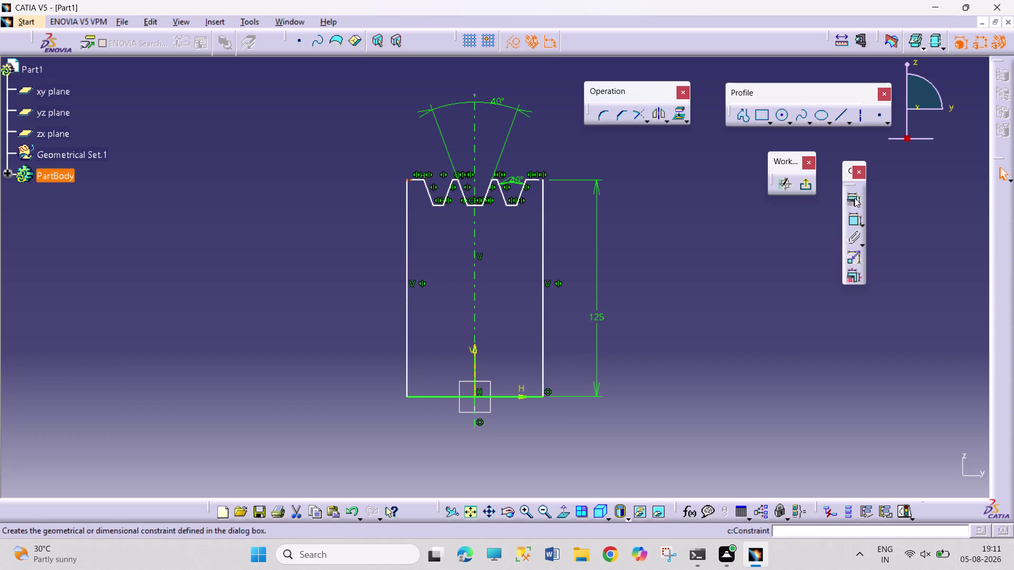
click(854, 198)
click(931, 348)
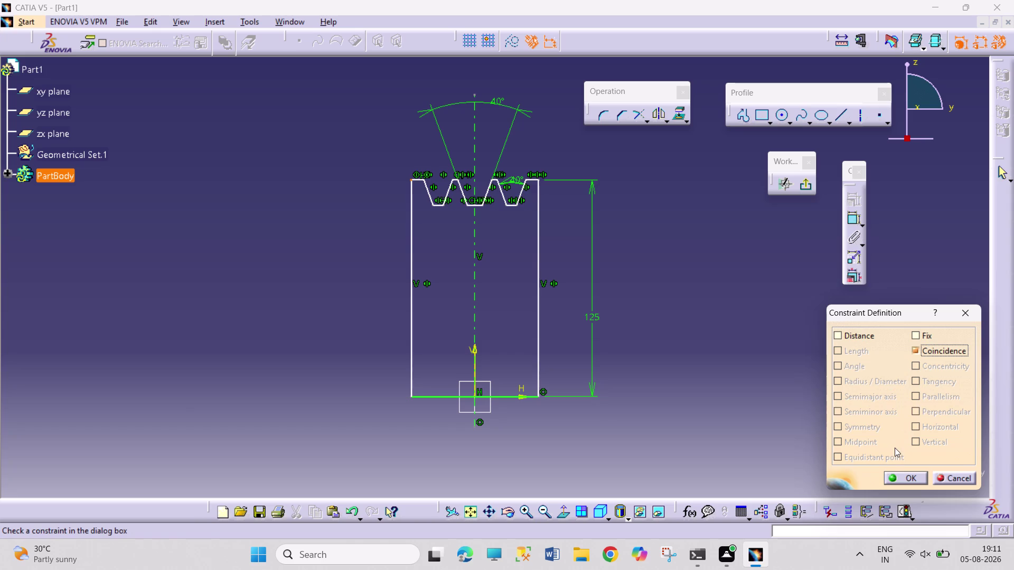
click(888, 474)
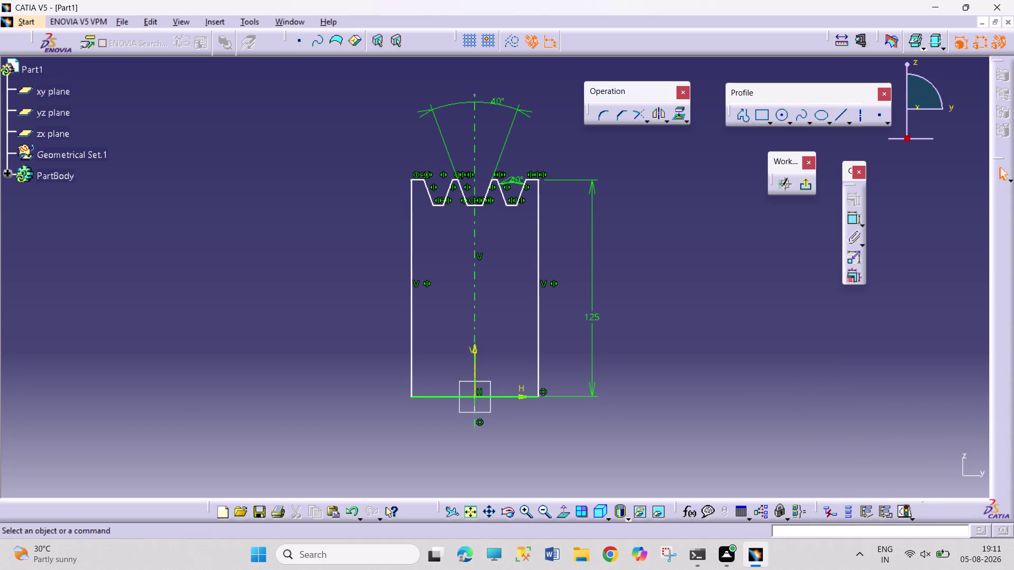
click(850, 219)
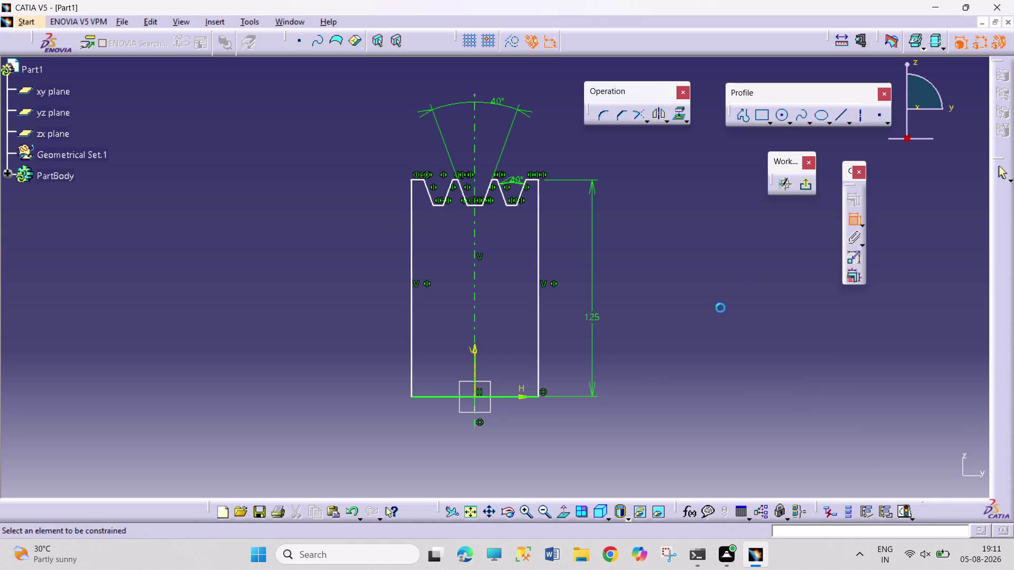
click(517, 397)
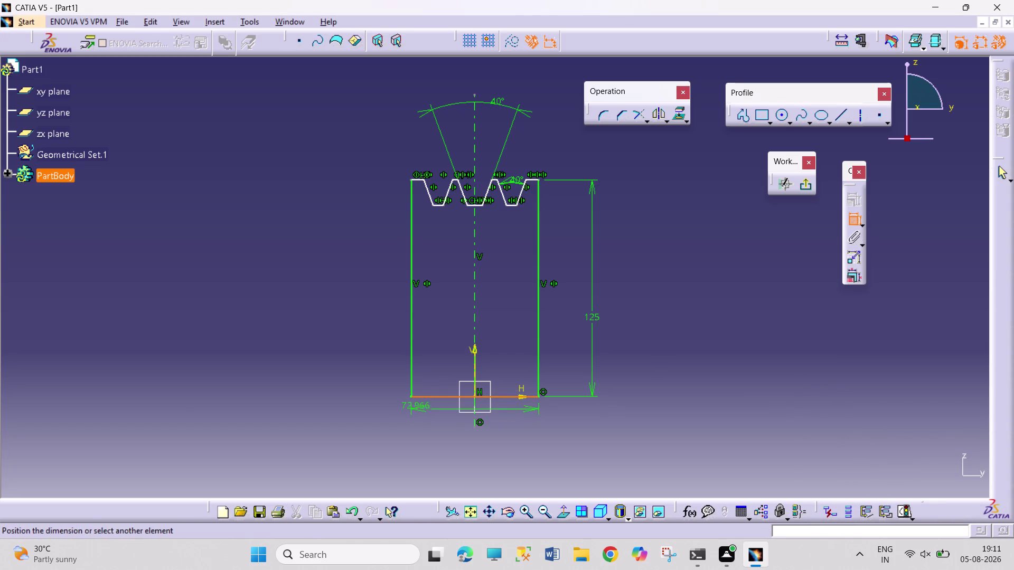
Dimension the profile's bottom edge width as 78.
click(363, 407)
double_click(374, 403)
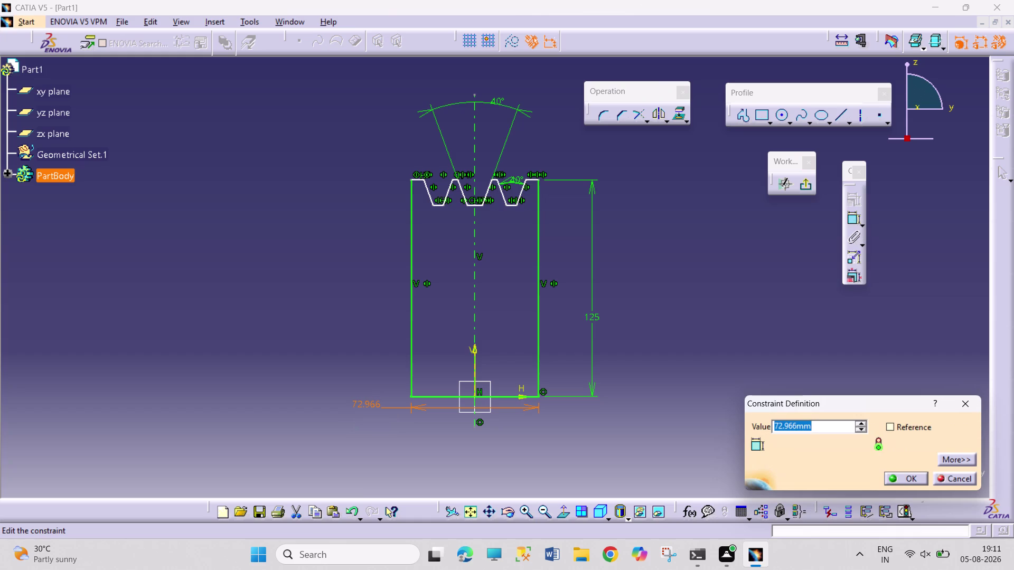
key(7)
key(8)
key(Return)
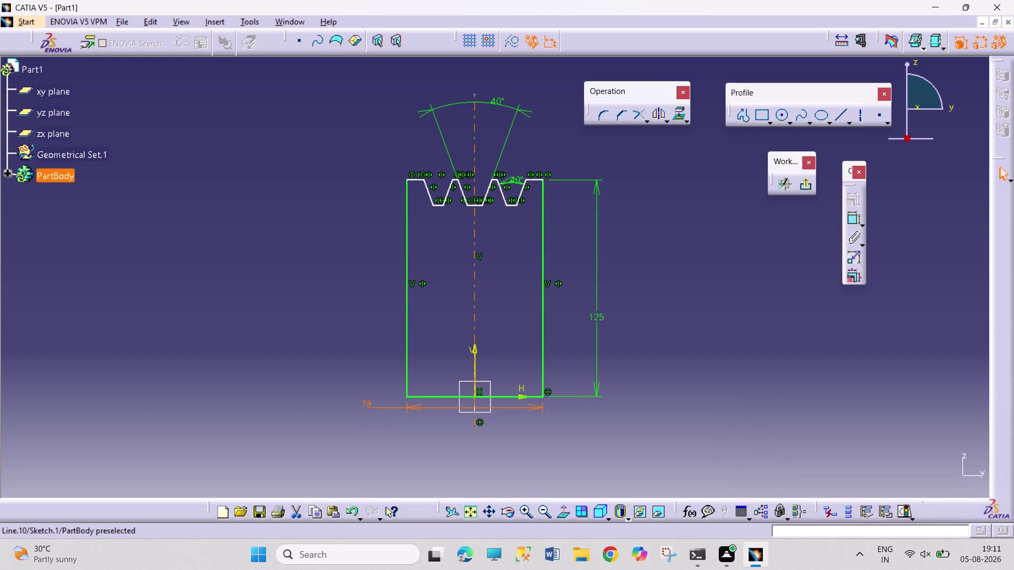
Start a depth dimension from the top edge to a groove bottom.
click(753, 353)
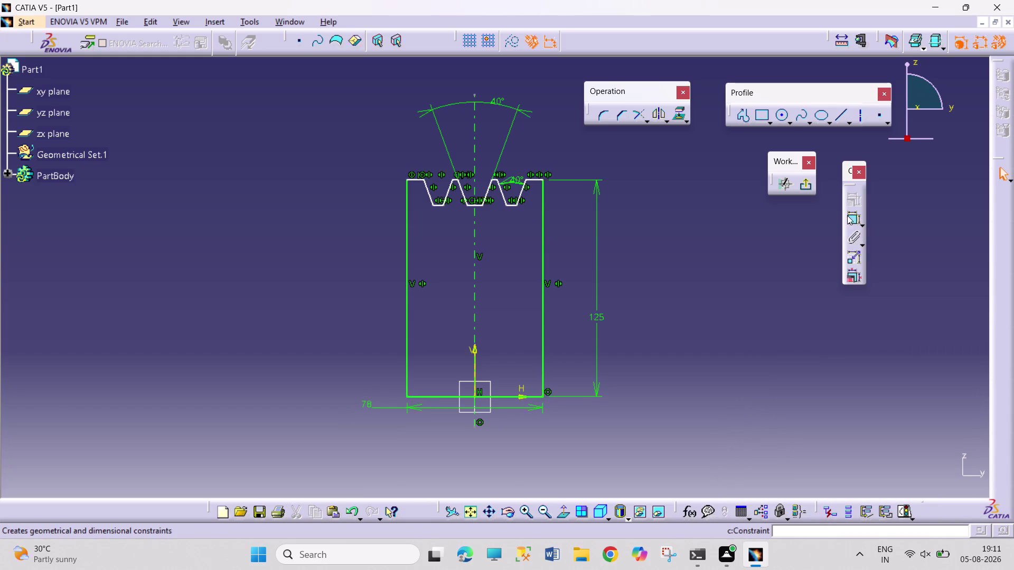
click(851, 219)
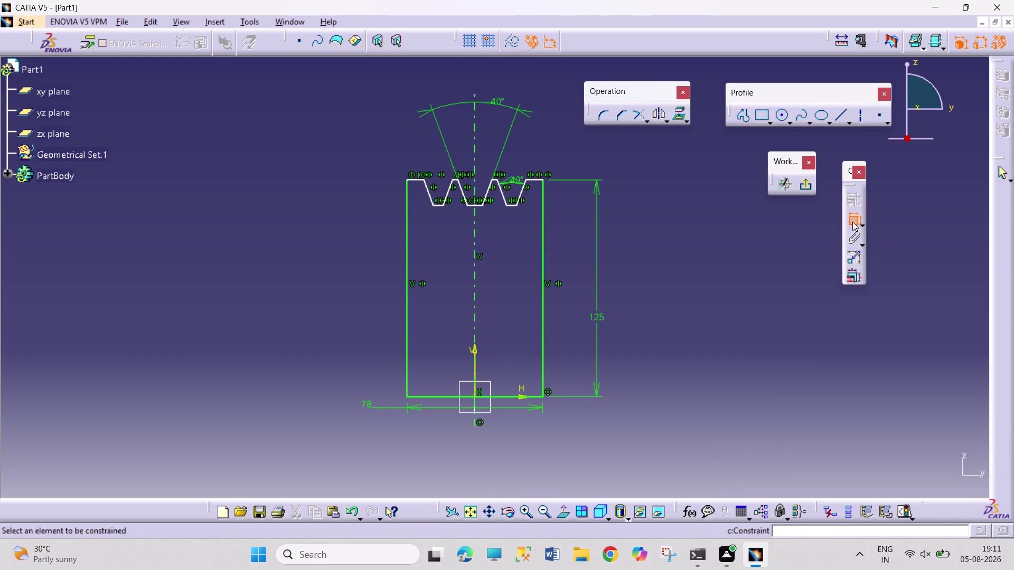
click(438, 205)
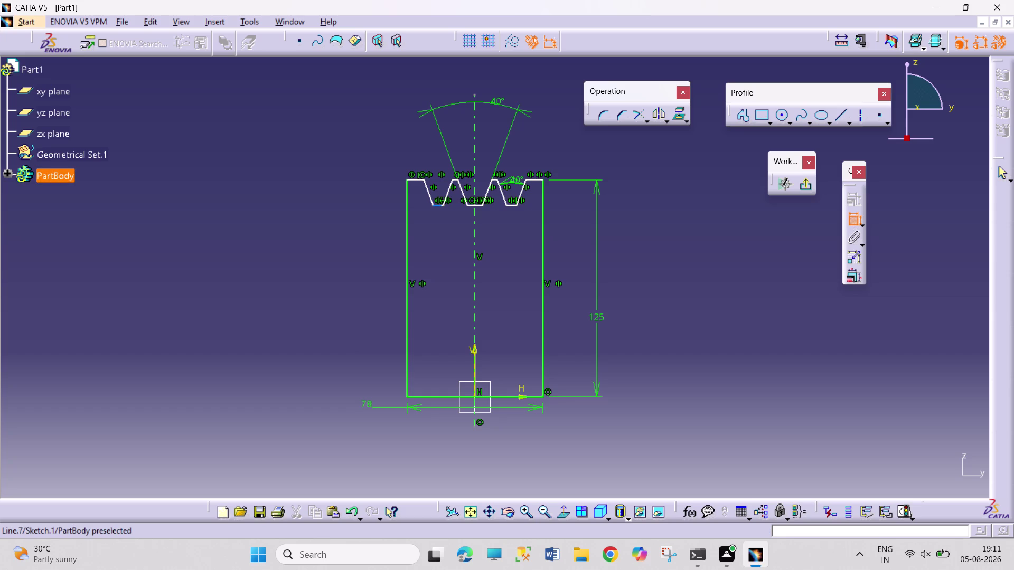
click(417, 179)
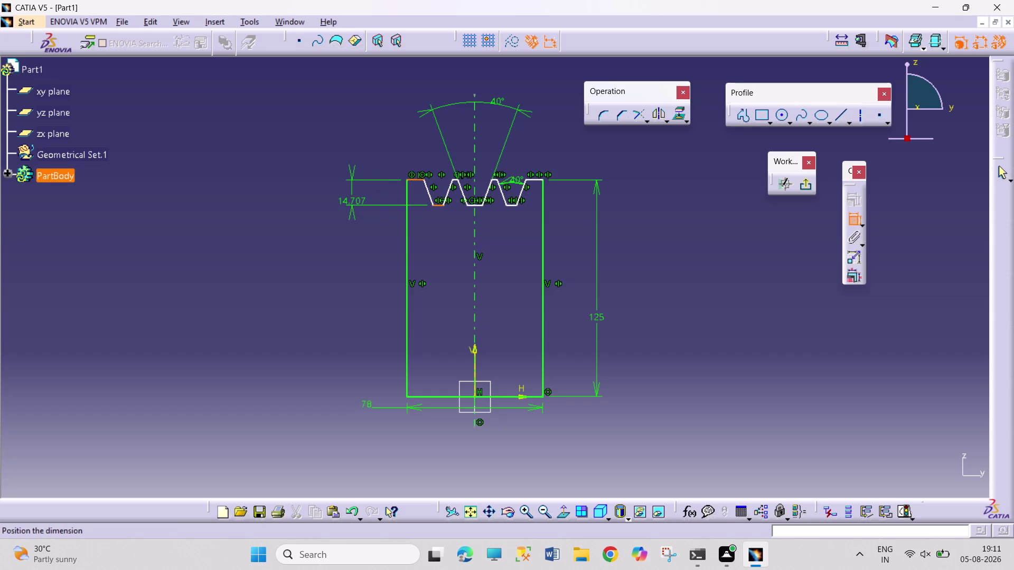
Place the groove depth dimension and set it to 17 mm.
click(355, 194)
double_click(358, 191)
text(17)
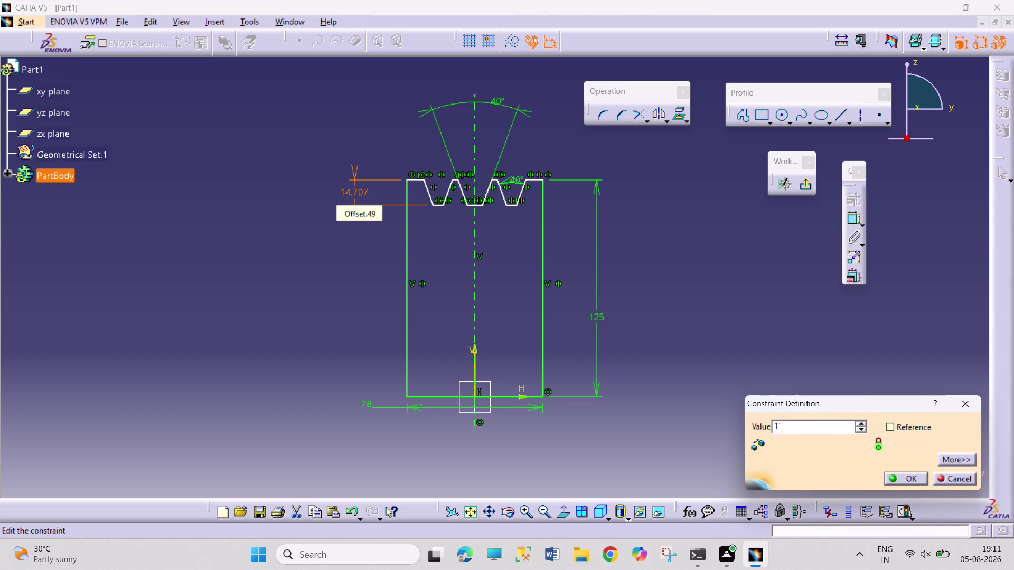
key(Return)
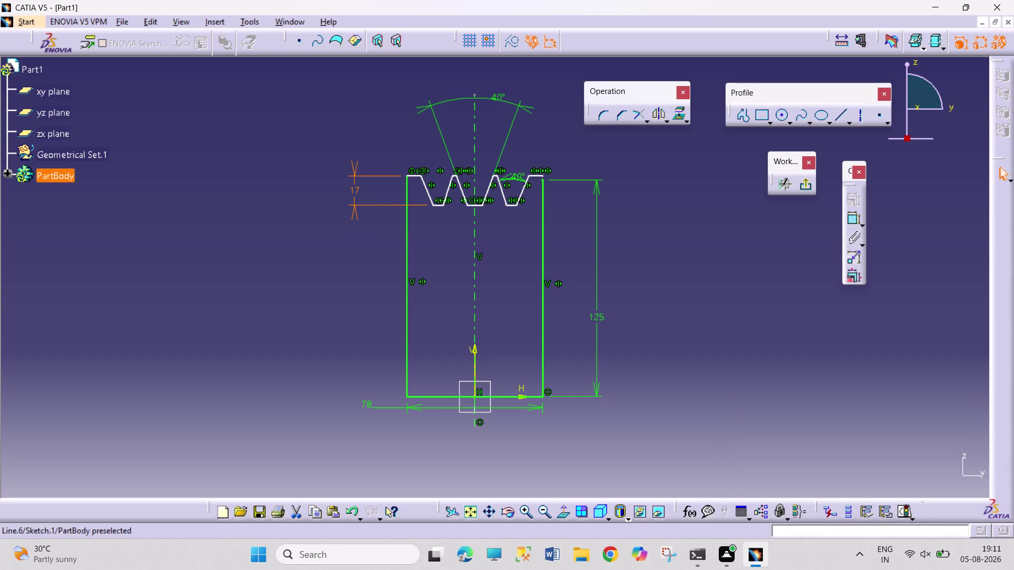
Select a groove end point and the right side edge for constraining.
click(797, 224)
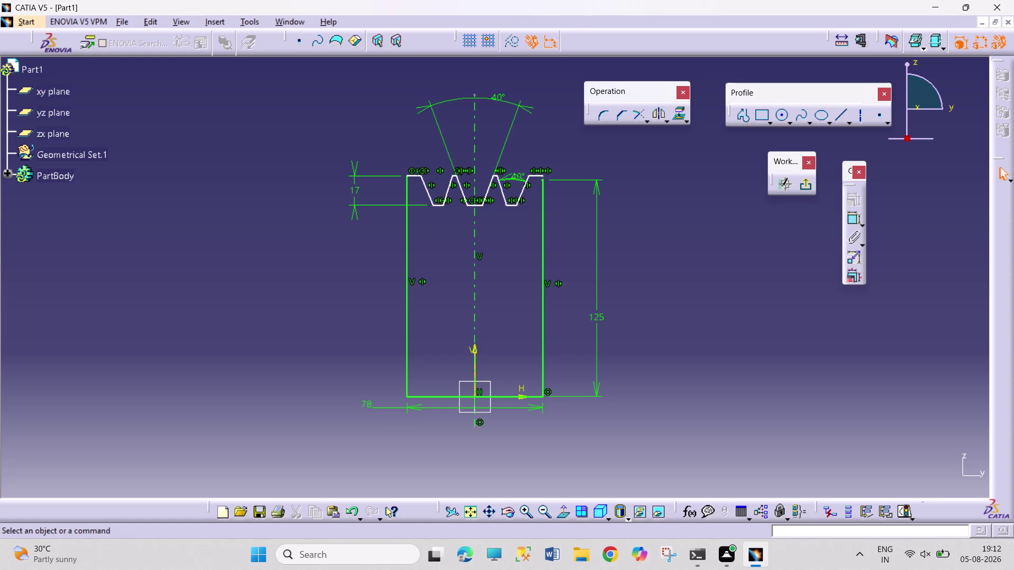
click(544, 181)
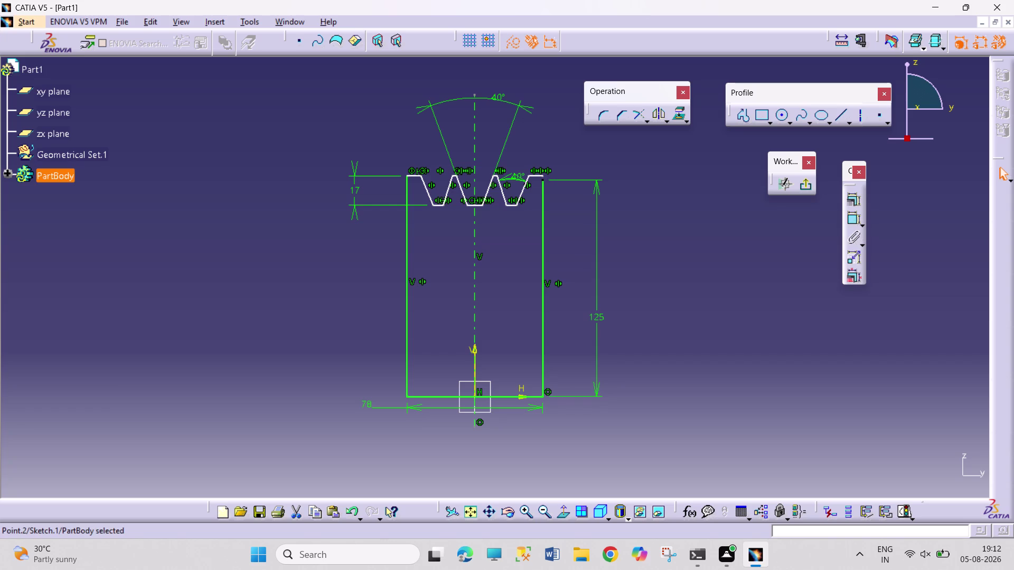
click(543, 176)
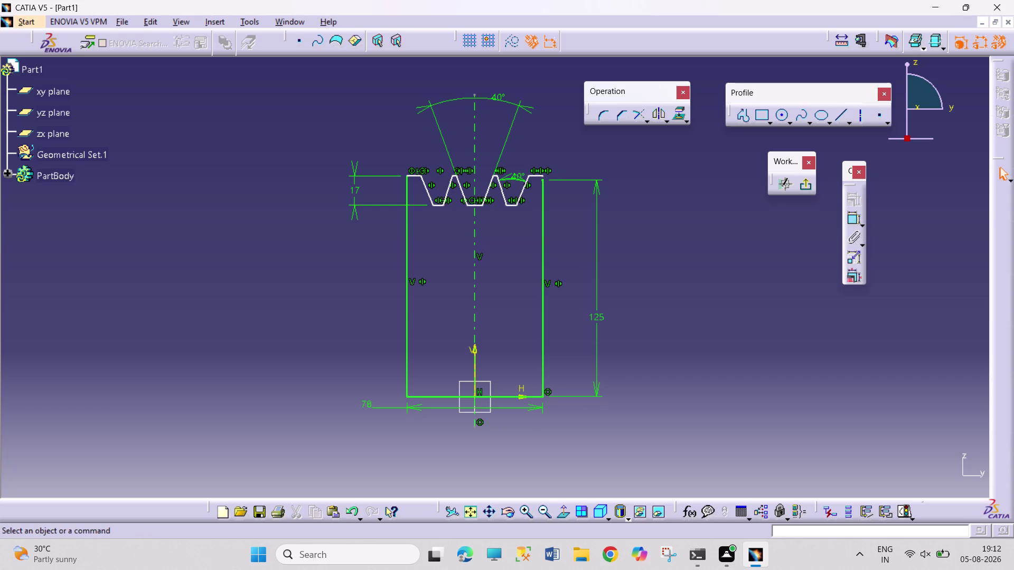
click(544, 176)
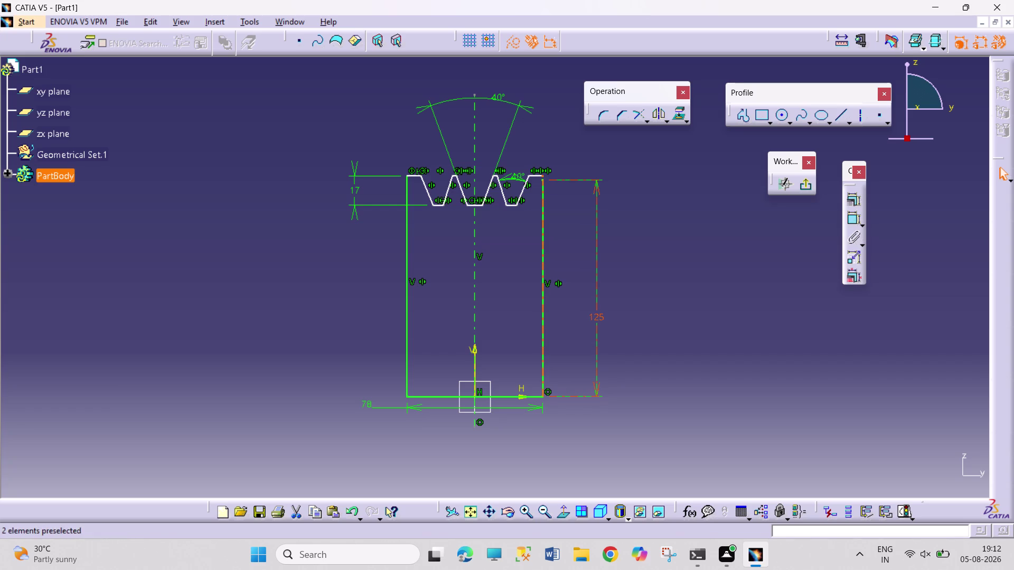
click(543, 180)
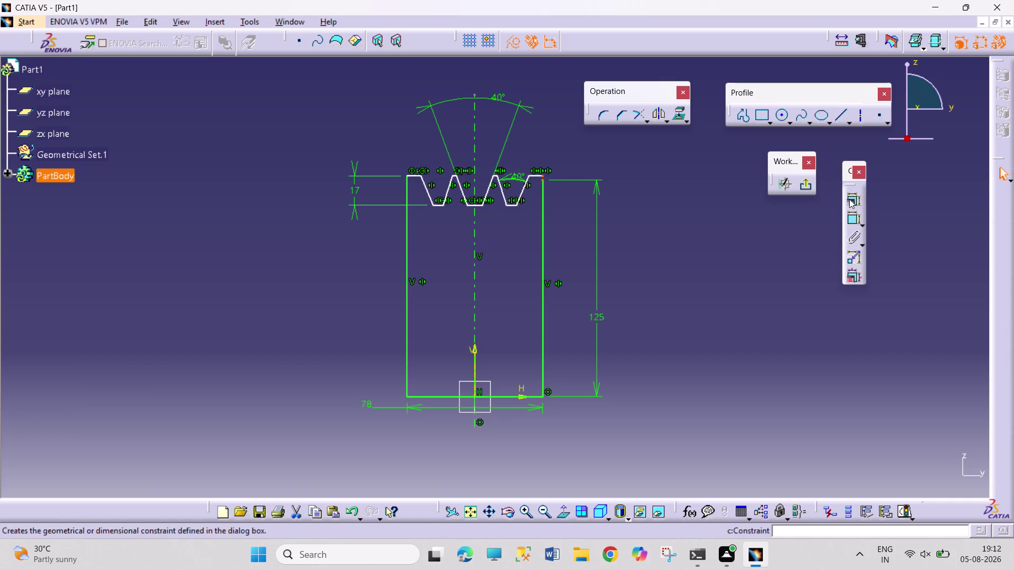
click(846, 201)
Make the selected groove point and right edge coincident.
click(852, 202)
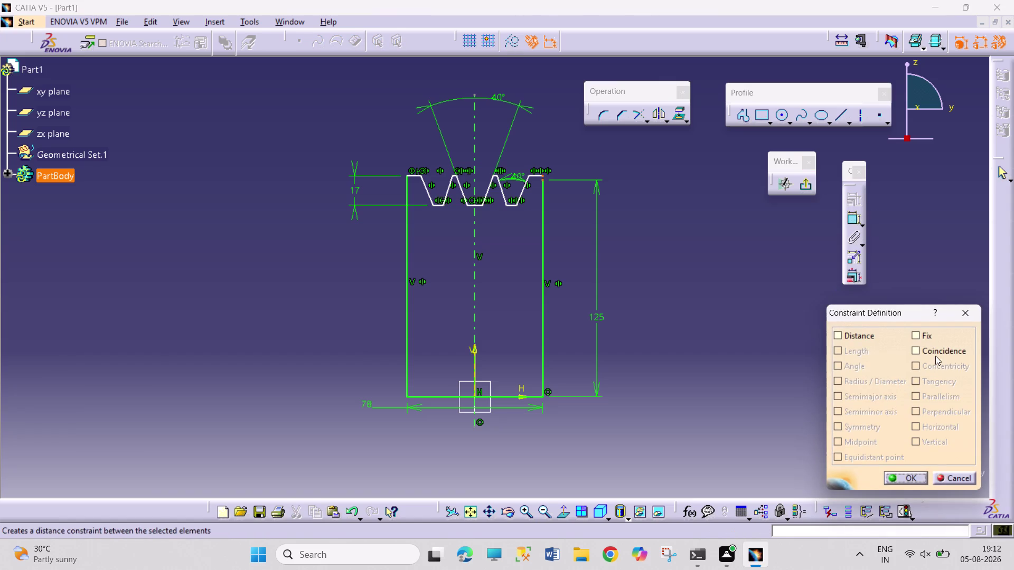
click(935, 350)
click(886, 479)
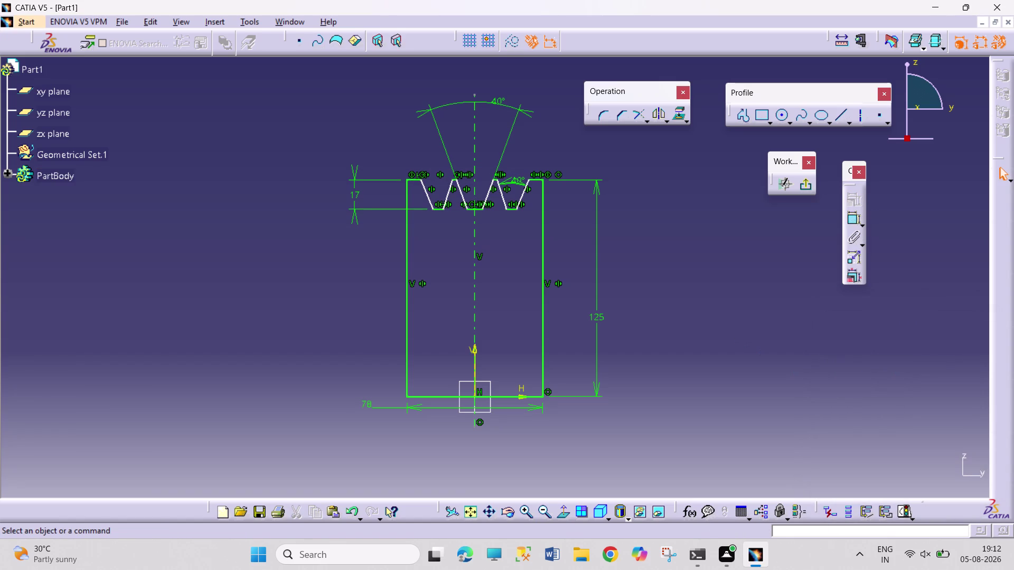
Dimension the right land width and a groove's bottom width.
click(731, 319)
click(855, 220)
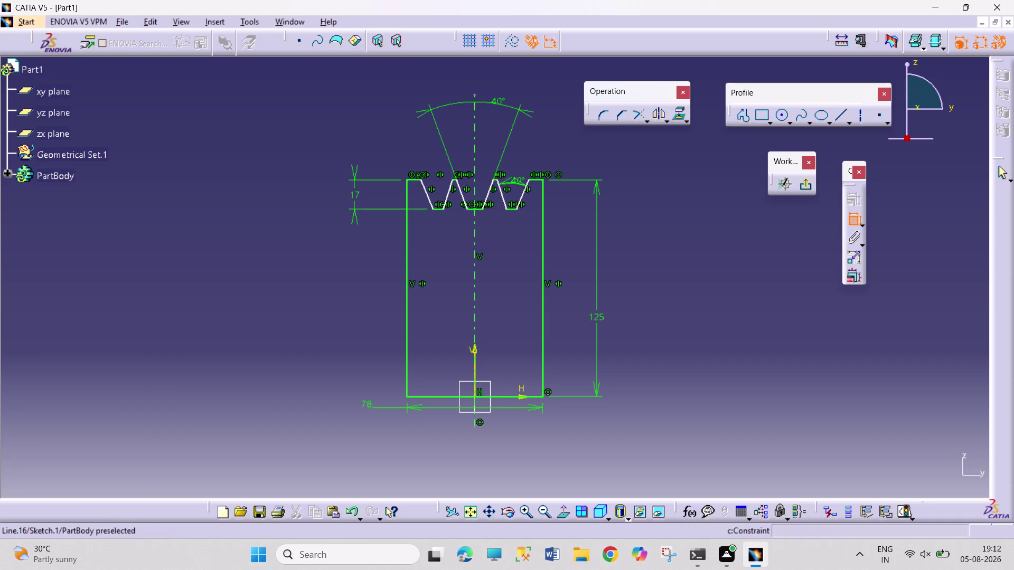
click(535, 180)
click(577, 150)
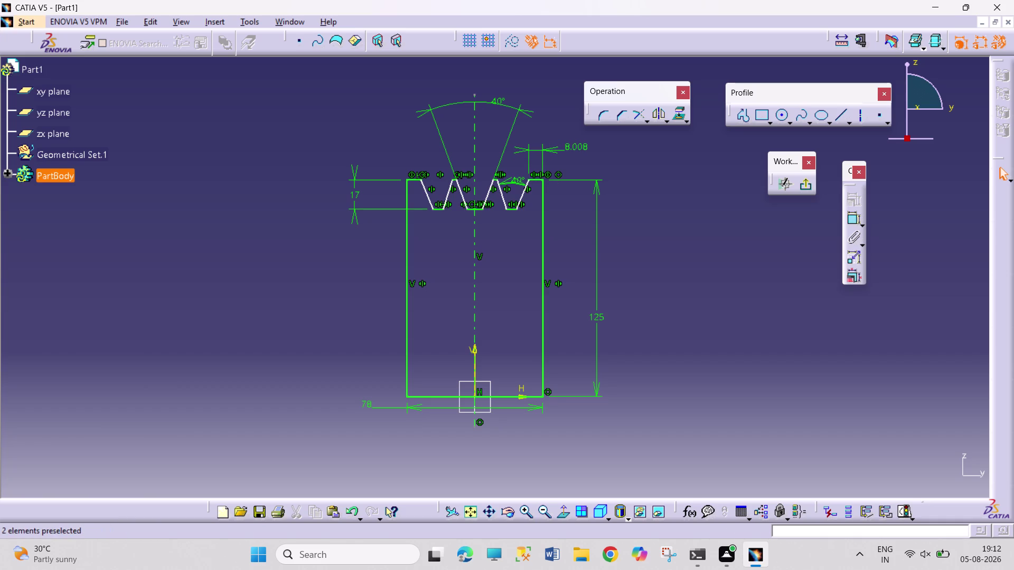
click(851, 220)
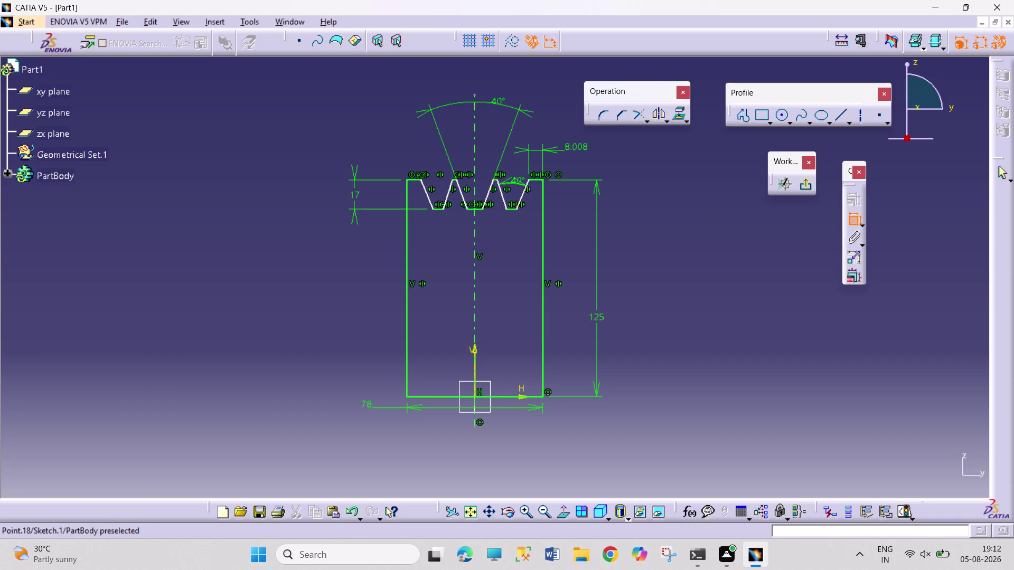
click(466, 209)
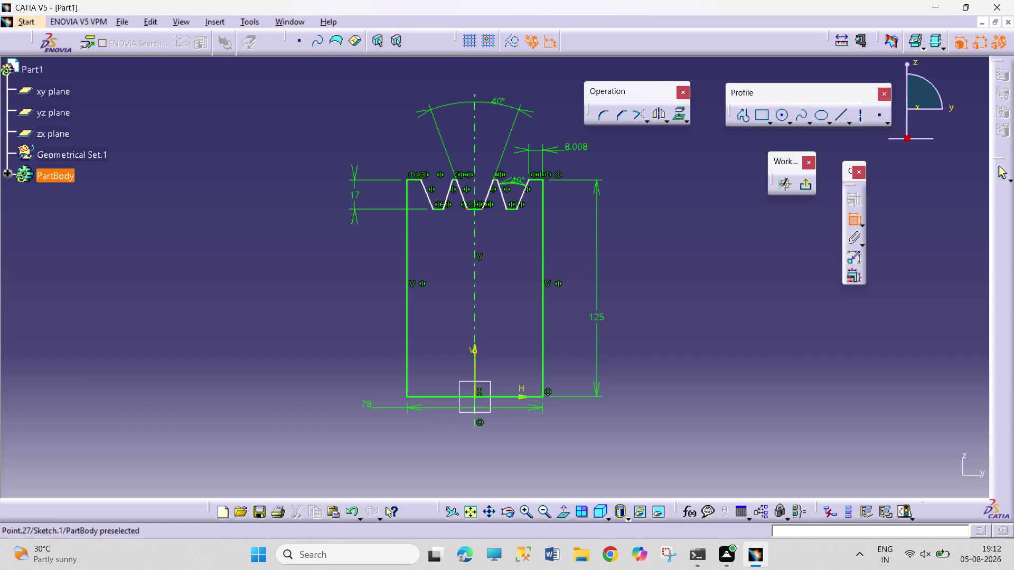
click(482, 210)
click(505, 235)
Change the groove bottom width dimension to 10 mm.
double_click(510, 230)
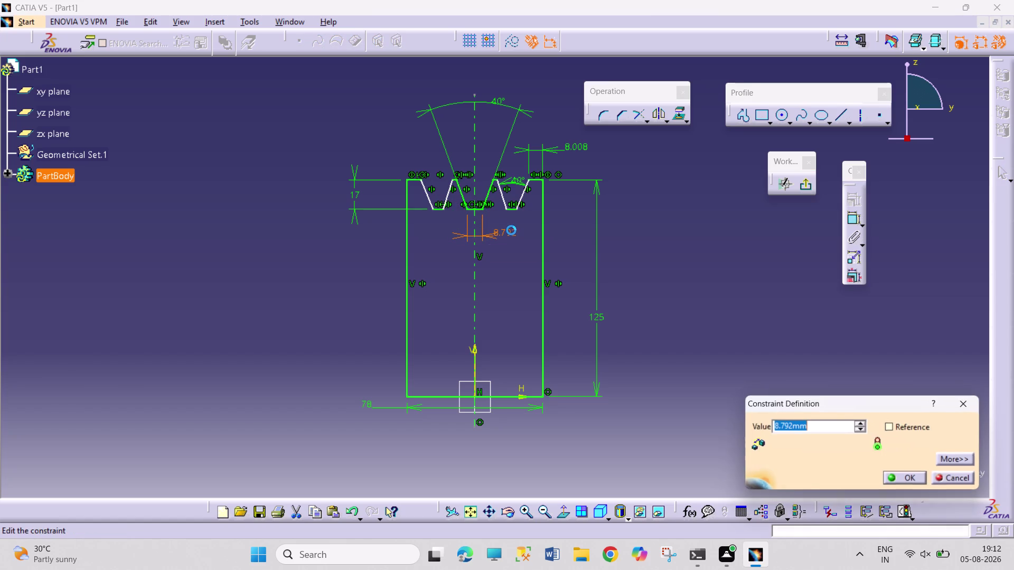
key(1)
key(0)
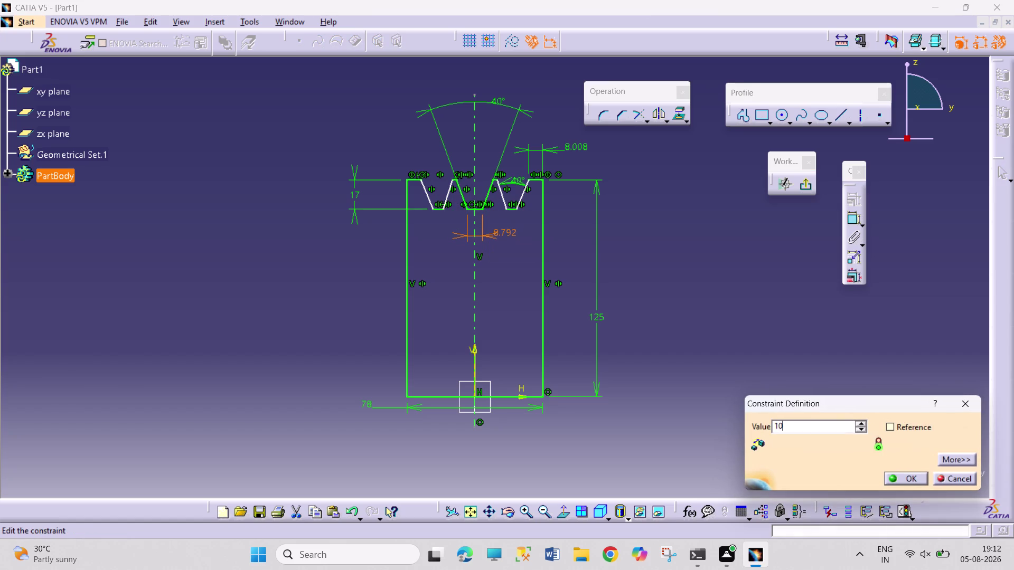
key(Return)
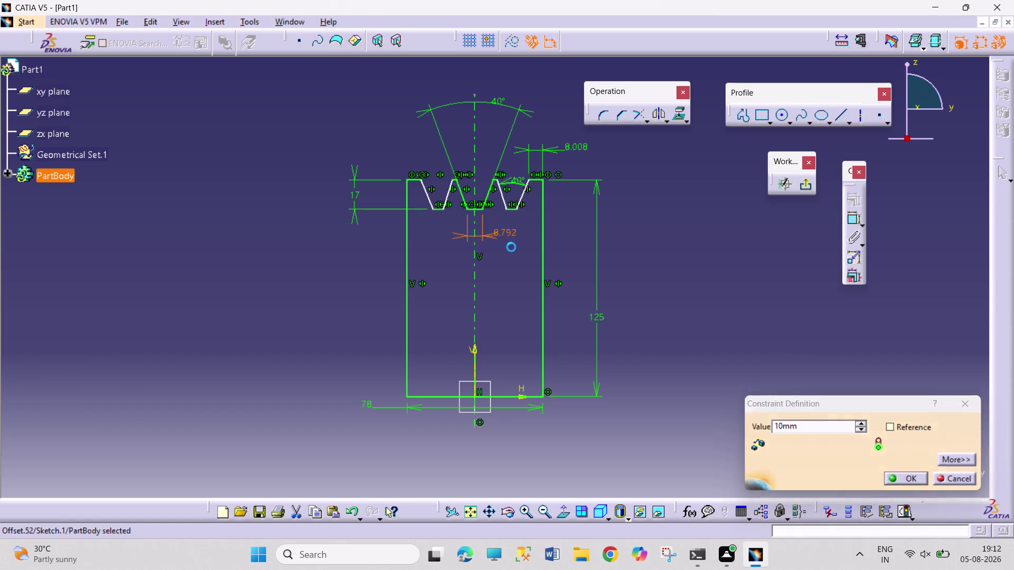
Change the right land width dimension from 8.008 to 5 mm.
double_click(584, 142)
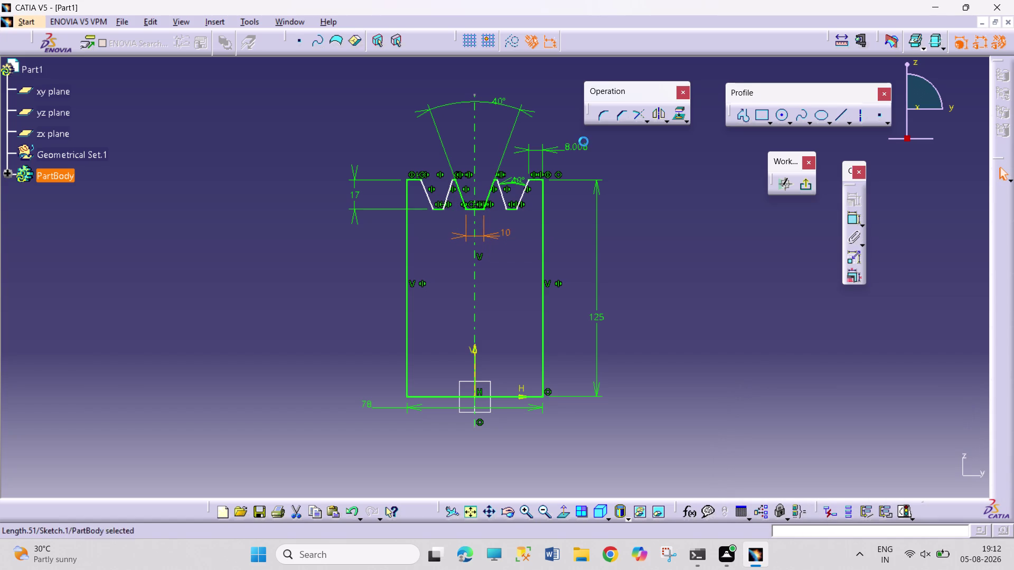
key(5)
key(Return)
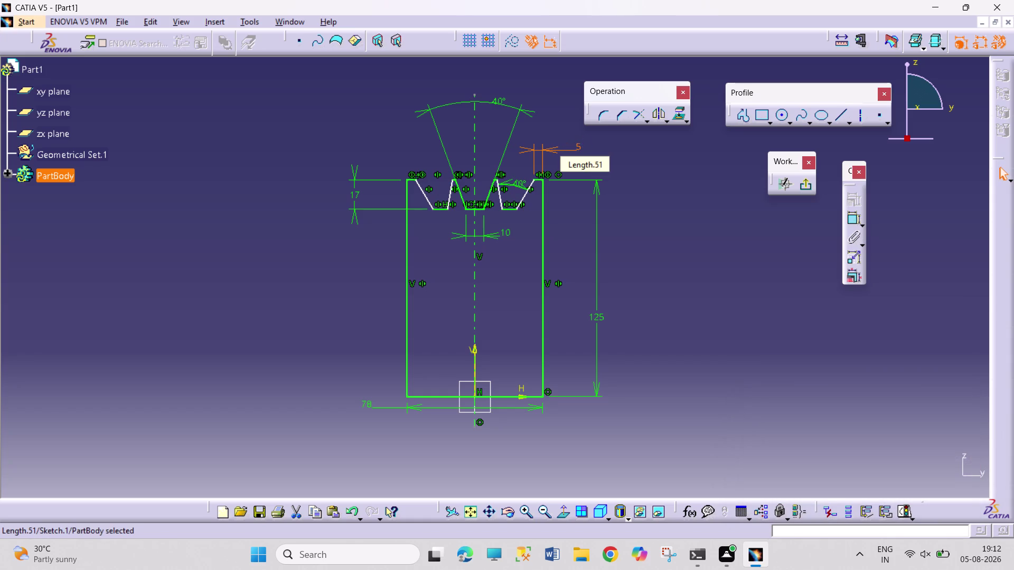
click(729, 330)
click(851, 214)
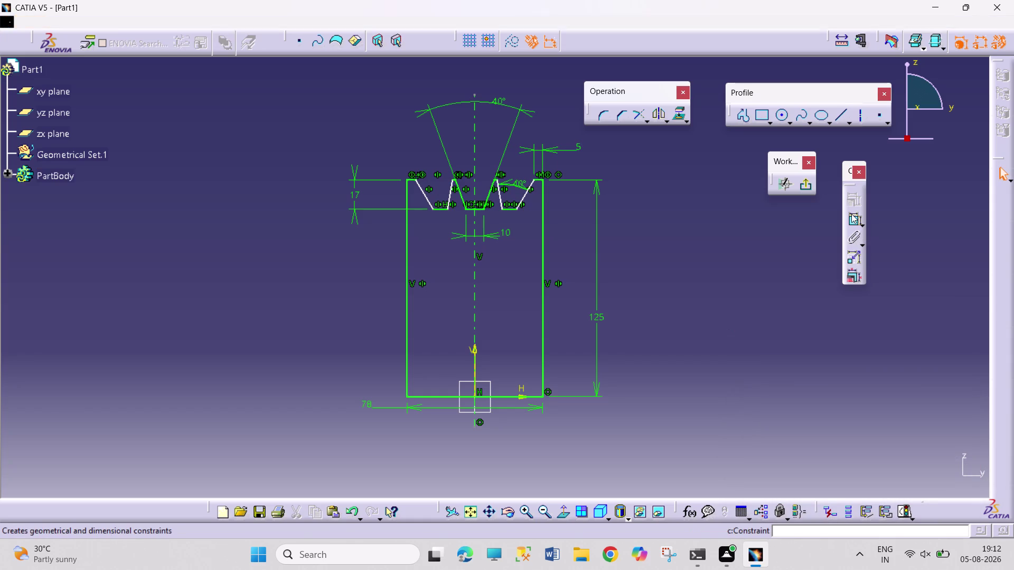
click(411, 180)
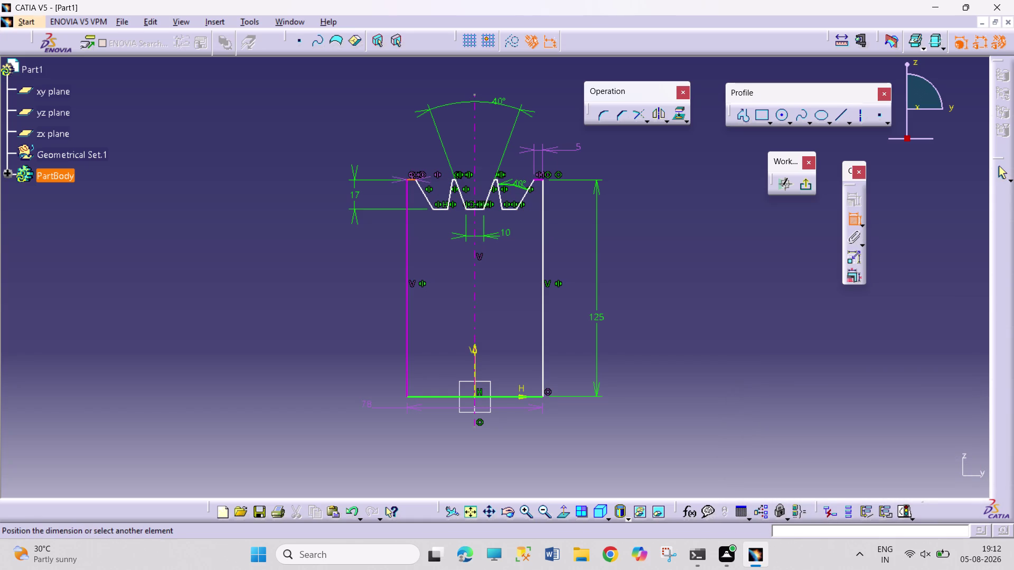
click(395, 151)
right_click(397, 146)
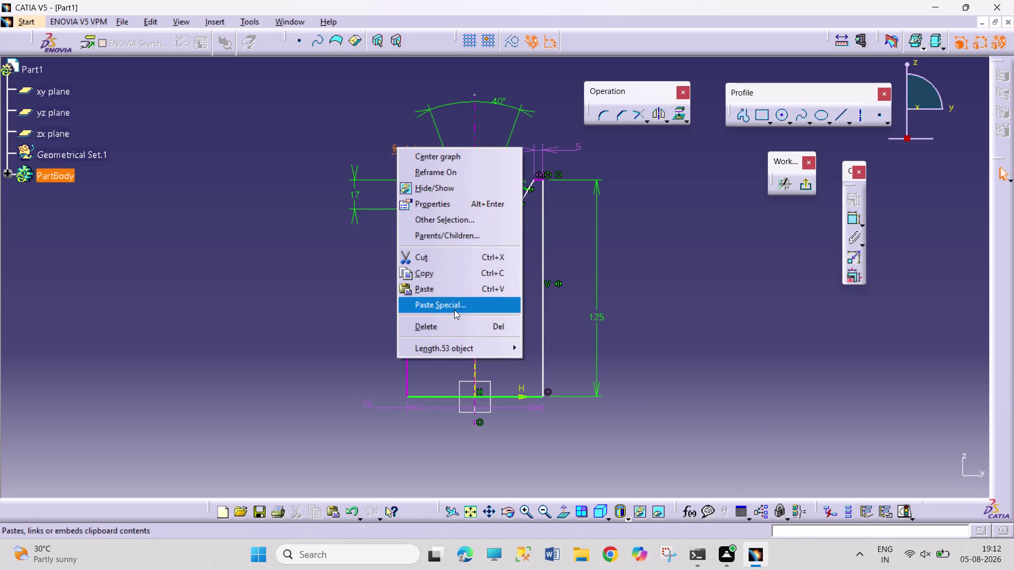
click(455, 319)
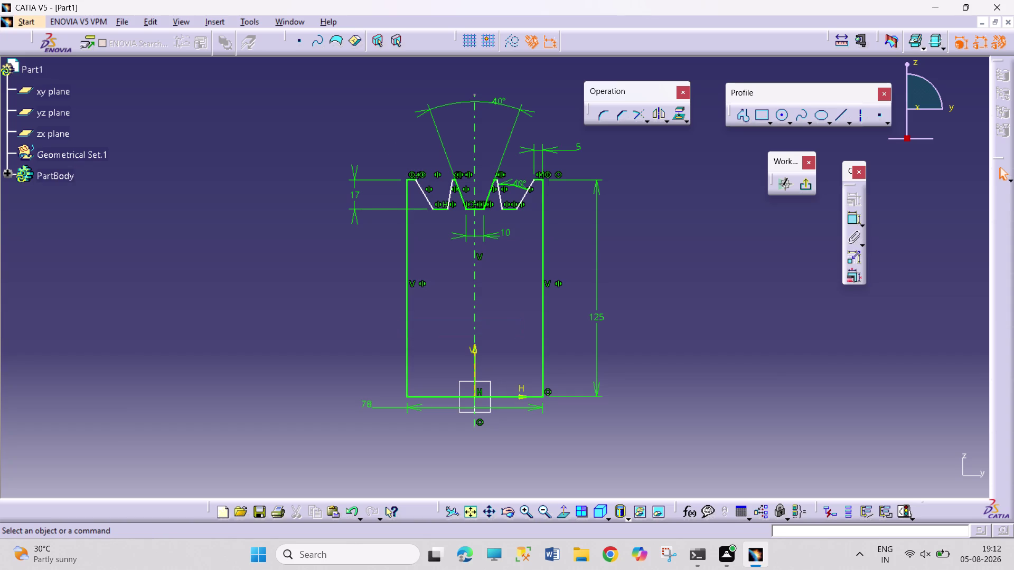
click(636, 320)
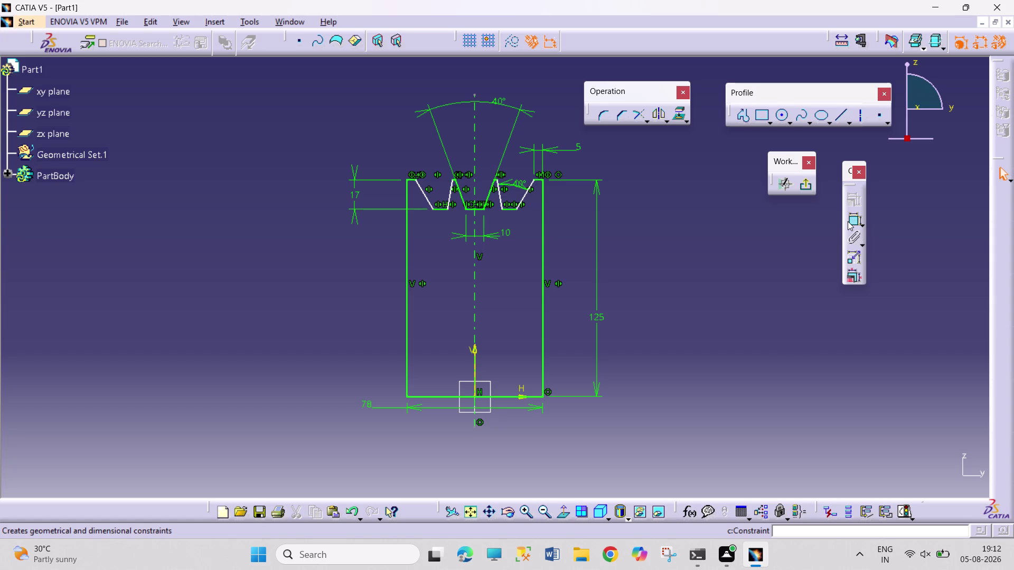
click(863, 121)
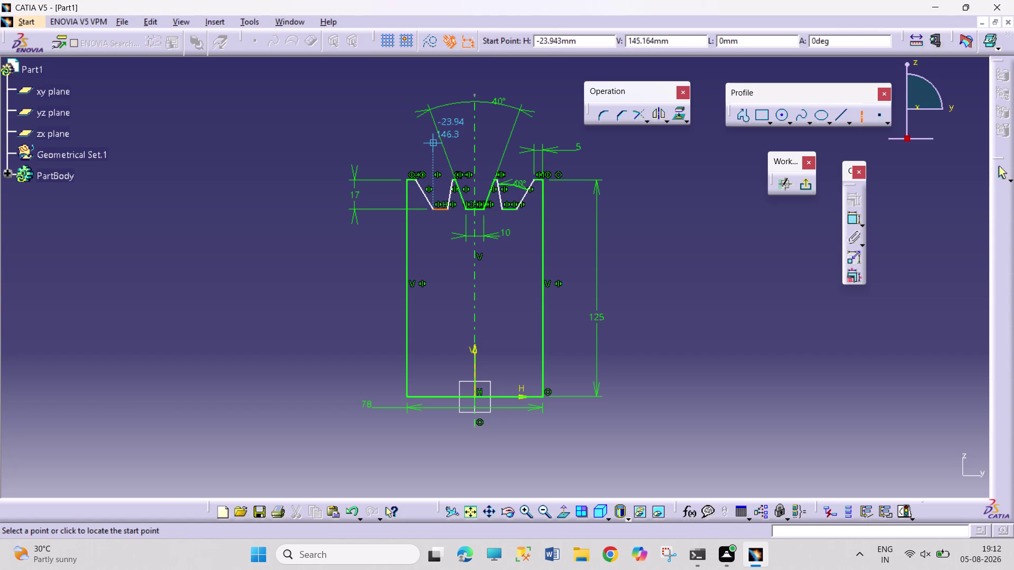
Apply a symmetry constraint to the dashed axis and the left groove's slanted side.
drag(437, 146, 438, 154)
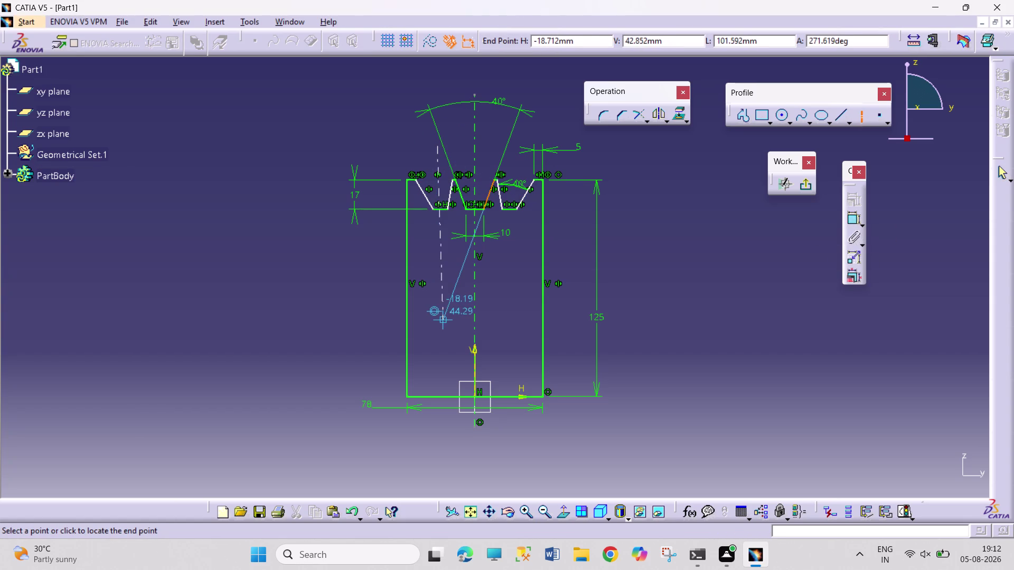
click(437, 353)
click(706, 322)
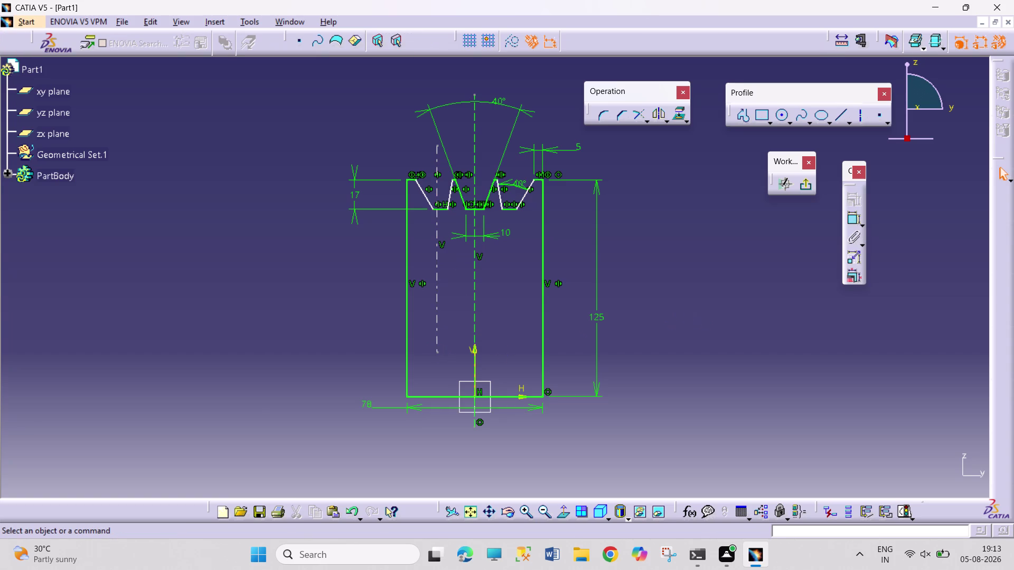
click(422, 191)
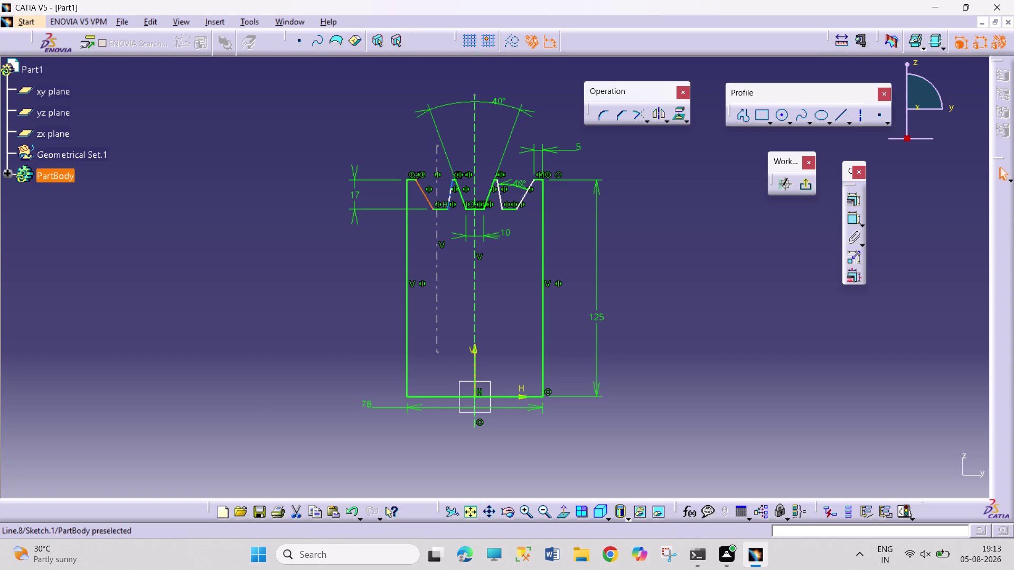
click(449, 196)
click(438, 168)
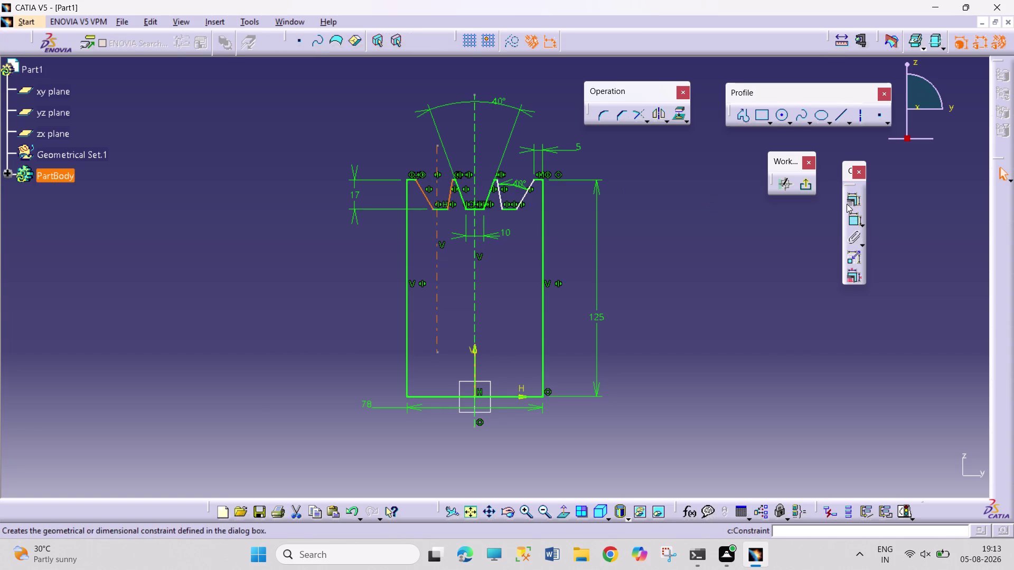
click(845, 201)
click(857, 203)
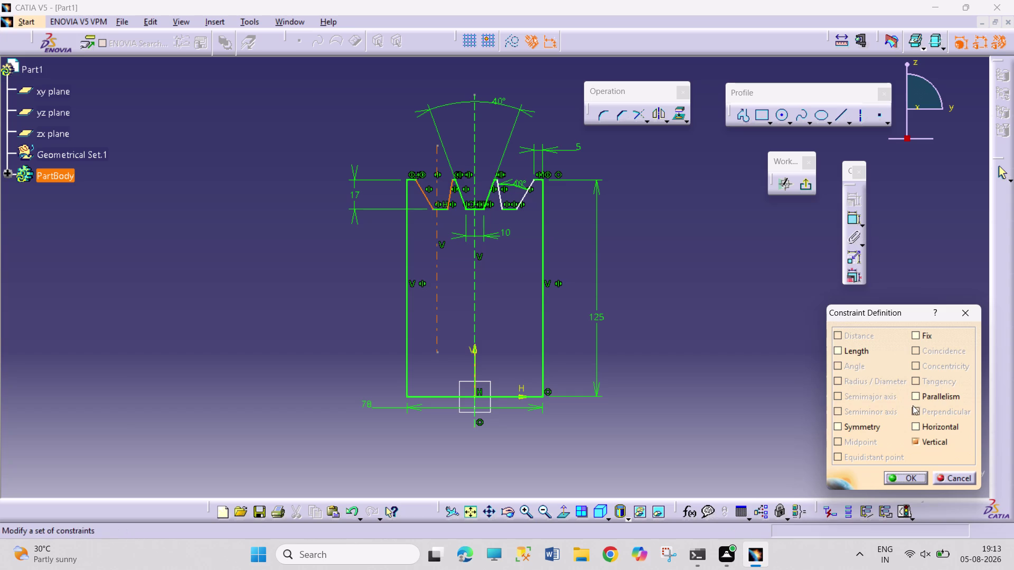
click(868, 426)
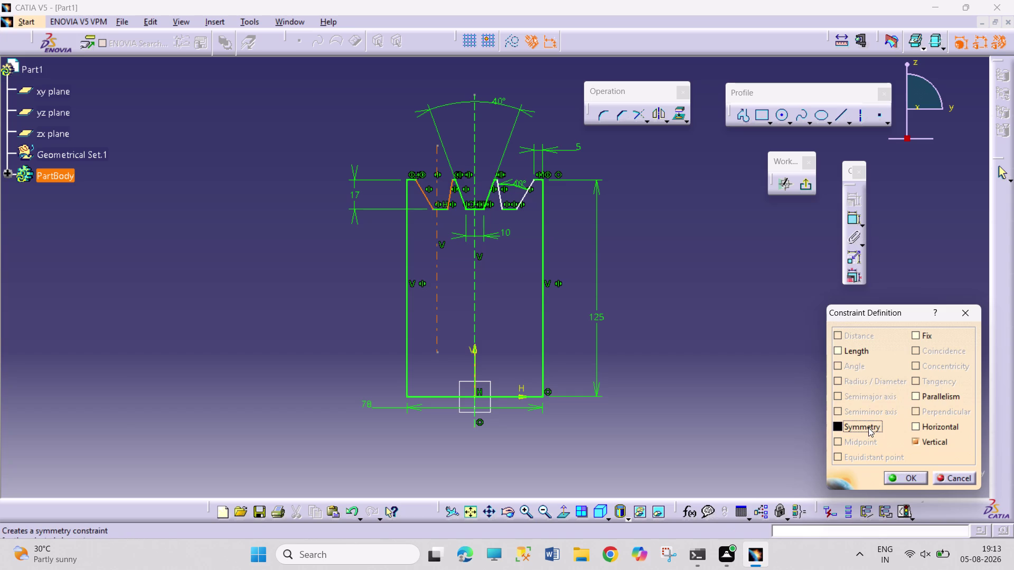
key(ctrl+z)
click(752, 368)
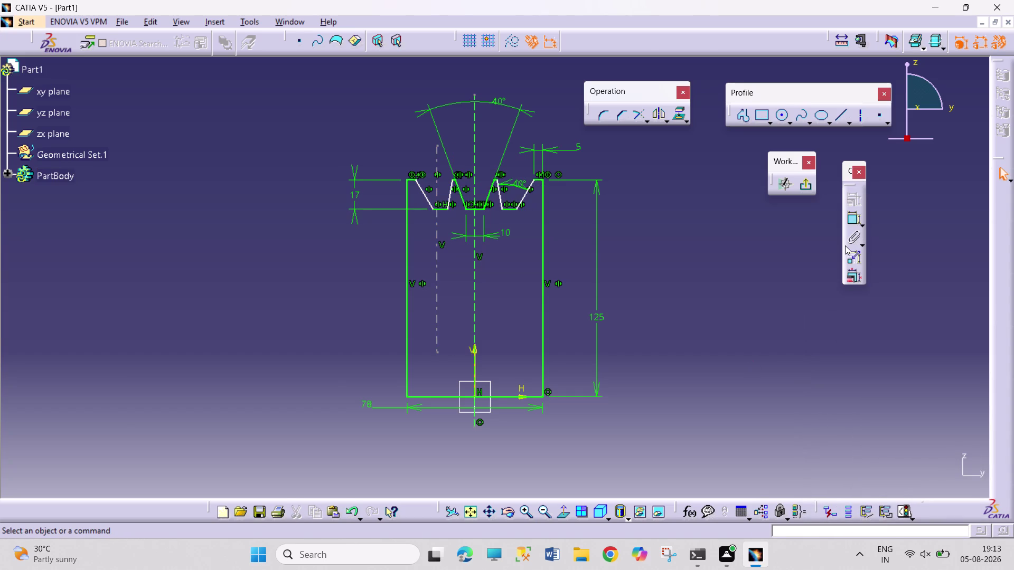
Delete the stray dashed vertical line from the sketch.
right_click(437, 293)
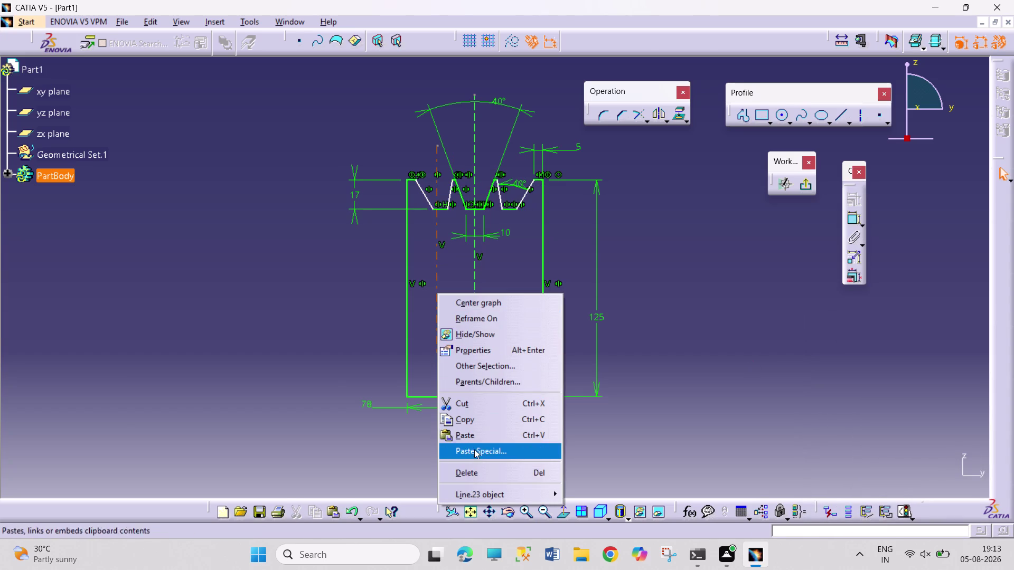
click(475, 472)
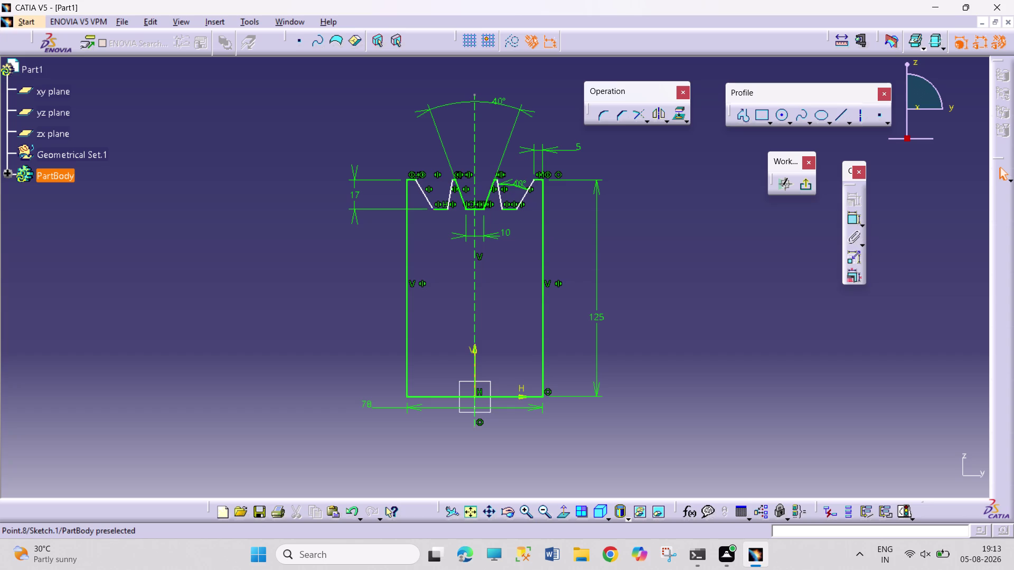
drag(432, 208, 428, 209)
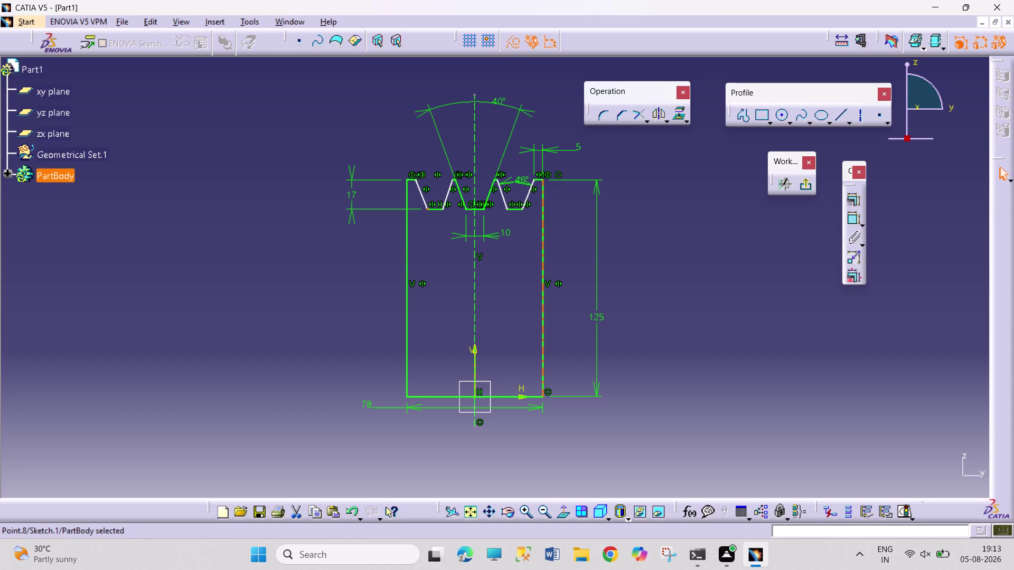
click(712, 276)
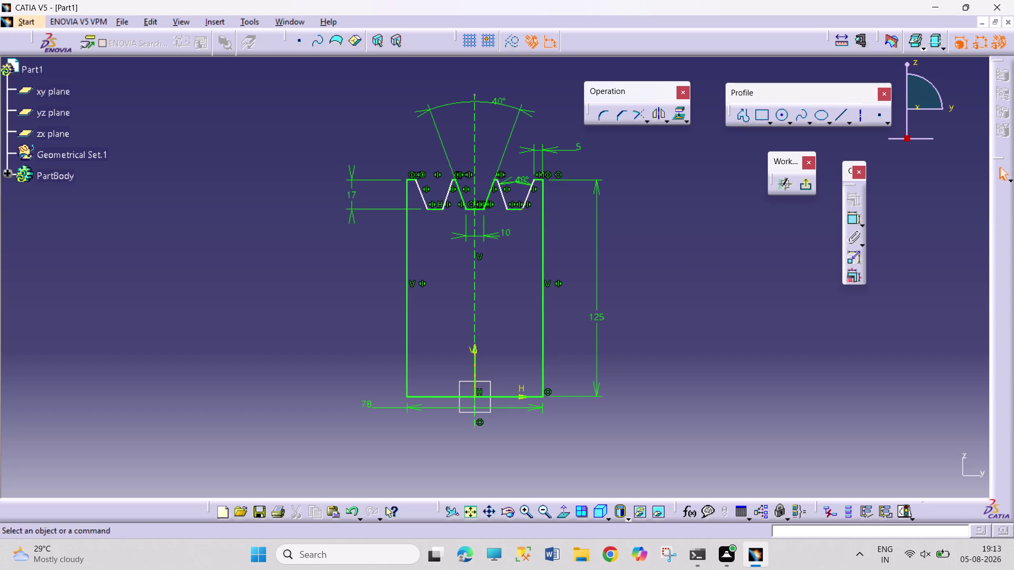
drag(505, 190, 510, 190)
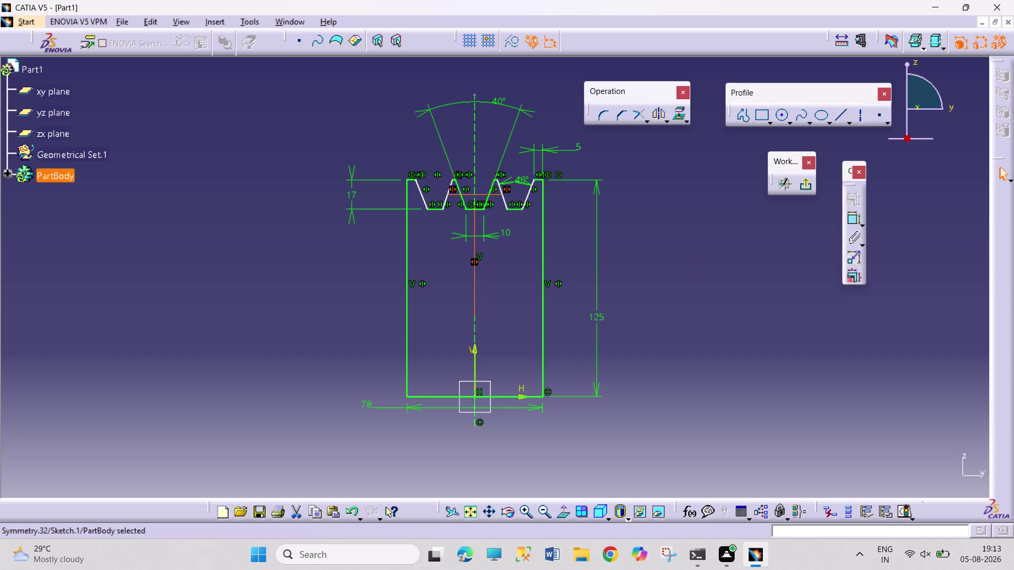
drag(510, 190, 511, 190)
drag(502, 199, 510, 200)
click(600, 227)
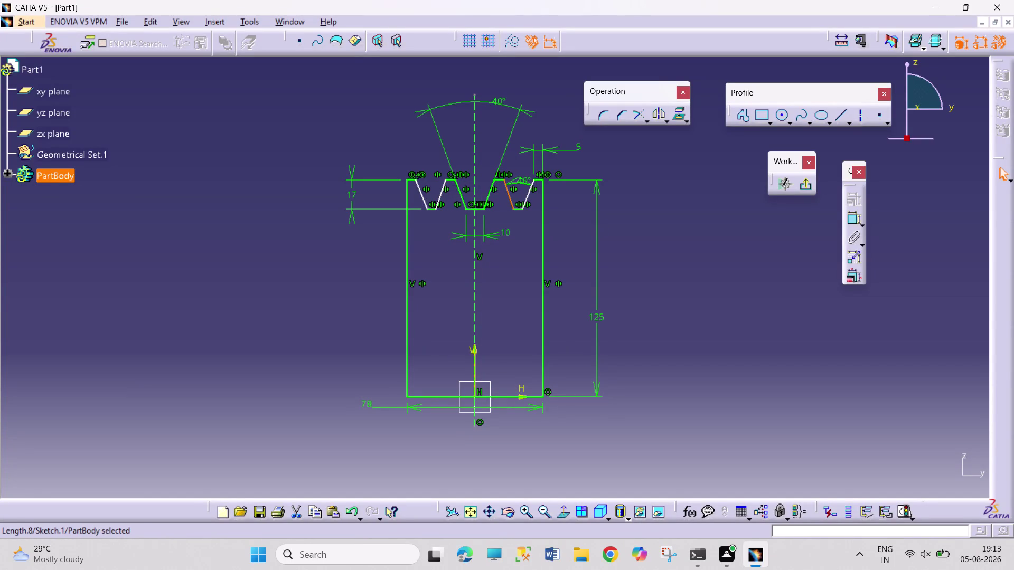
Draw an axis line through the left groove, zooming in on the profile.
click(659, 247)
click(860, 121)
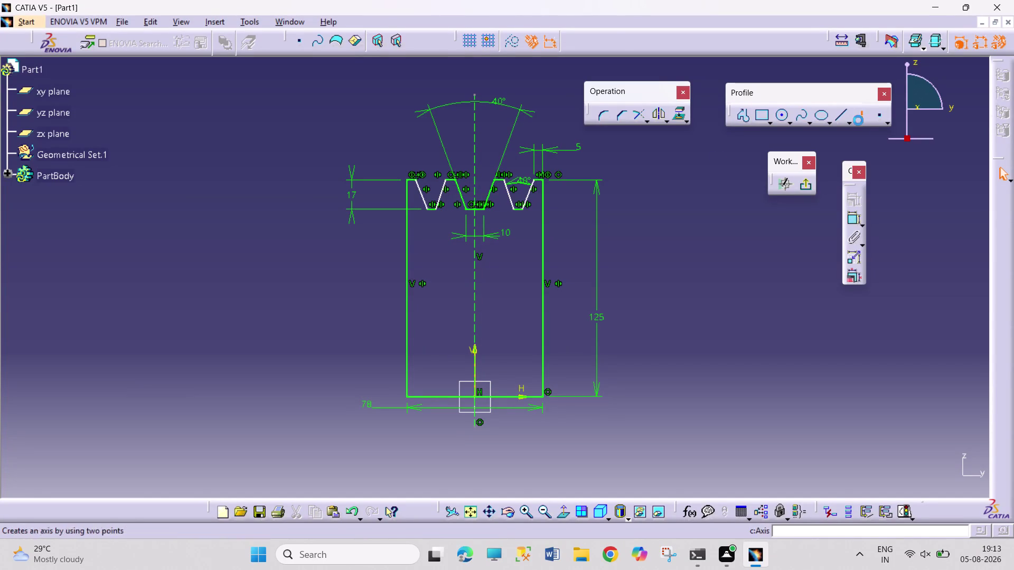
middle_click(430, 223)
middle_drag(424, 220, 458, 174)
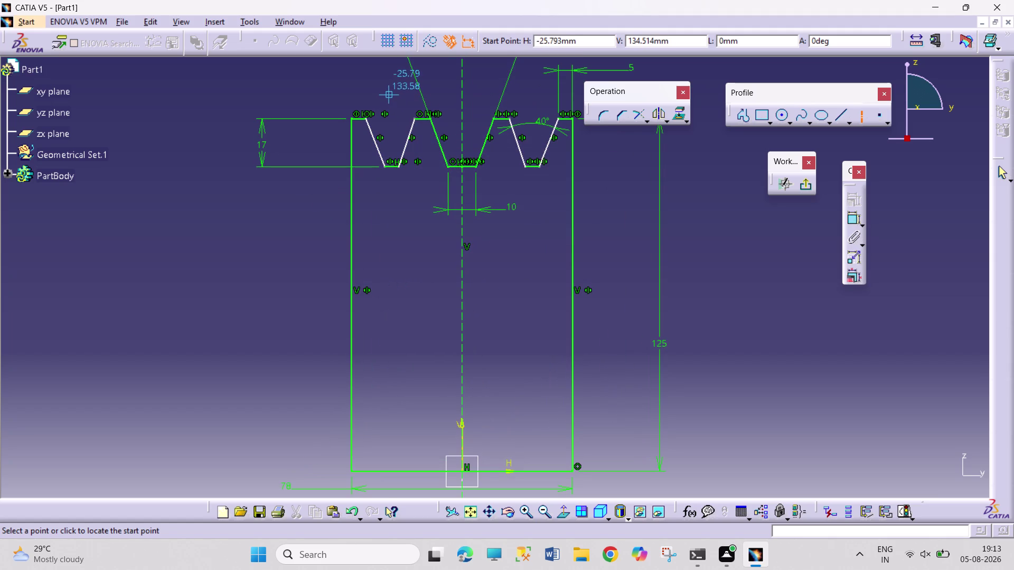
drag(392, 92, 394, 98)
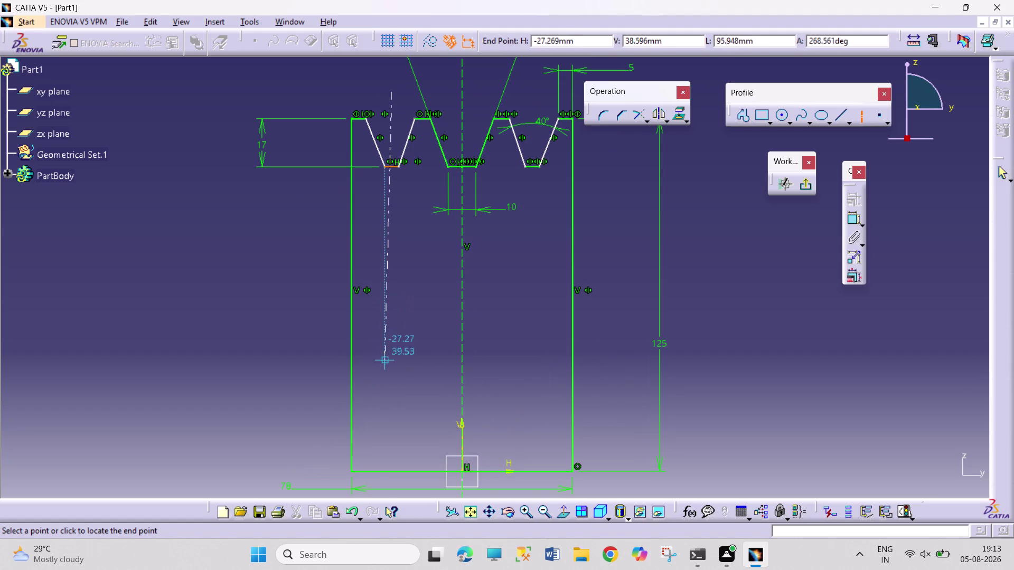
click(388, 375)
click(443, 351)
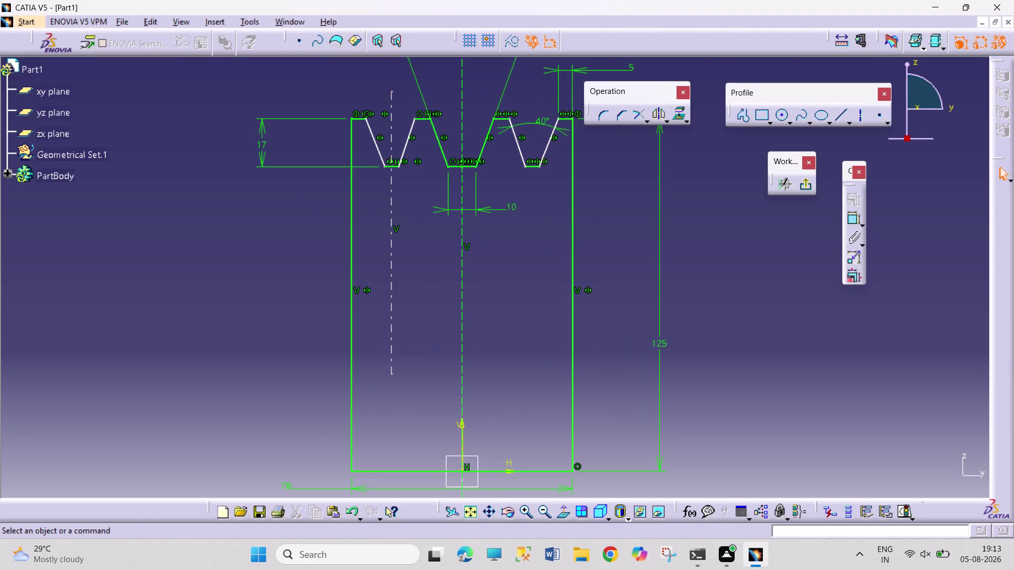
Constrain the axis as vertical and coincident with the left groove bottom.
click(394, 166)
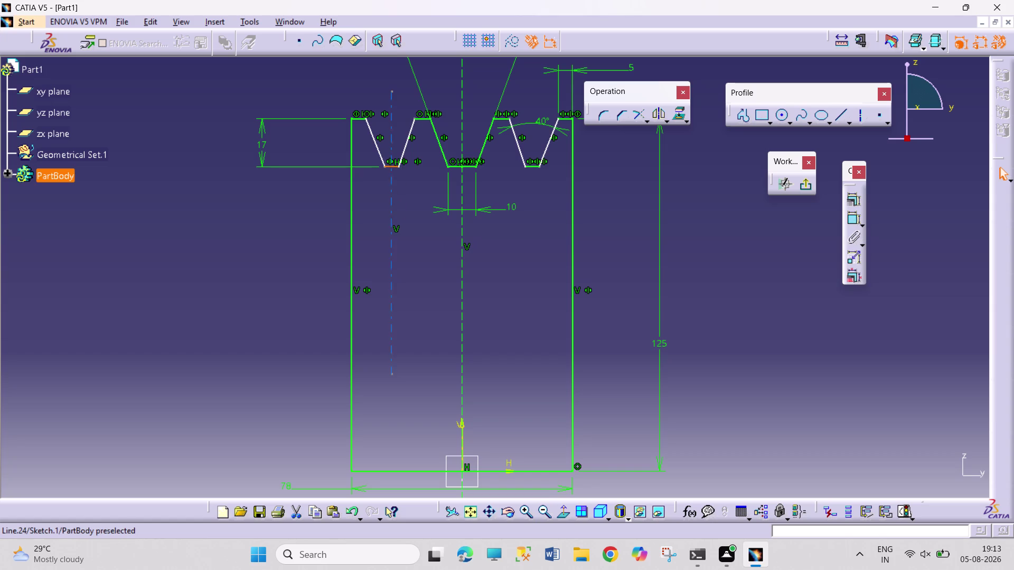
click(392, 210)
click(848, 198)
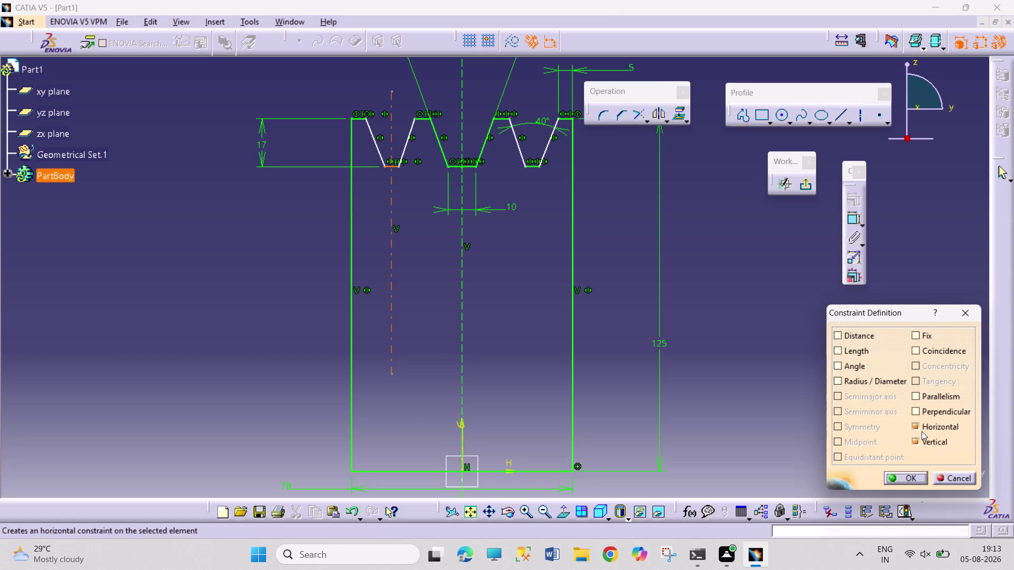
click(926, 355)
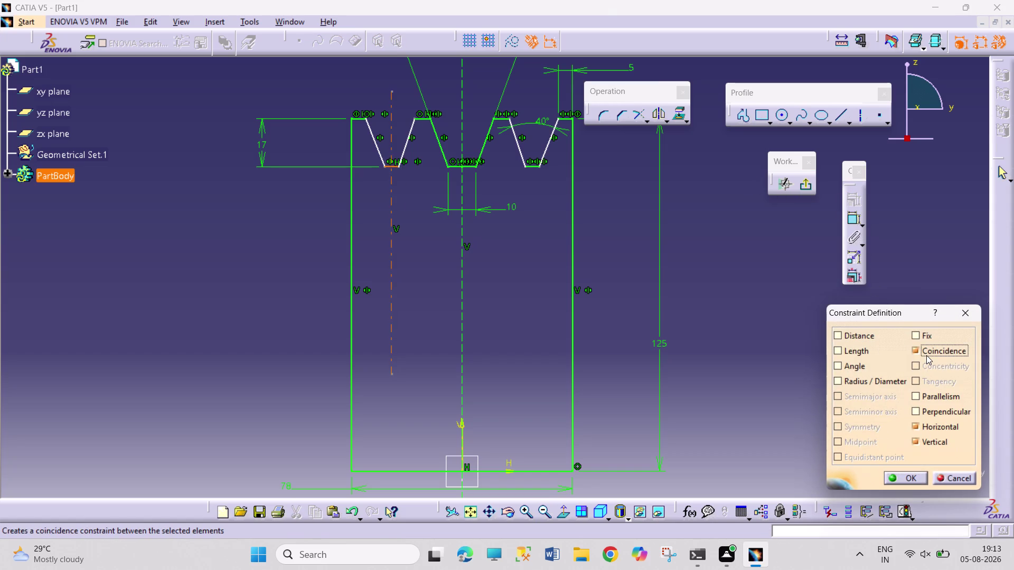
click(942, 474)
click(791, 391)
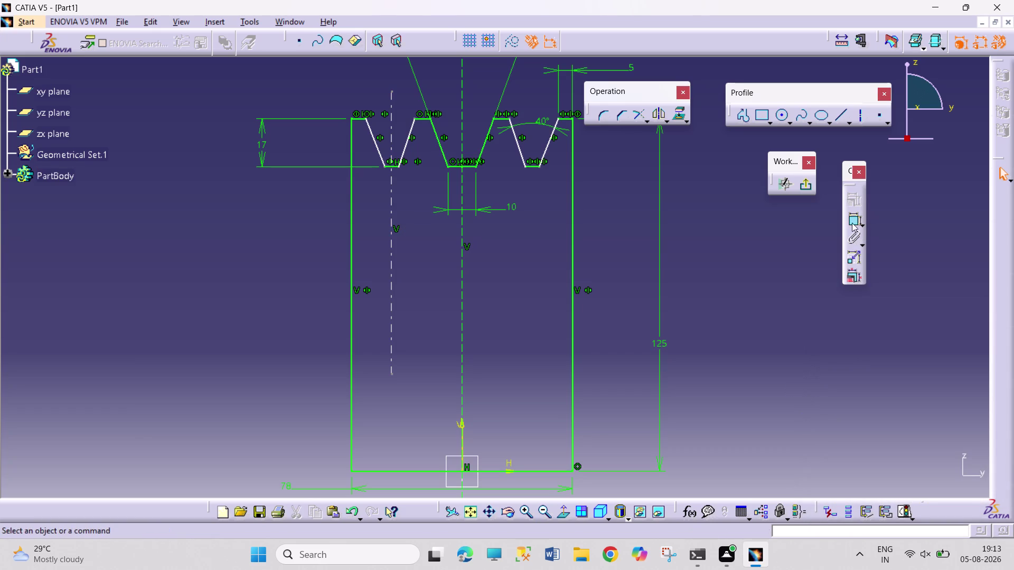
Add a 14.14 dimension from the axis to the left edge, then delete it.
click(855, 219)
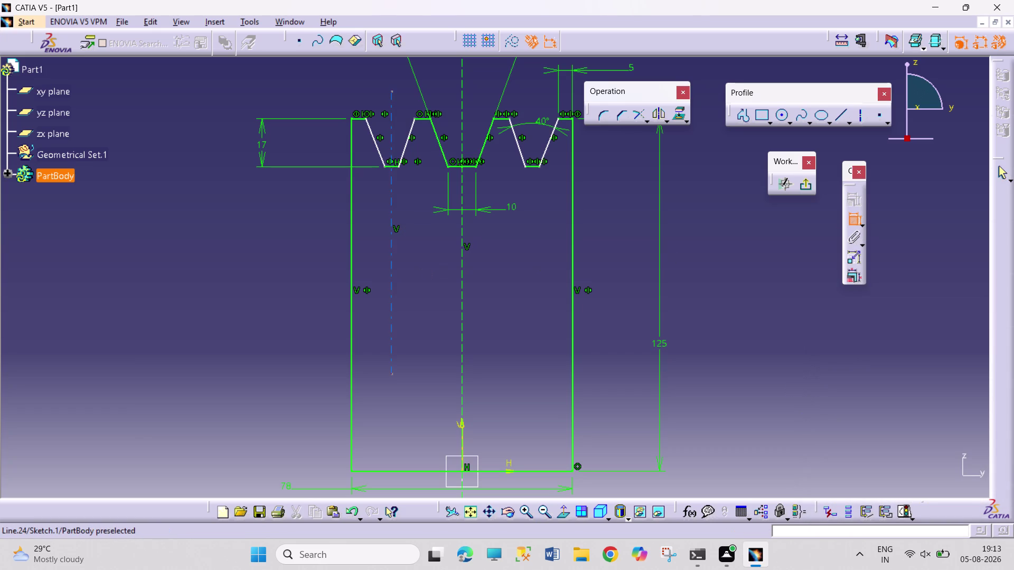
click(393, 271)
click(352, 264)
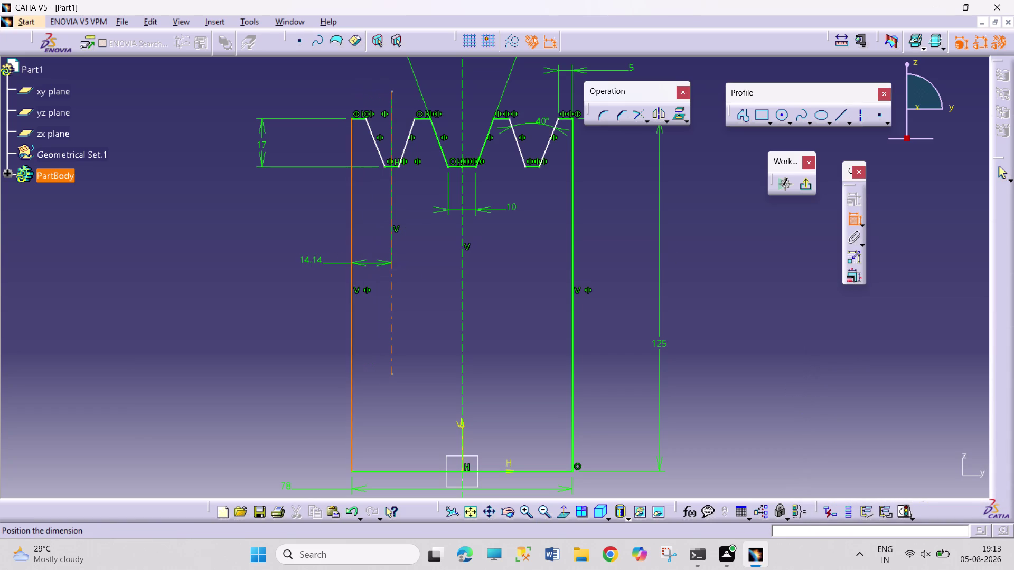
click(307, 263)
right_click(309, 259)
click(348, 436)
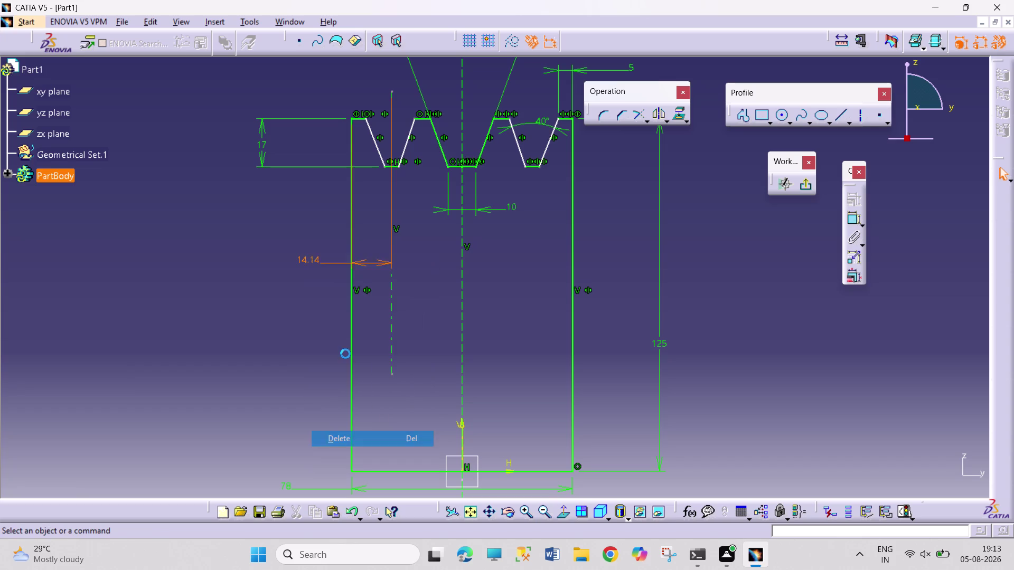
right_click(395, 280)
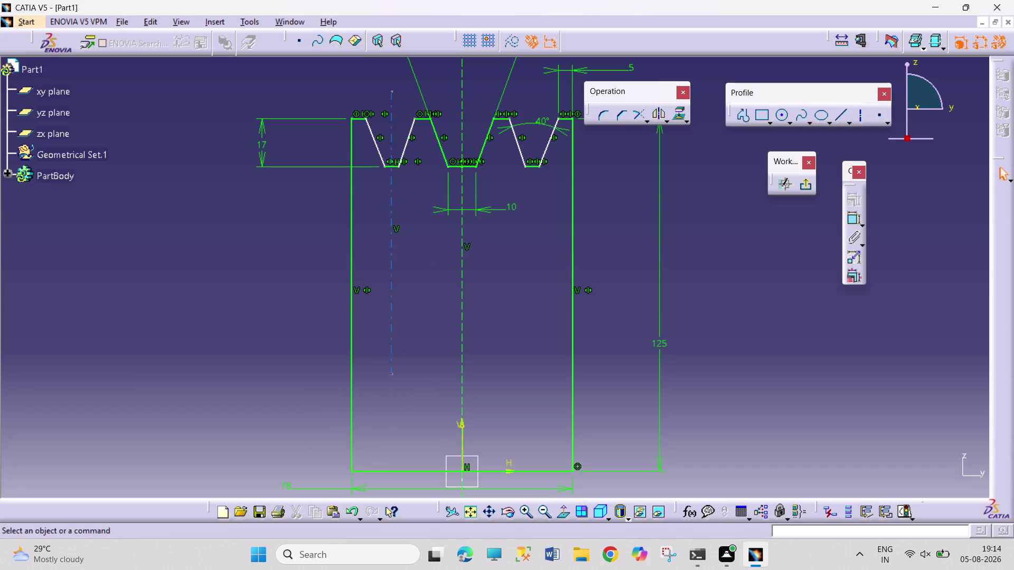
right_click(392, 254)
click(461, 434)
click(852, 225)
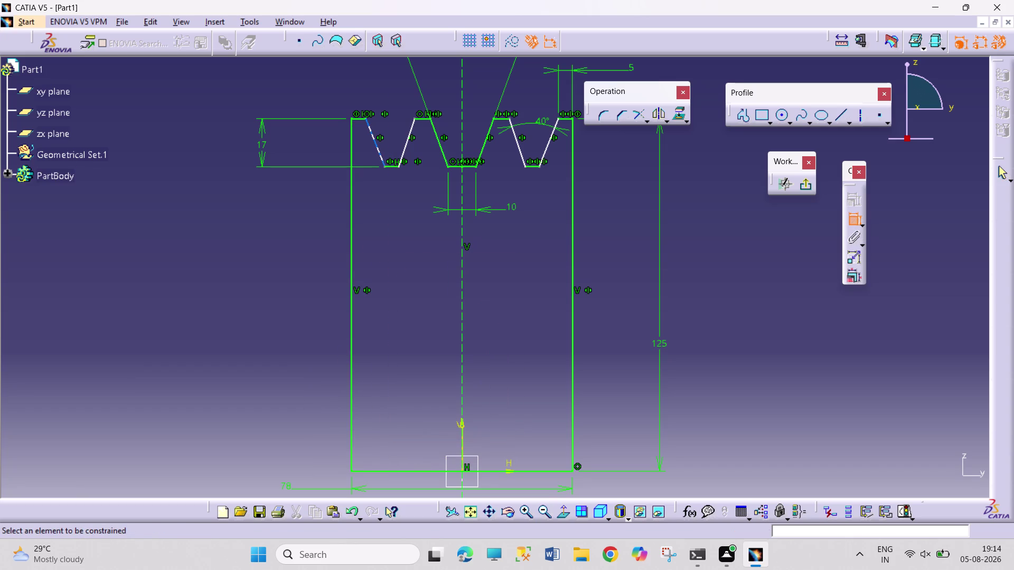
Set the left groove bottom width and the middle groove dimension to 5 mm.
click(391, 168)
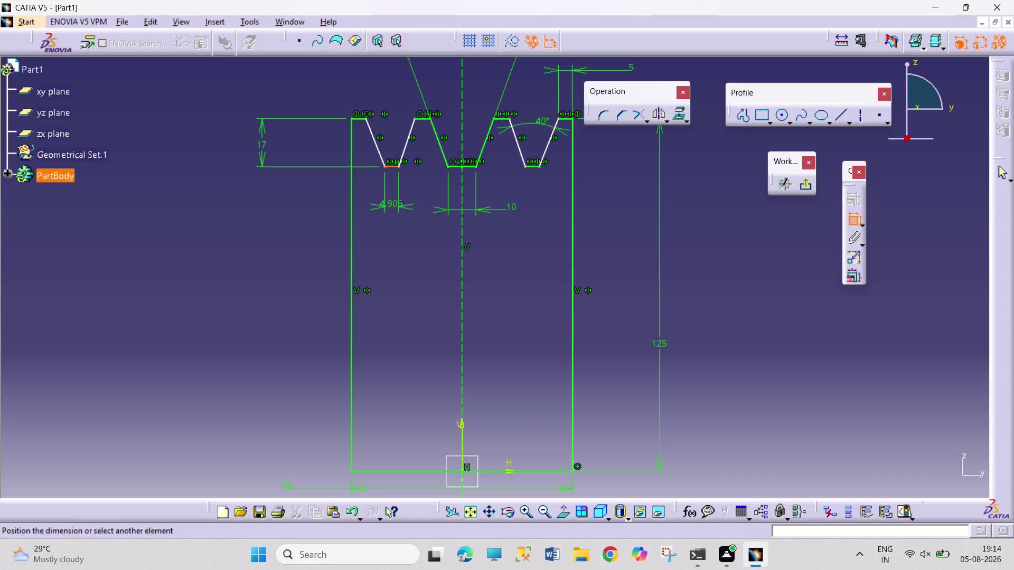
click(418, 206)
double_click(425, 203)
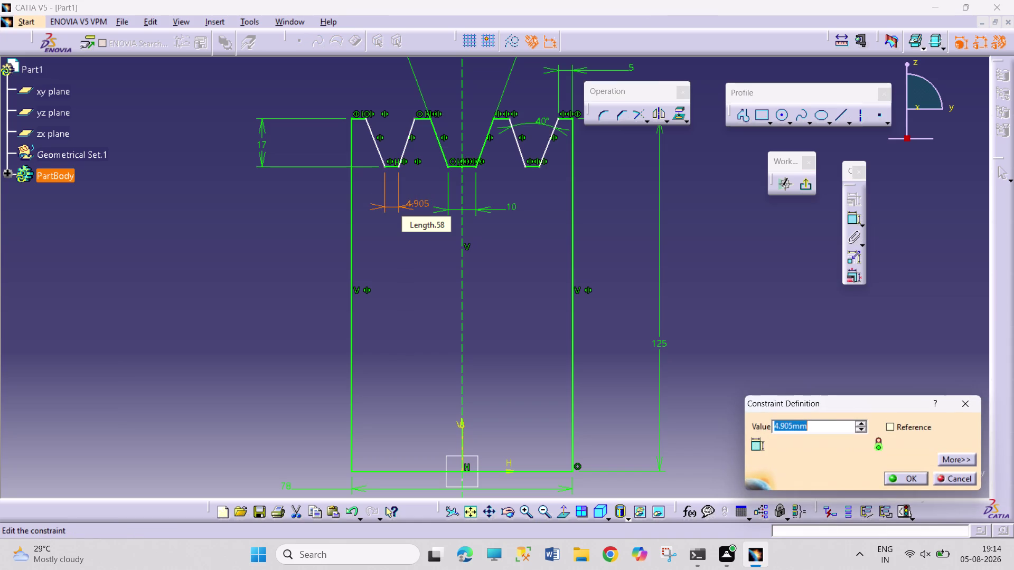
key(5)
key(Return)
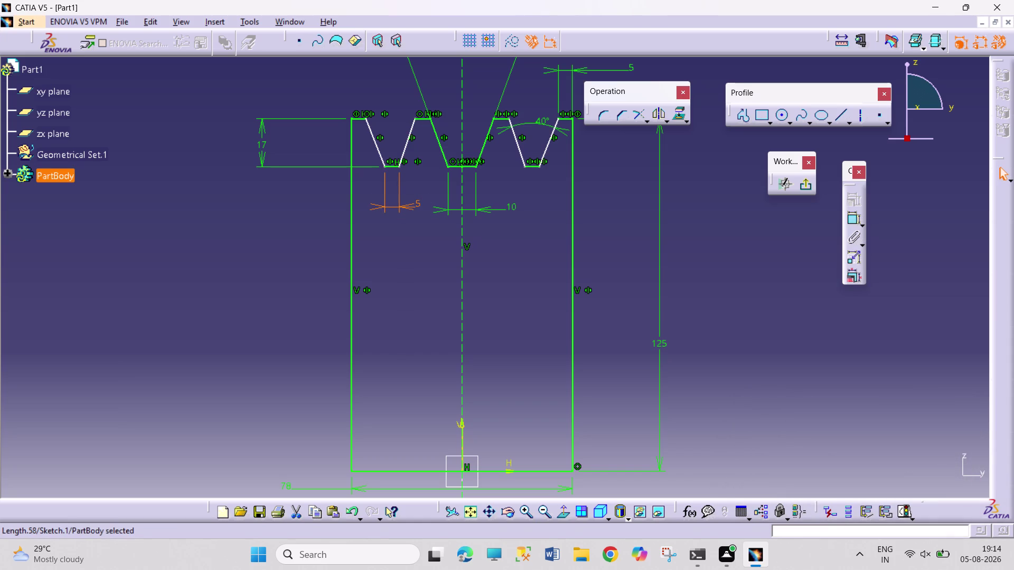
click(645, 239)
double_click(513, 208)
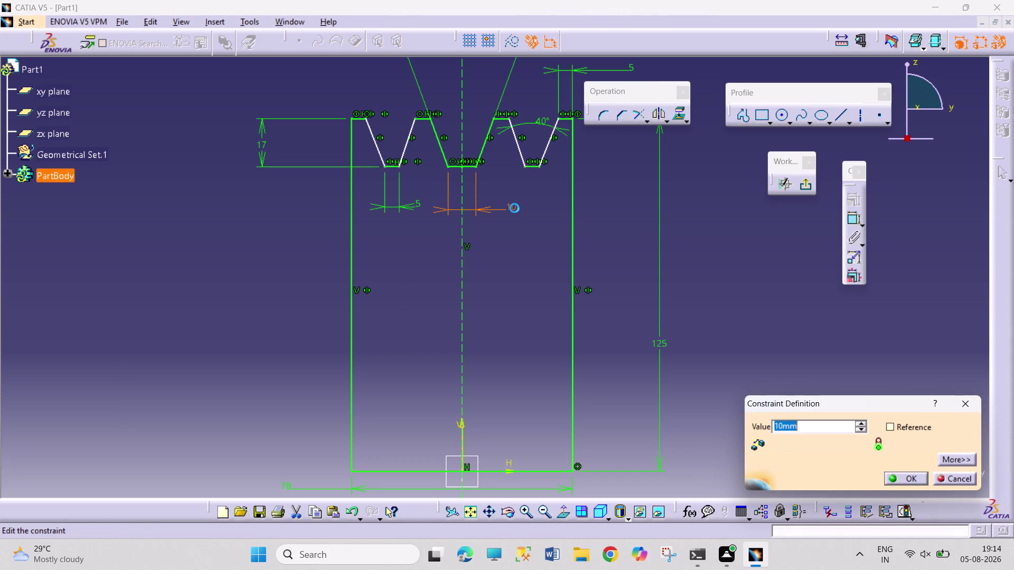
key(5)
key(Return)
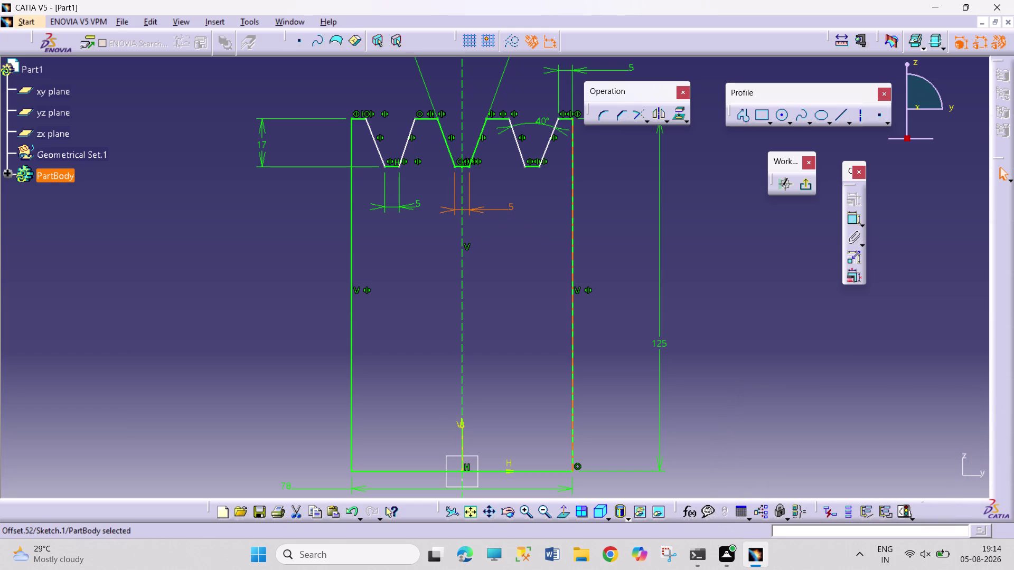
click(712, 260)
click(852, 225)
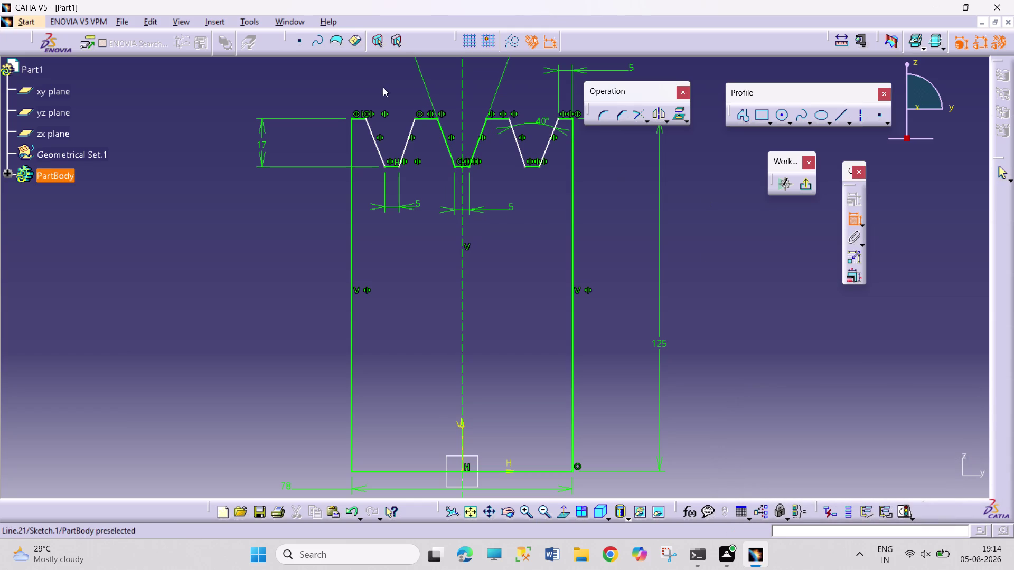
Dimension the left groove's top land and set it to 5 mm.
click(423, 117)
click(393, 89)
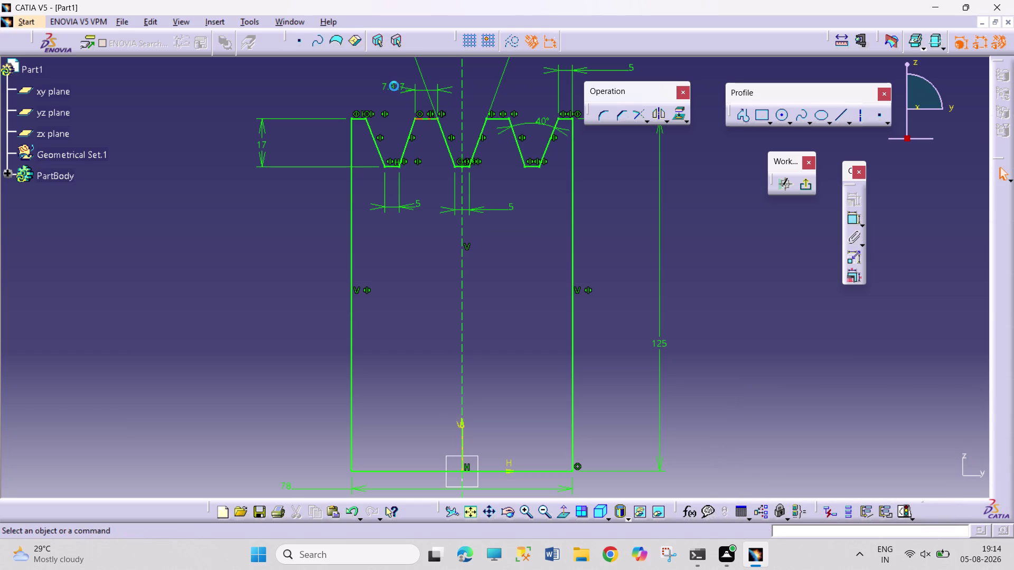
double_click(395, 84)
key(5)
key(Return)
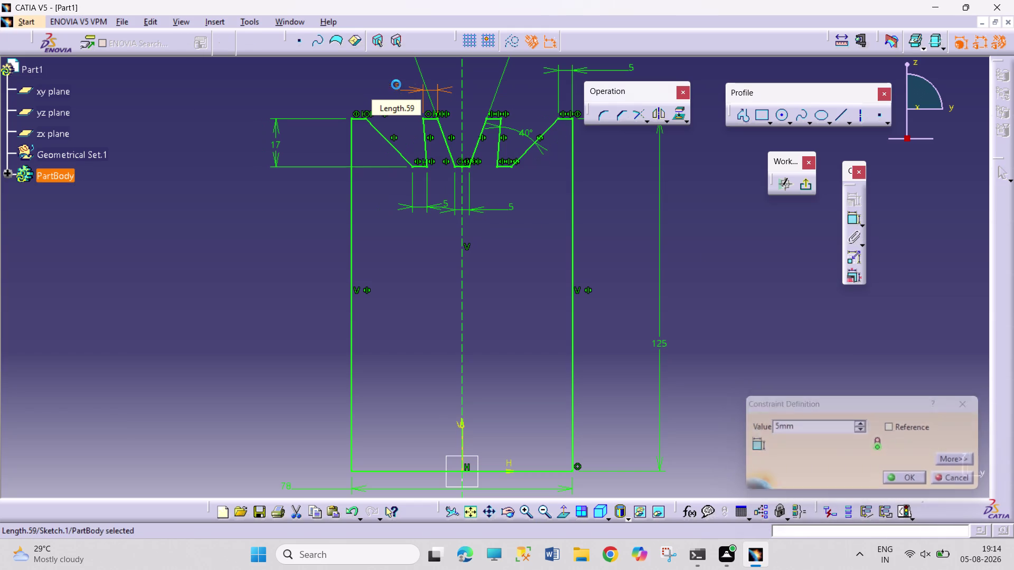
click(604, 235)
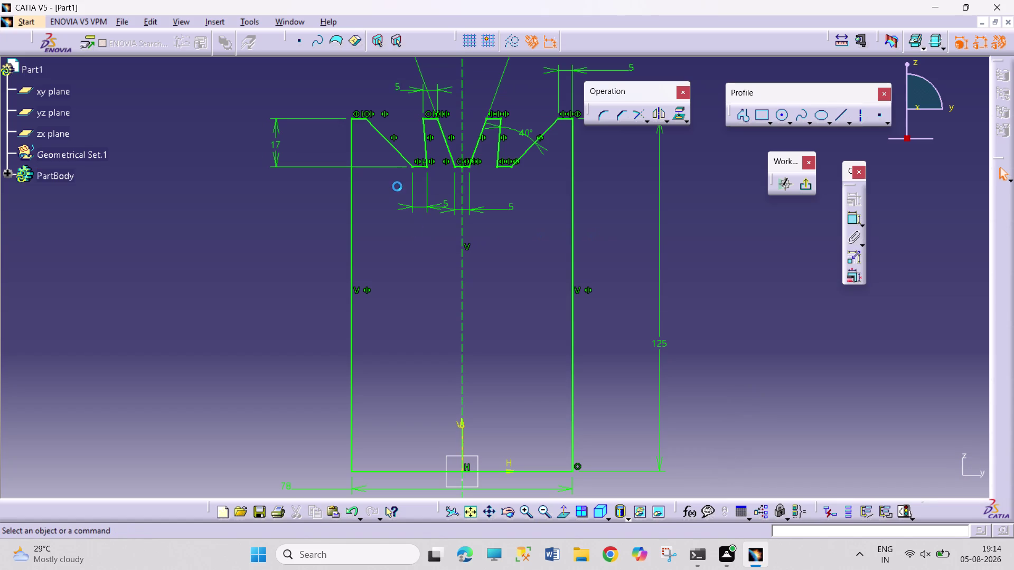
Drag the displaced groove point back so the three V-grooves are even again.
drag(412, 167, 401, 170)
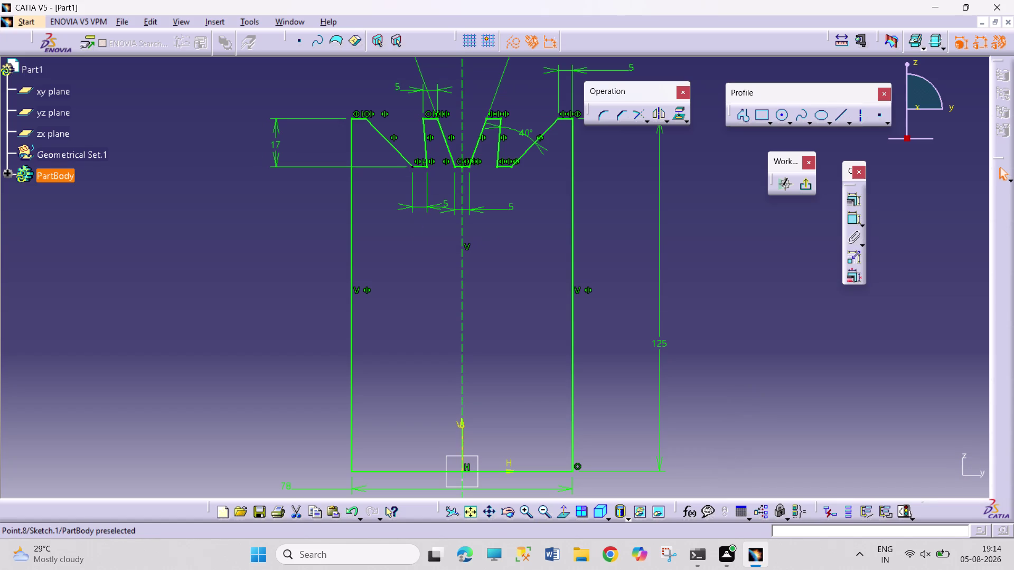
drag(402, 169, 408, 171)
click(598, 220)
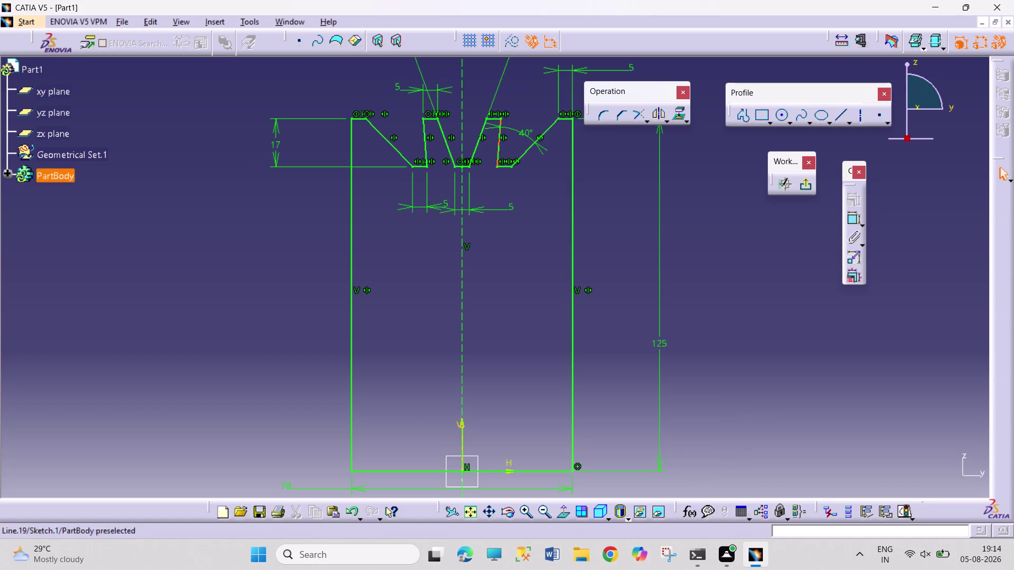
right_click(402, 90)
click(469, 256)
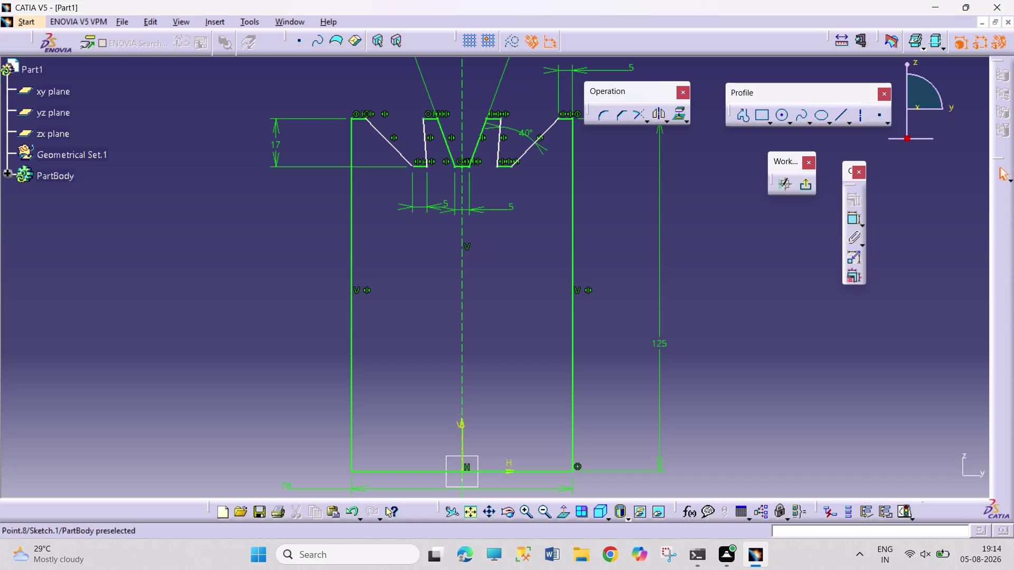
drag(411, 167, 385, 171)
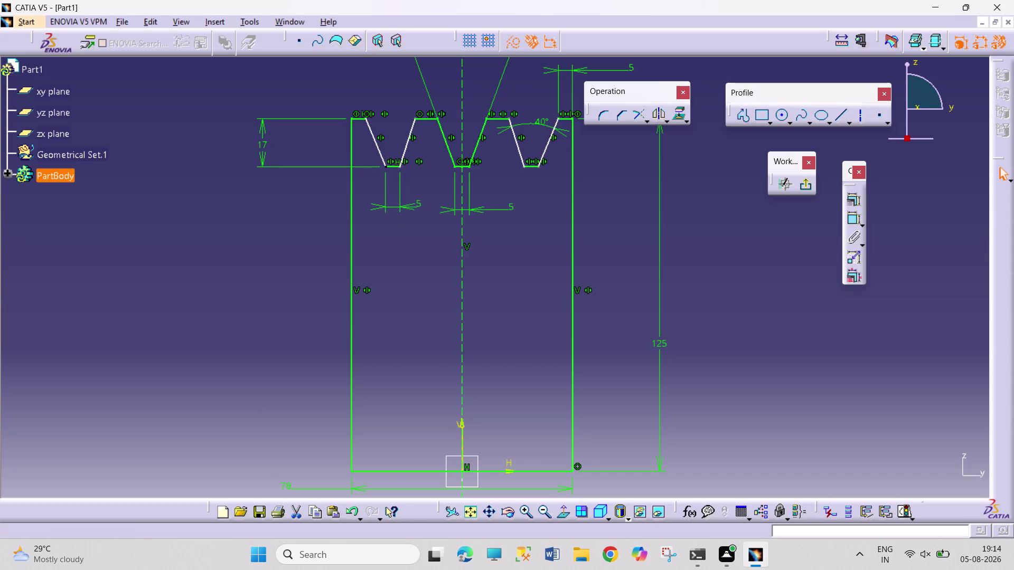
click(602, 261)
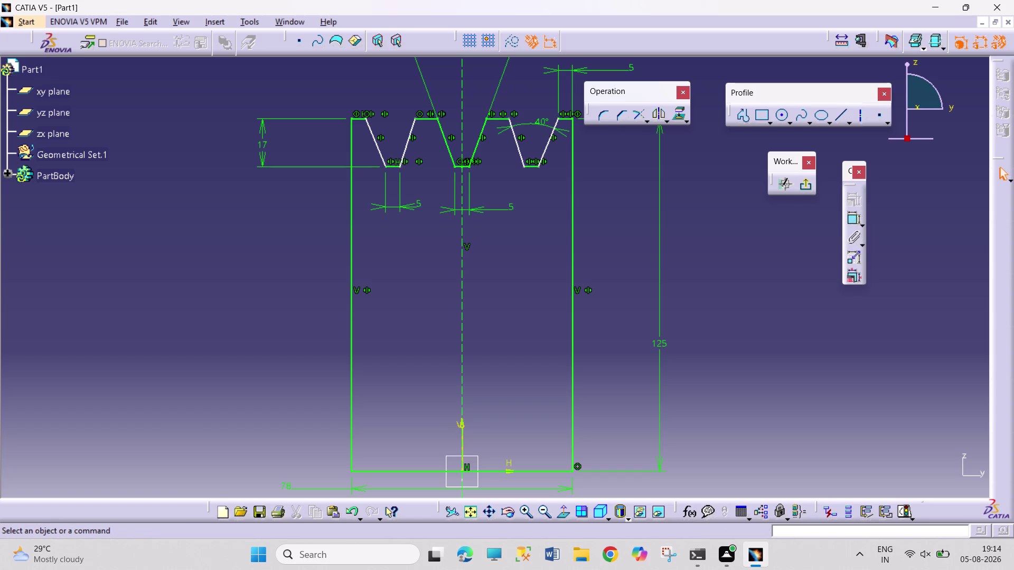
click(849, 220)
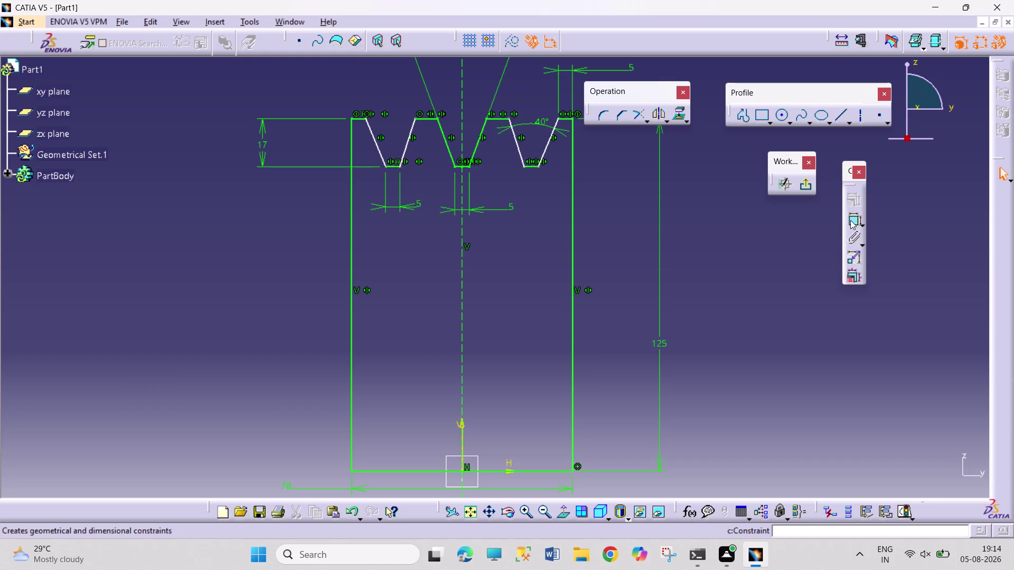
click(498, 118)
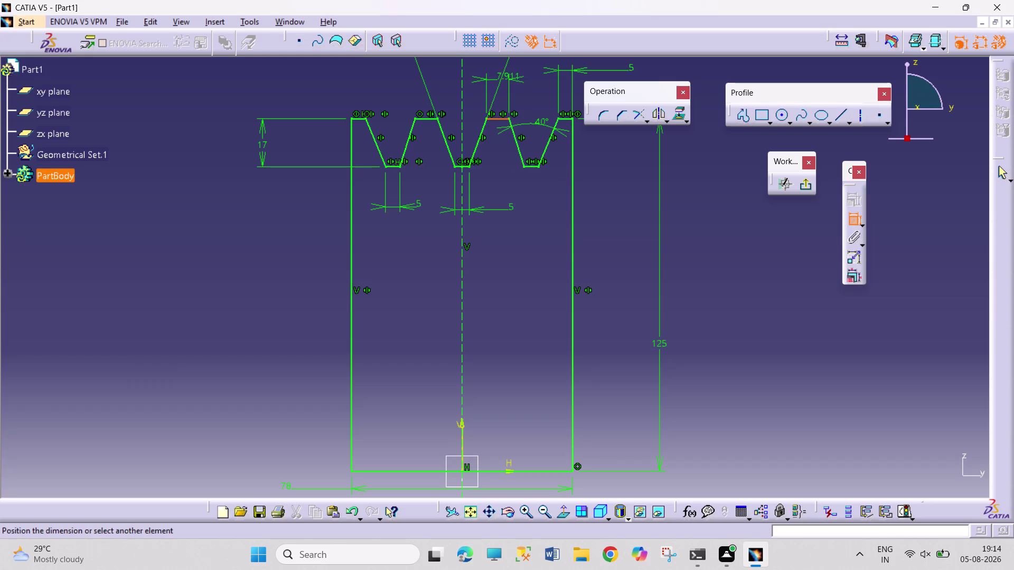
click(533, 78)
double_click(536, 72)
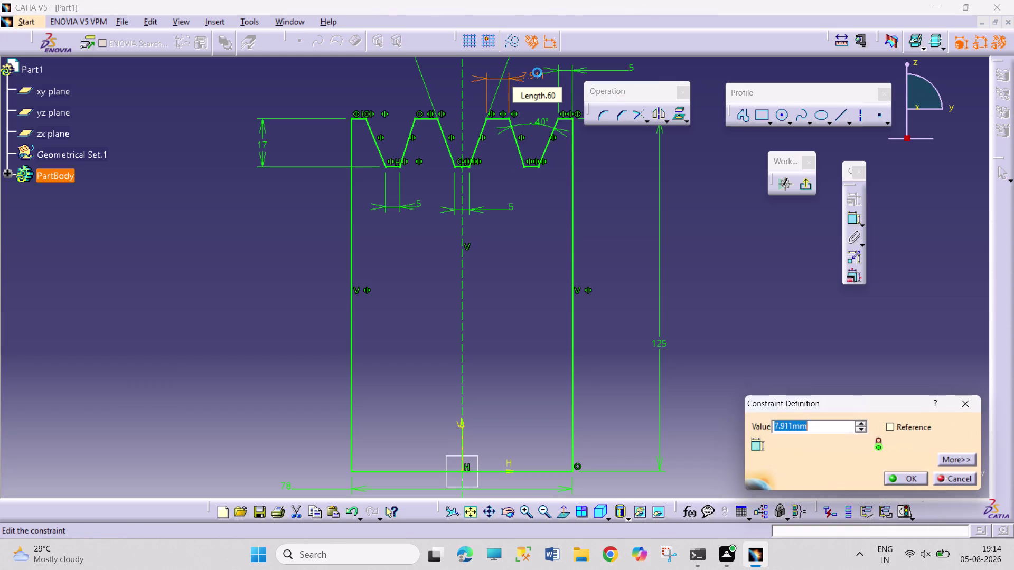
key(5)
key(Return)
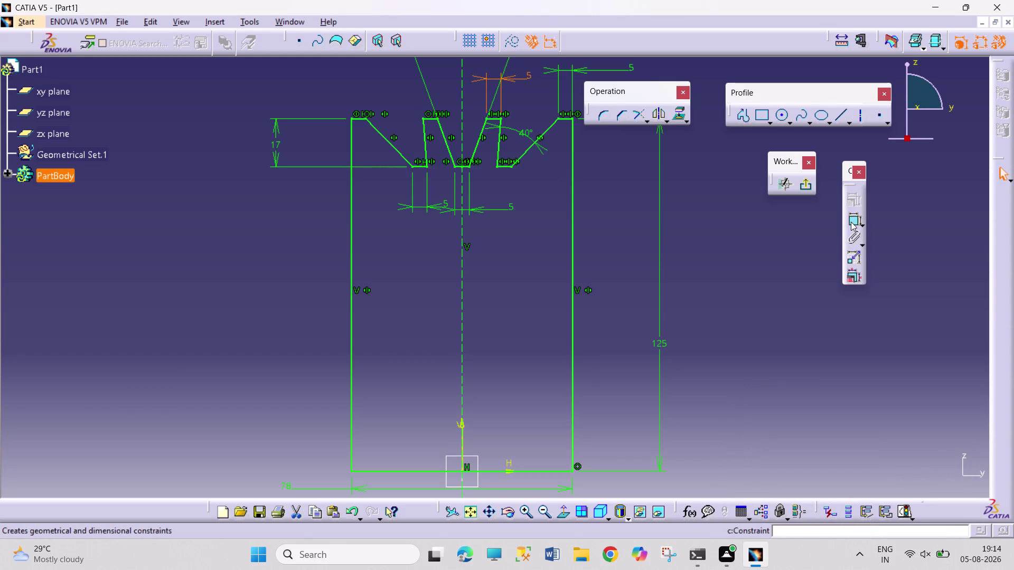
key(ctrl+z)
key(ctrl+z)
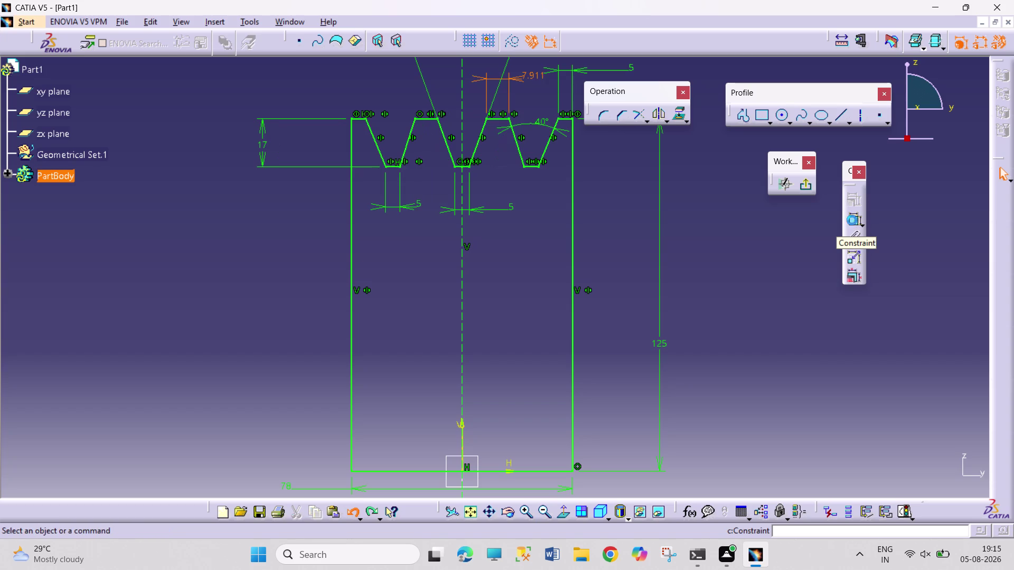
key(ctrl+z)
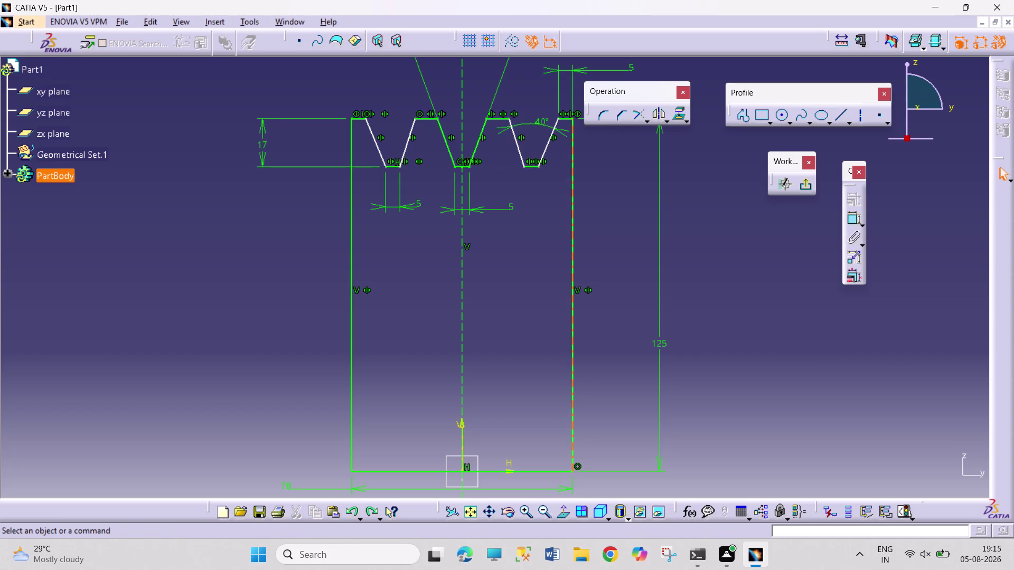
click(860, 116)
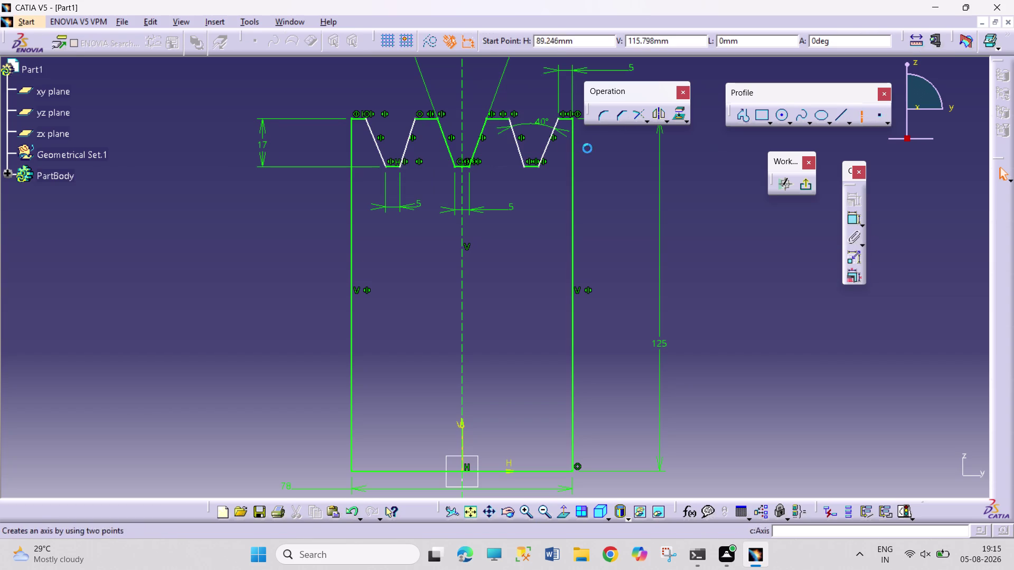
Draw a vertical axis under the right groove, dimensioned 14.54 from the right edge.
drag(533, 165, 532, 171)
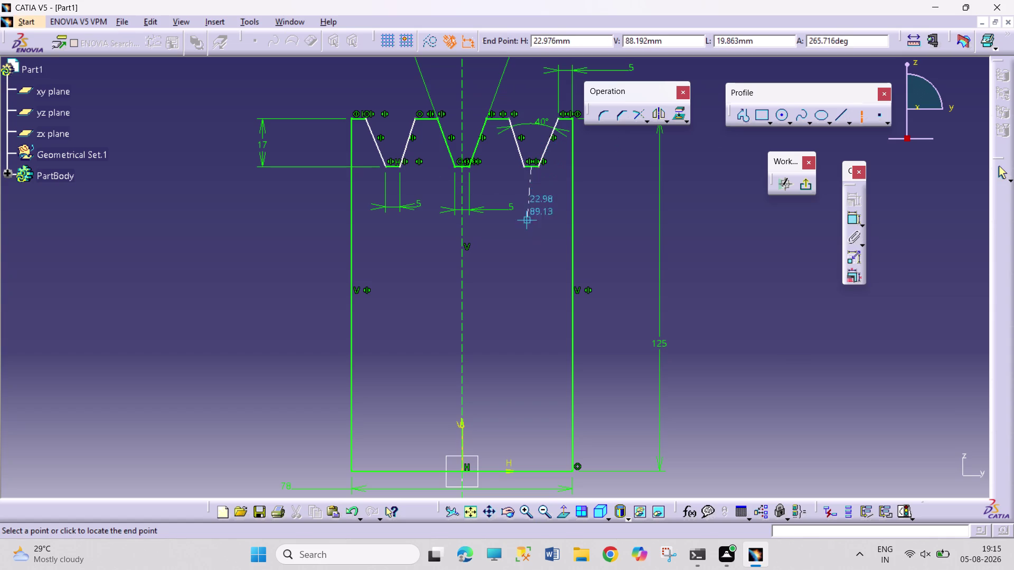
click(532, 252)
click(713, 240)
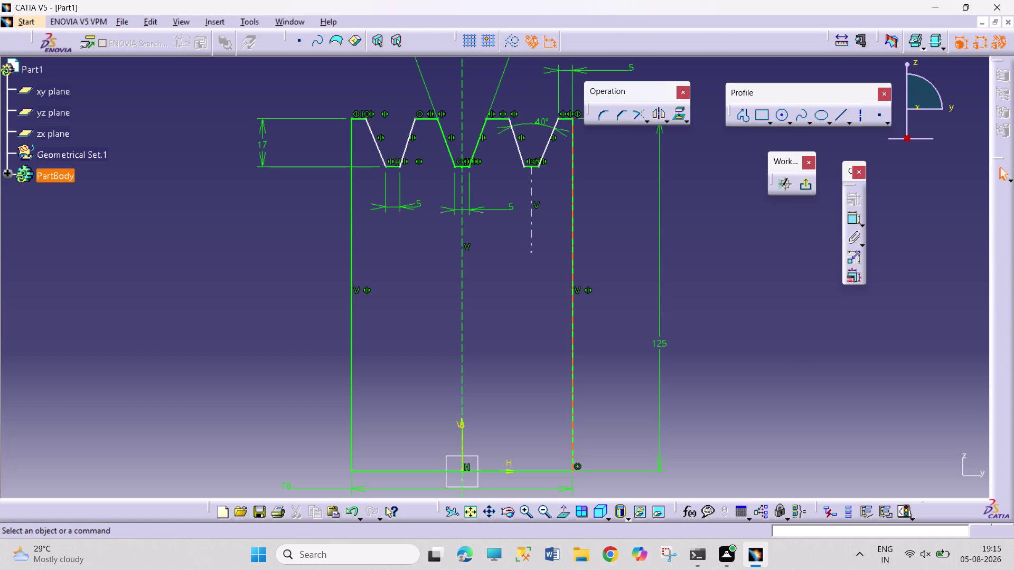
click(856, 219)
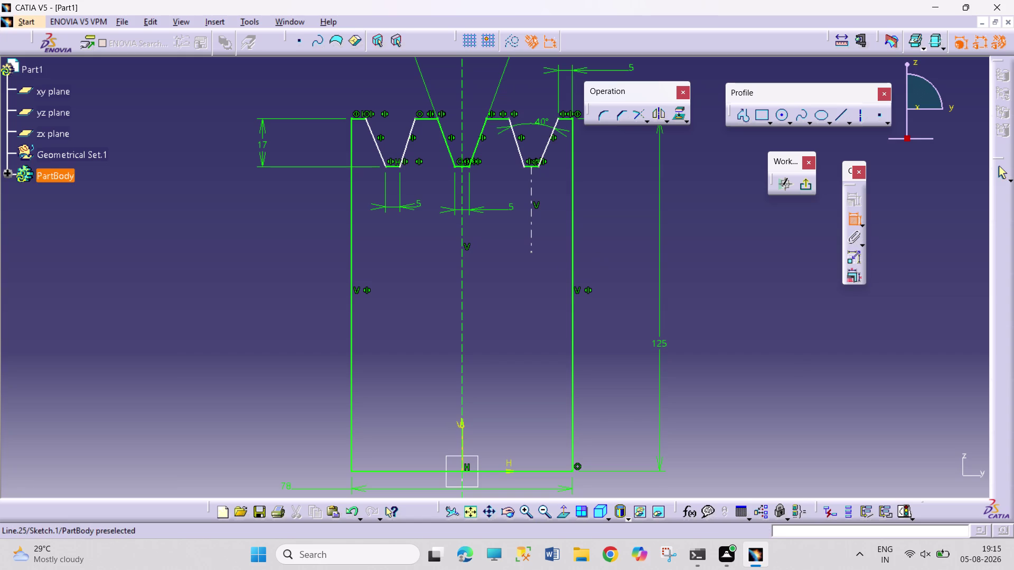
click(534, 230)
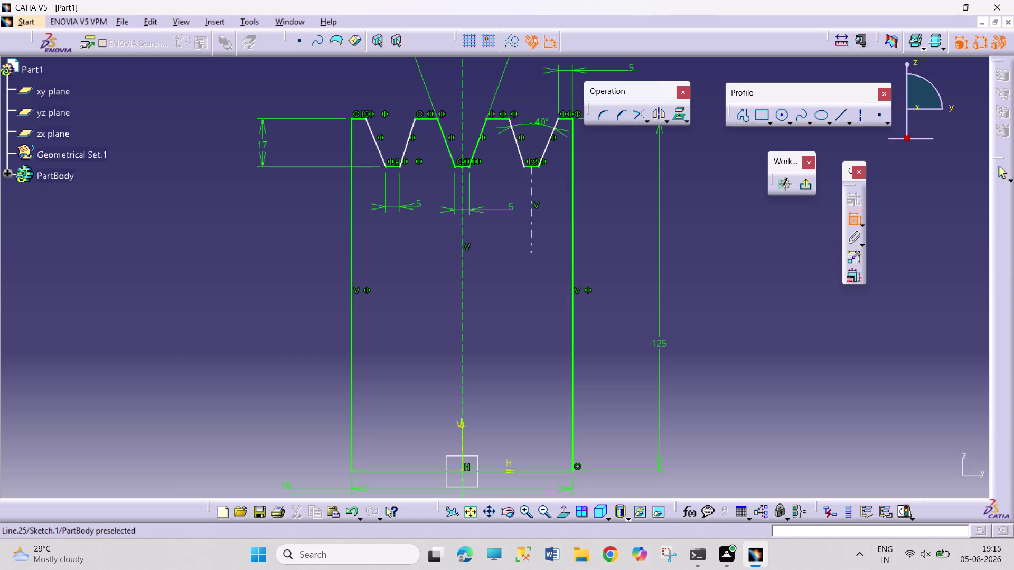
click(532, 236)
click(571, 236)
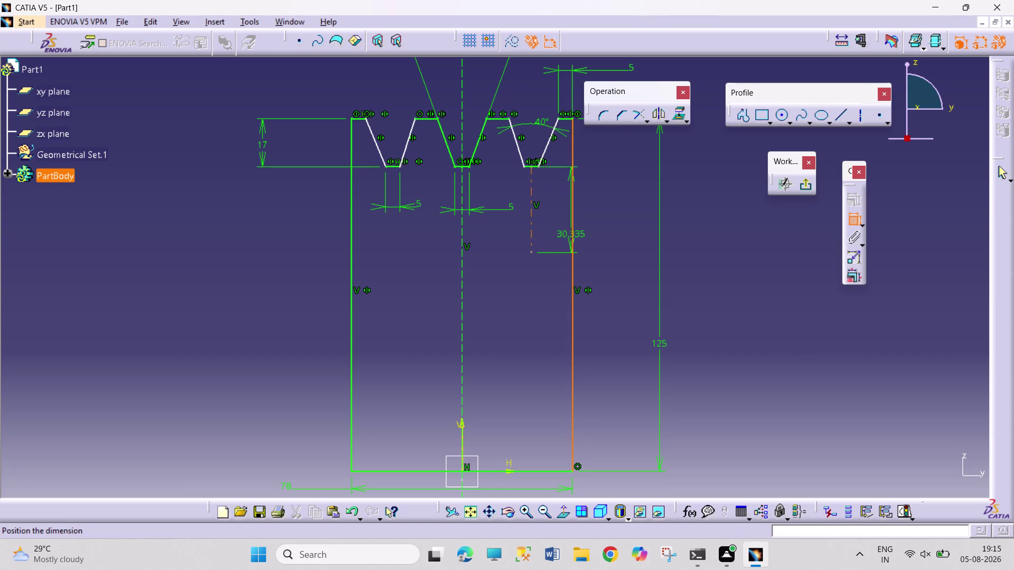
click(607, 232)
Try making the right groove's flanks symmetric about the axis, then undo it.
click(517, 151)
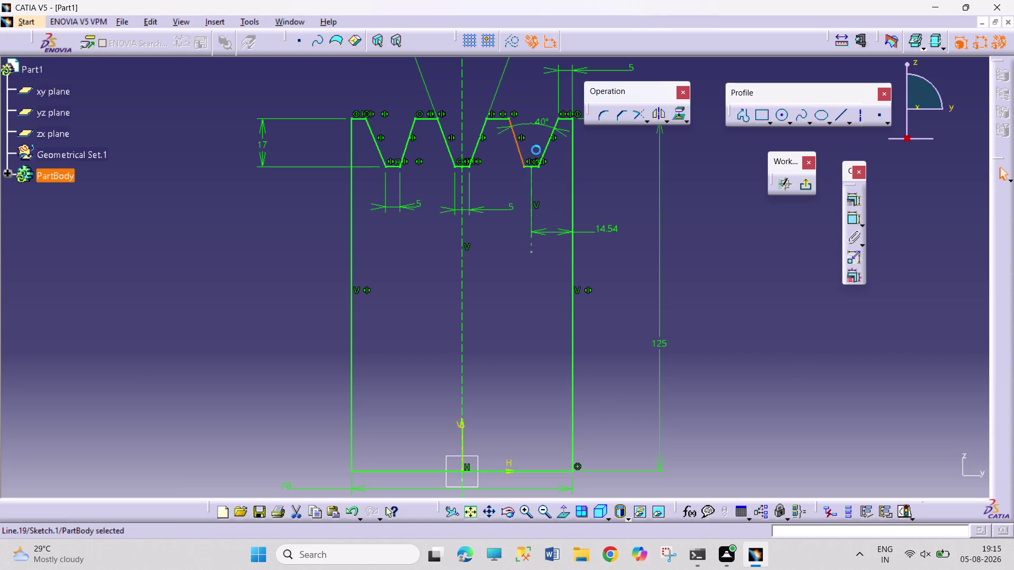
click(546, 149)
click(531, 199)
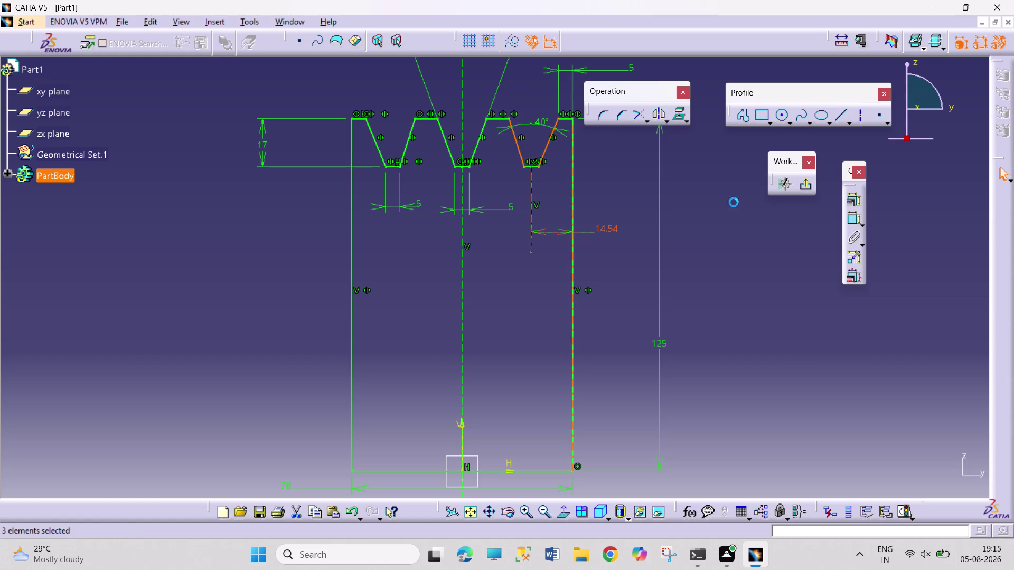
click(850, 197)
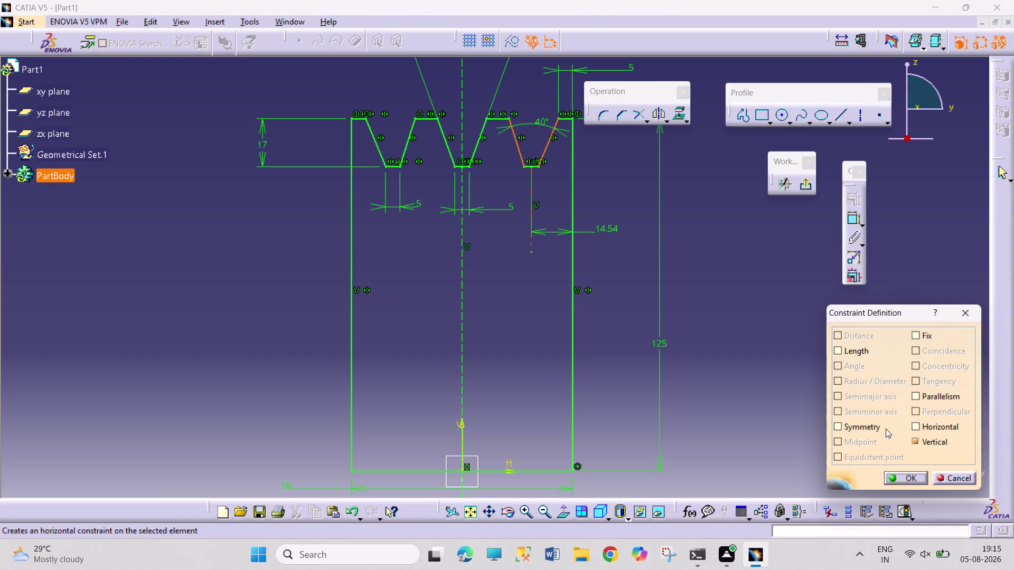
click(863, 426)
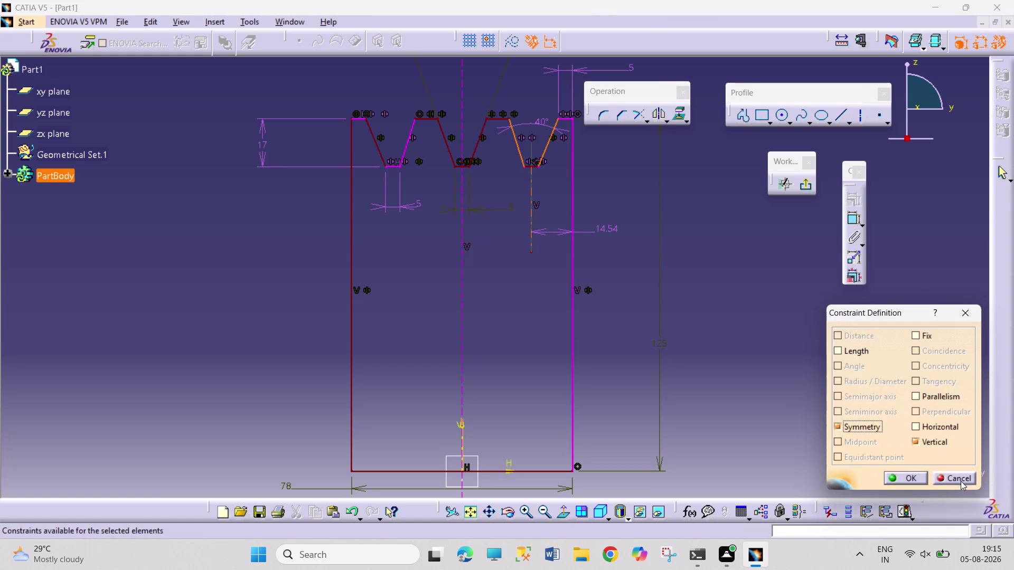
click(960, 480)
click(761, 355)
key(ctrl+z)
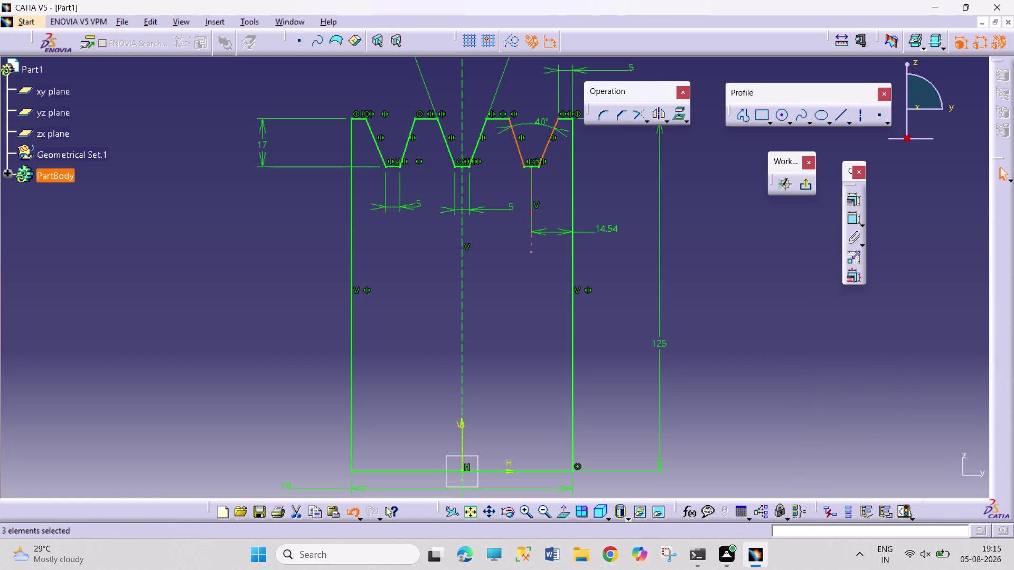
key(ctrl+z)
Delete the dashed helper axis under the right groove.
middle_drag(698, 231, 691, 355)
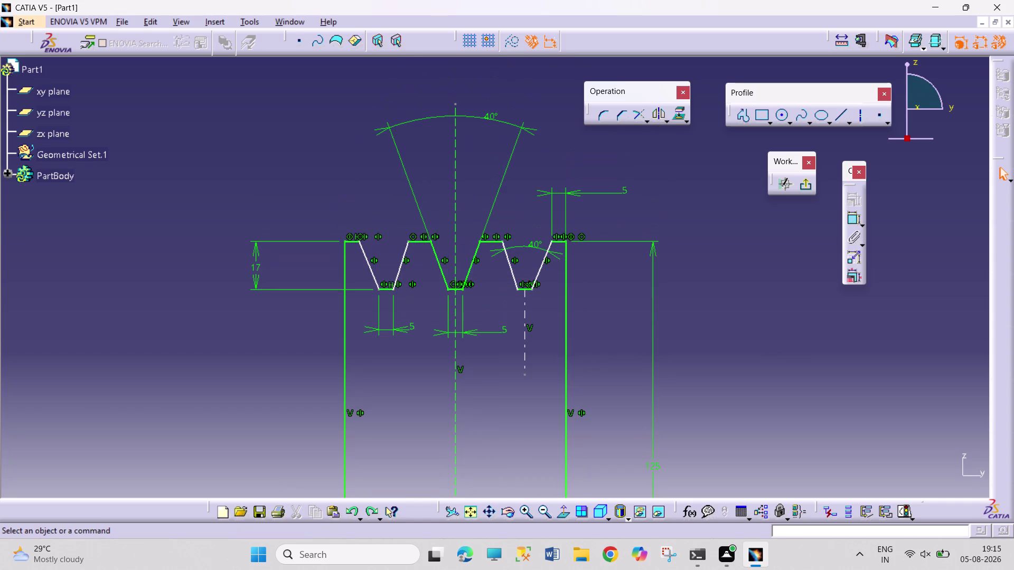
right_click(527, 326)
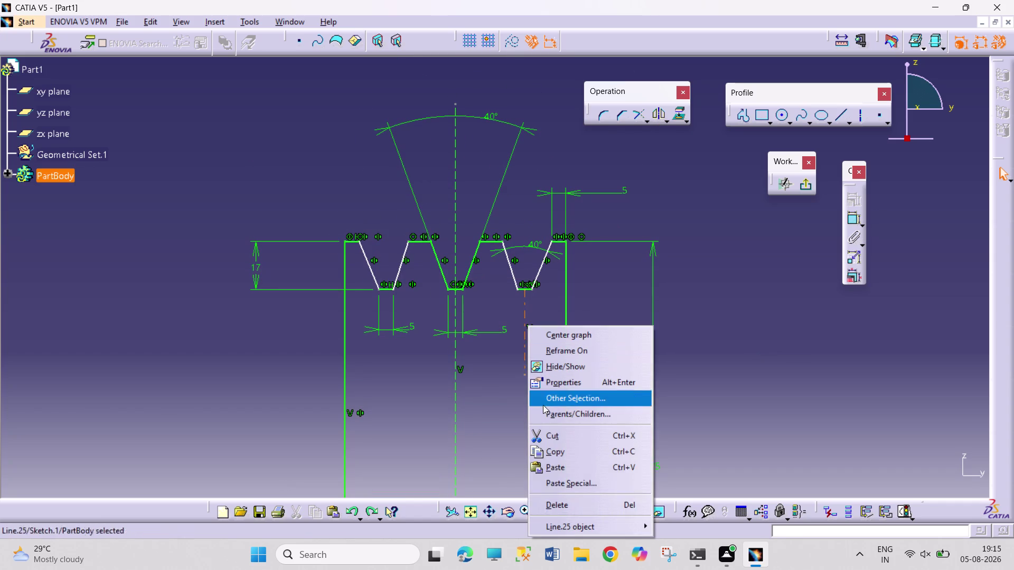
click(551, 506)
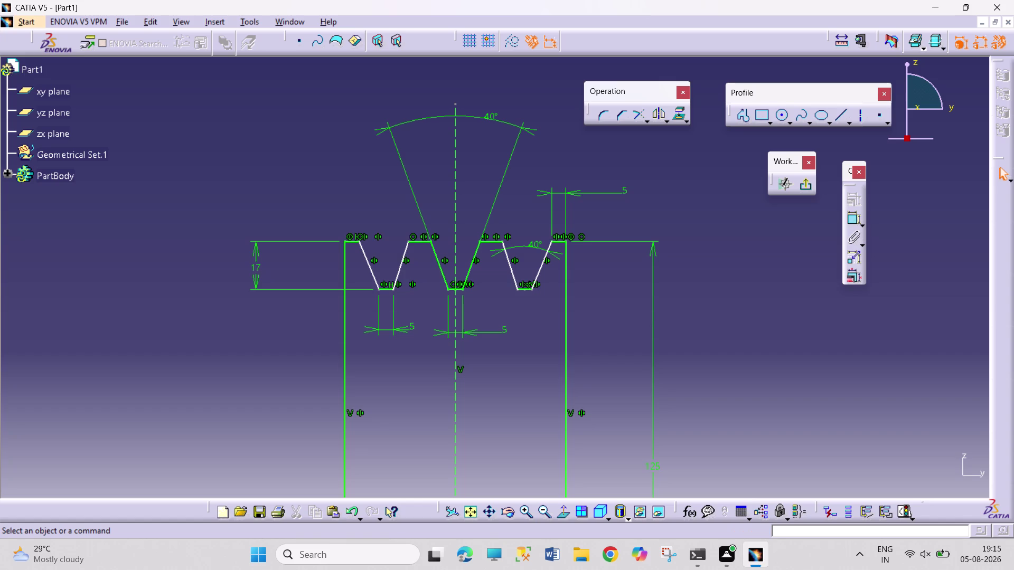
Change the groove depth dimension from 17 to 18 and pick groove side lines.
double_click(255, 270)
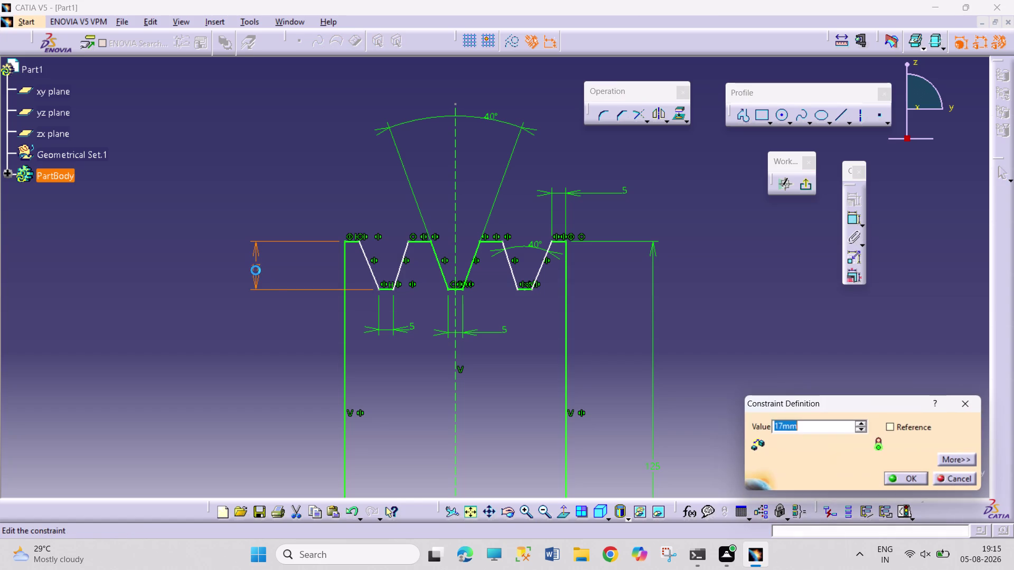
text(18)
key(Return)
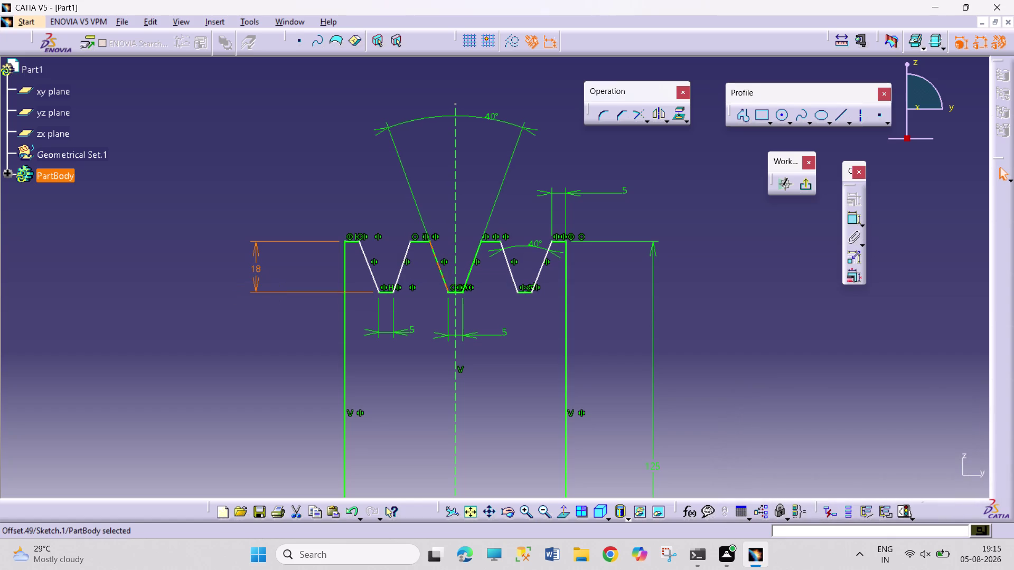
click(757, 302)
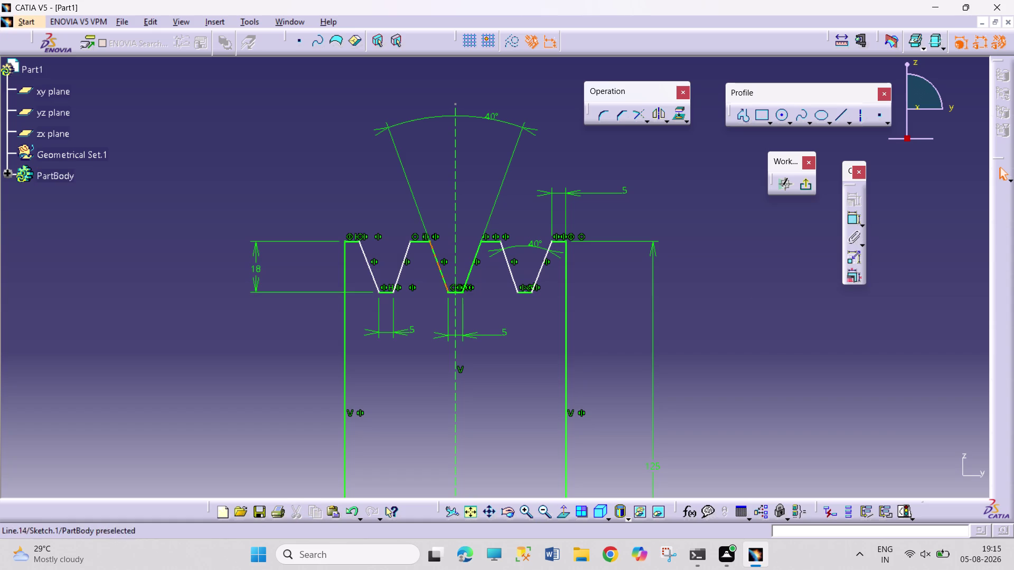
click(517, 291)
click(696, 291)
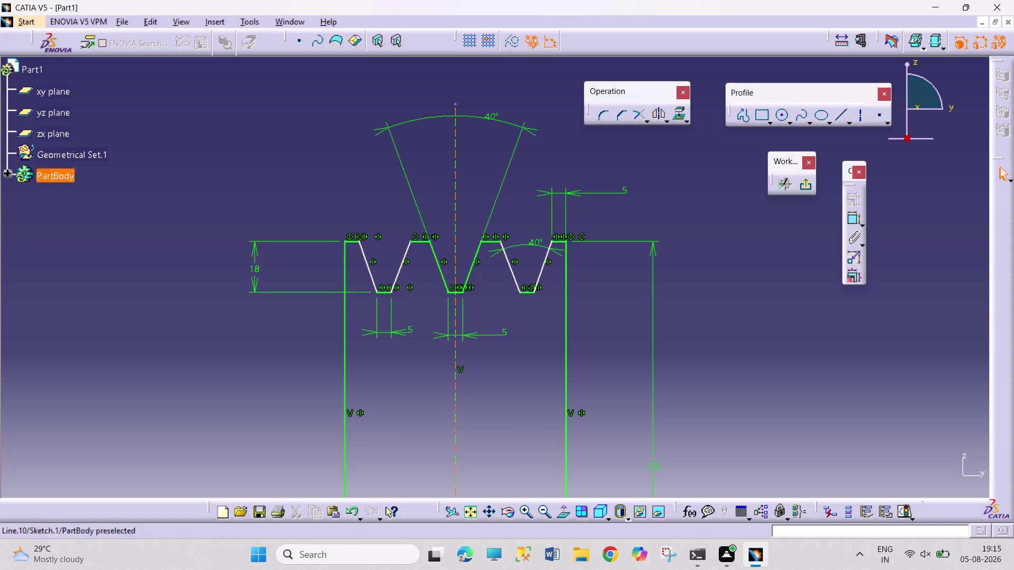
click(394, 291)
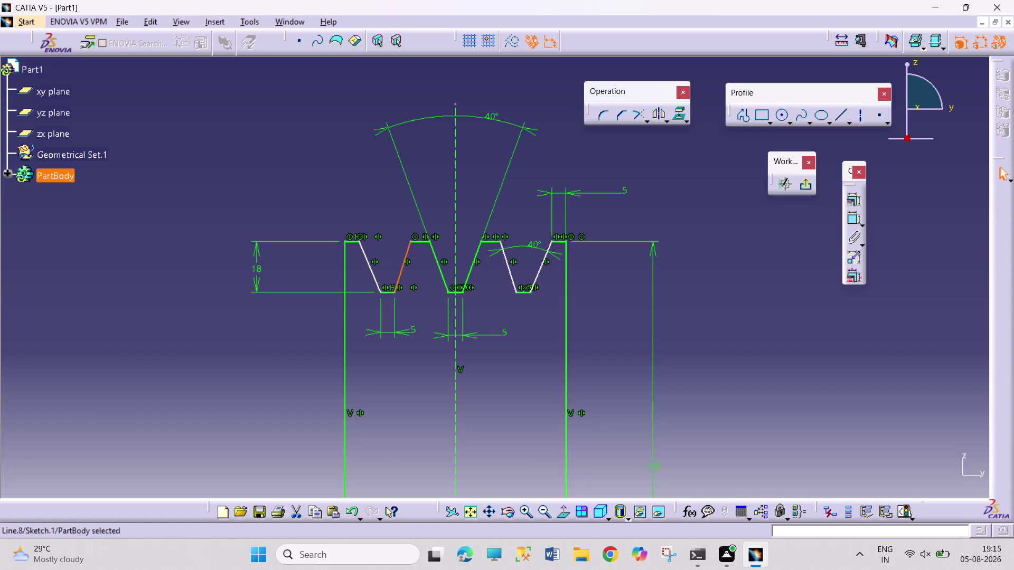
click(748, 311)
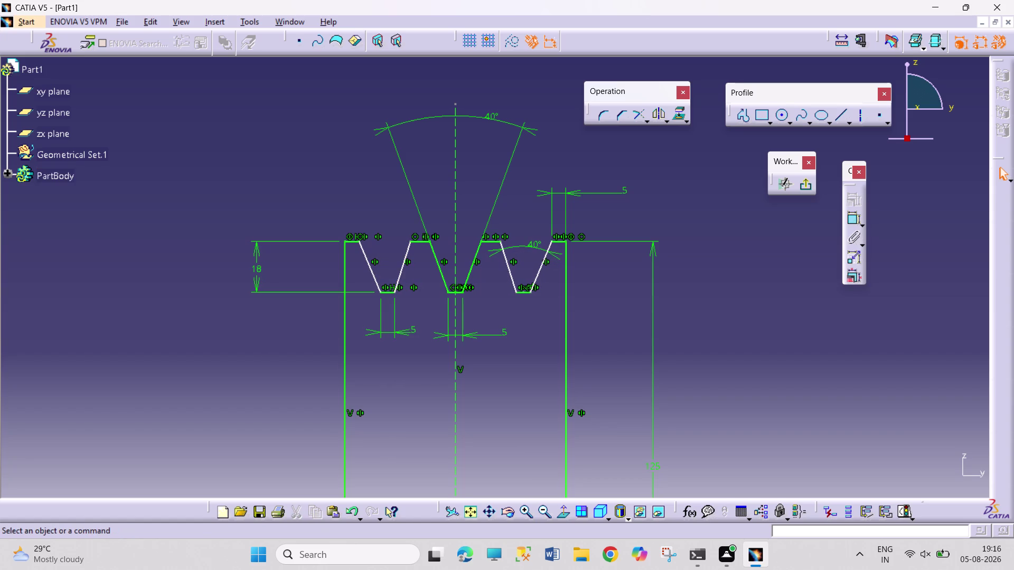
click(852, 218)
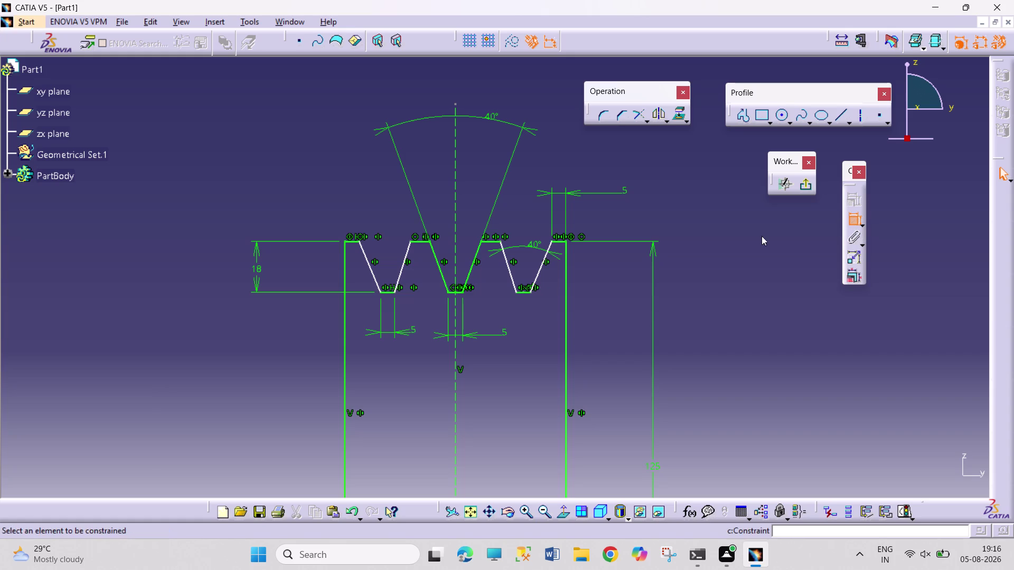
click(345, 241)
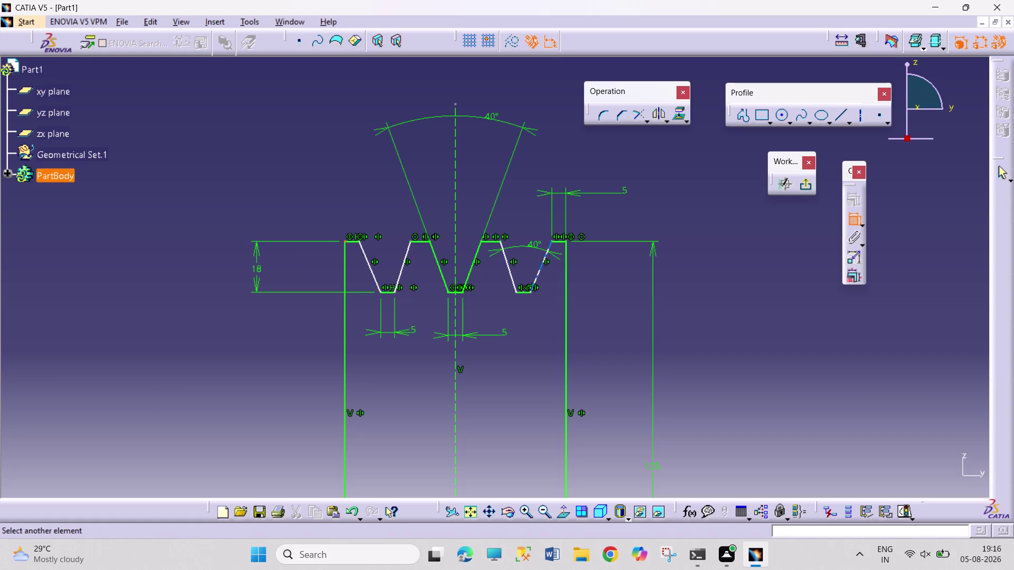
click(564, 242)
click(514, 82)
right_click(514, 79)
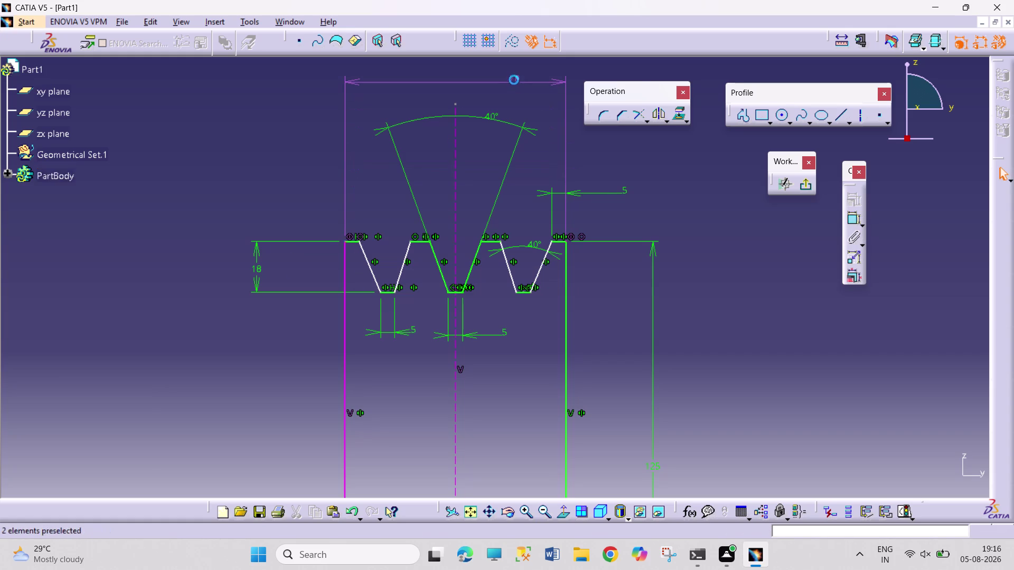
click(545, 266)
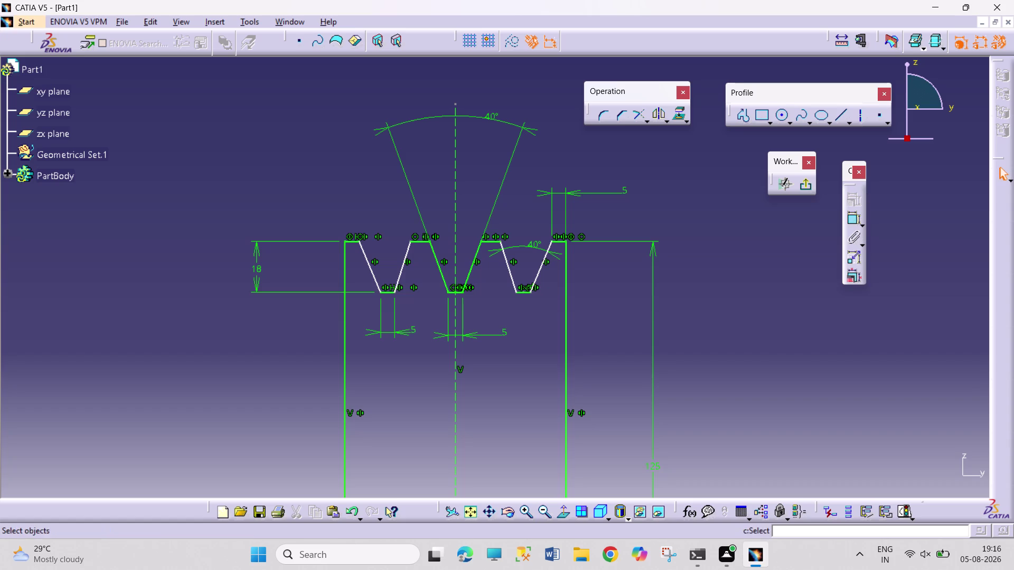
click(516, 293)
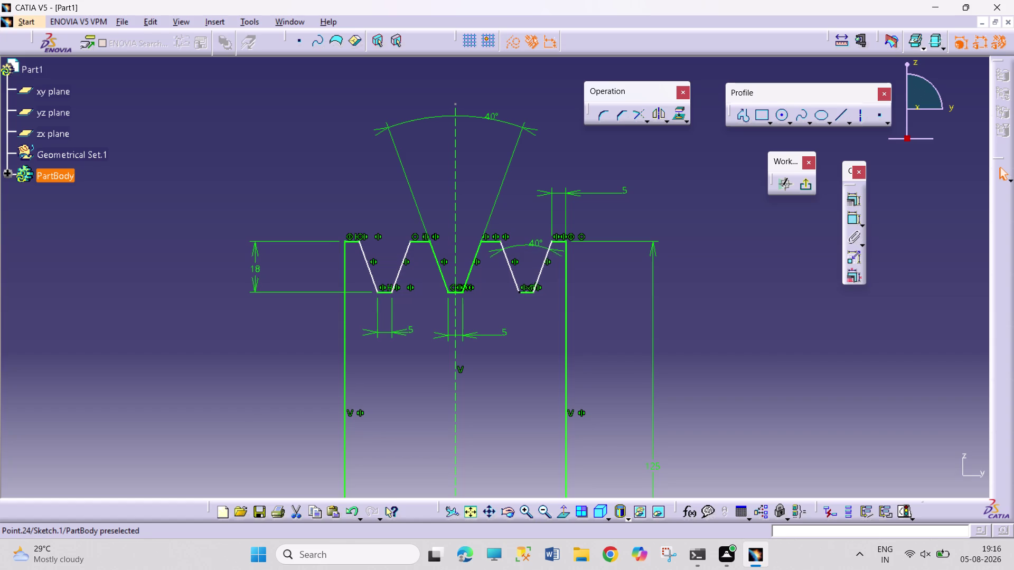
click(698, 322)
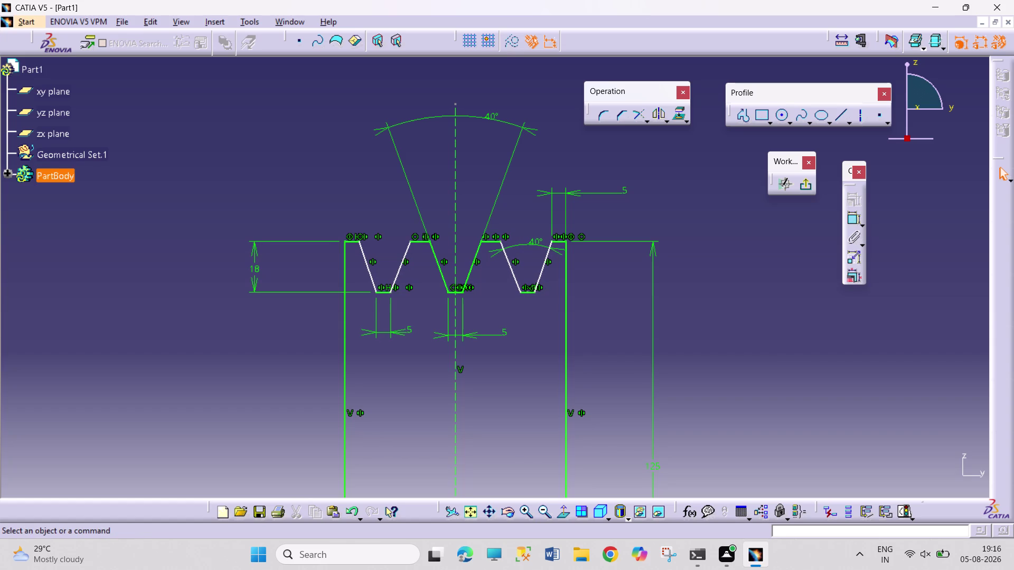
click(375, 293)
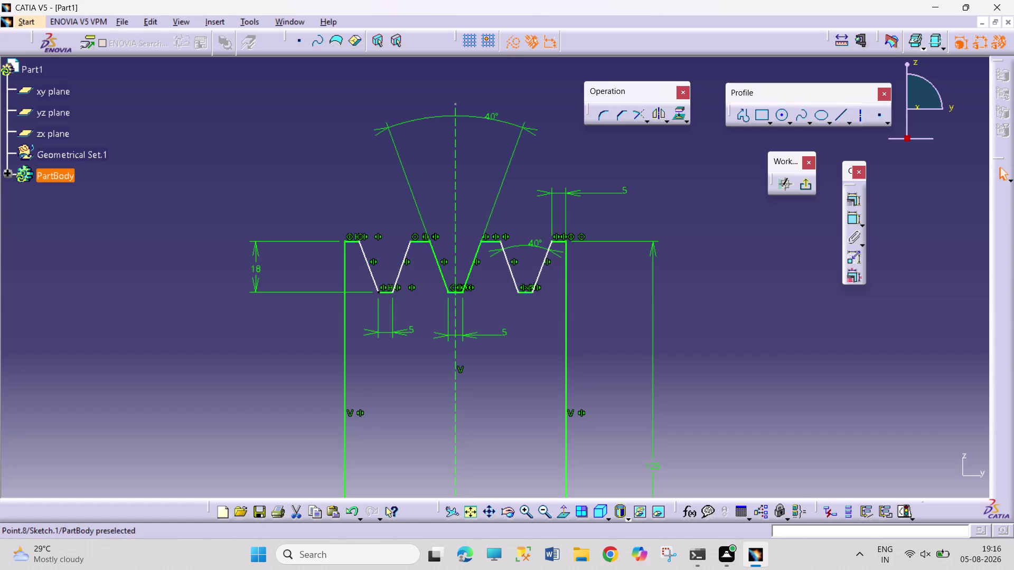
click(732, 318)
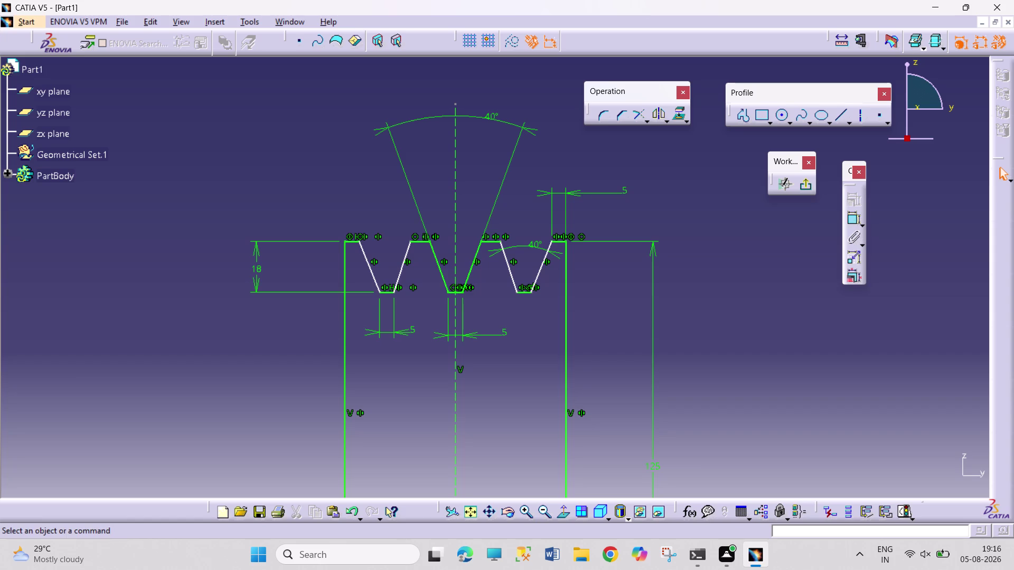
click(377, 278)
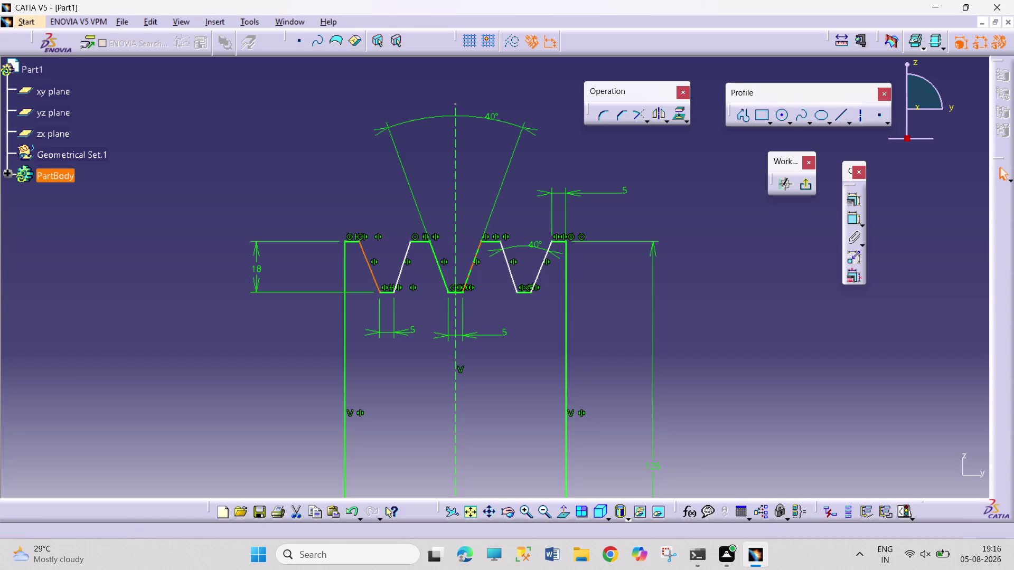
click(543, 265)
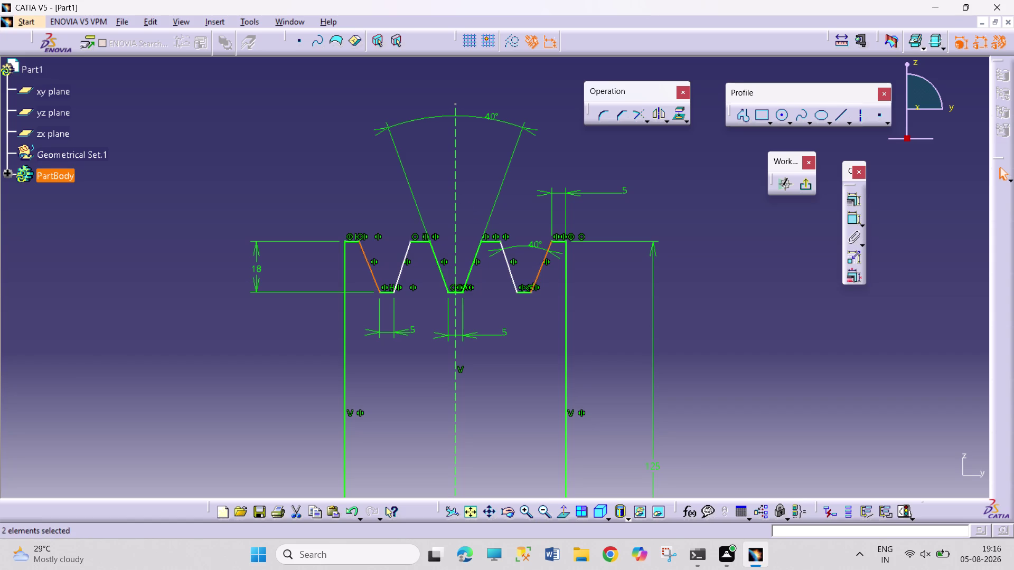
click(456, 198)
click(850, 197)
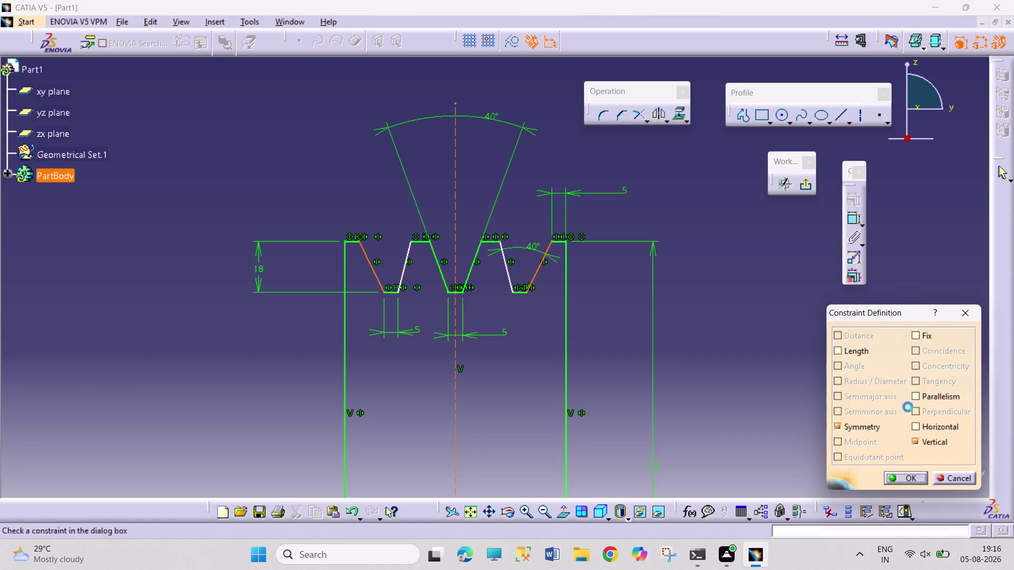
click(959, 480)
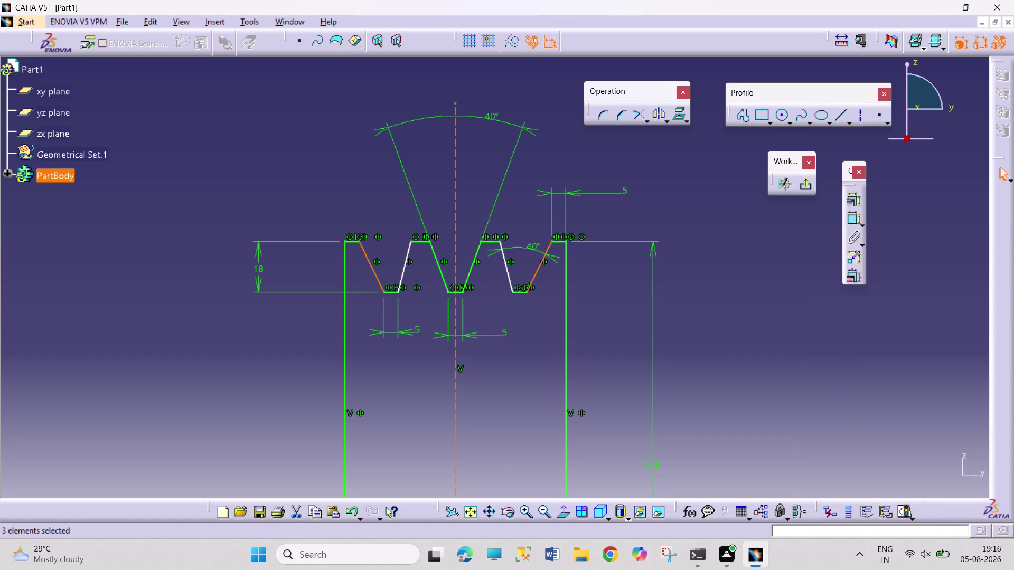
click(837, 388)
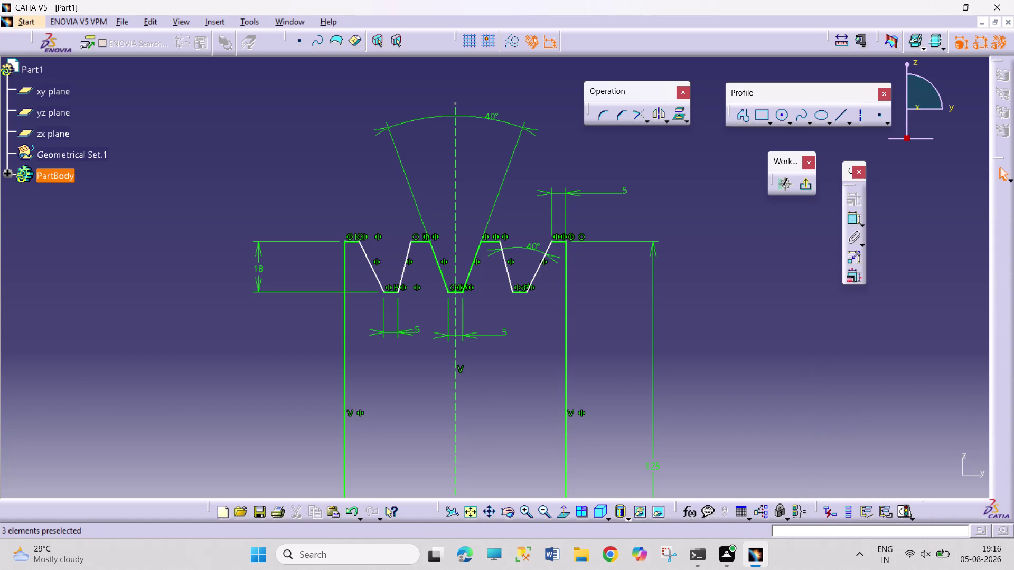
click(513, 292)
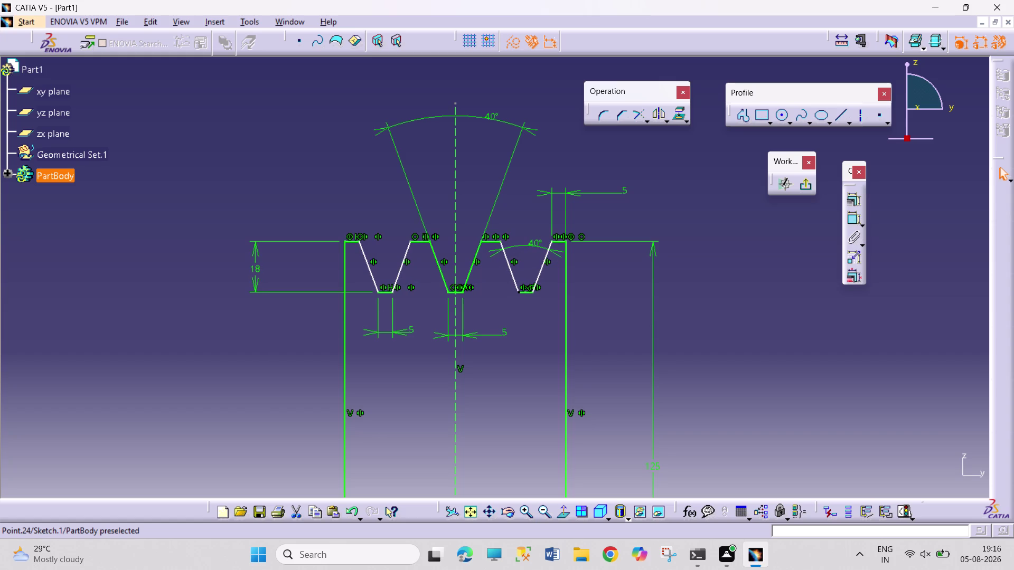
click(717, 283)
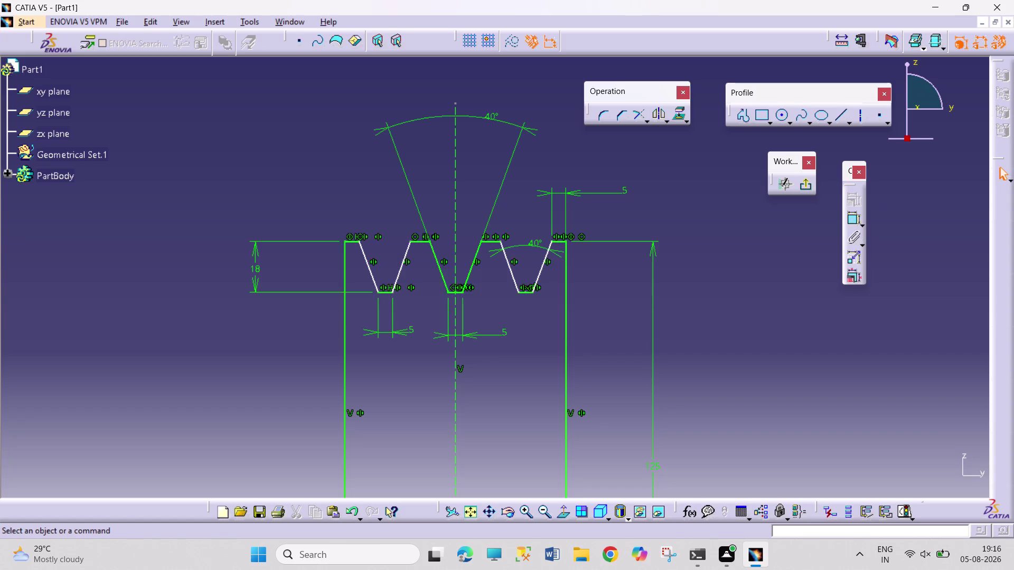
right_click(526, 243)
click(570, 428)
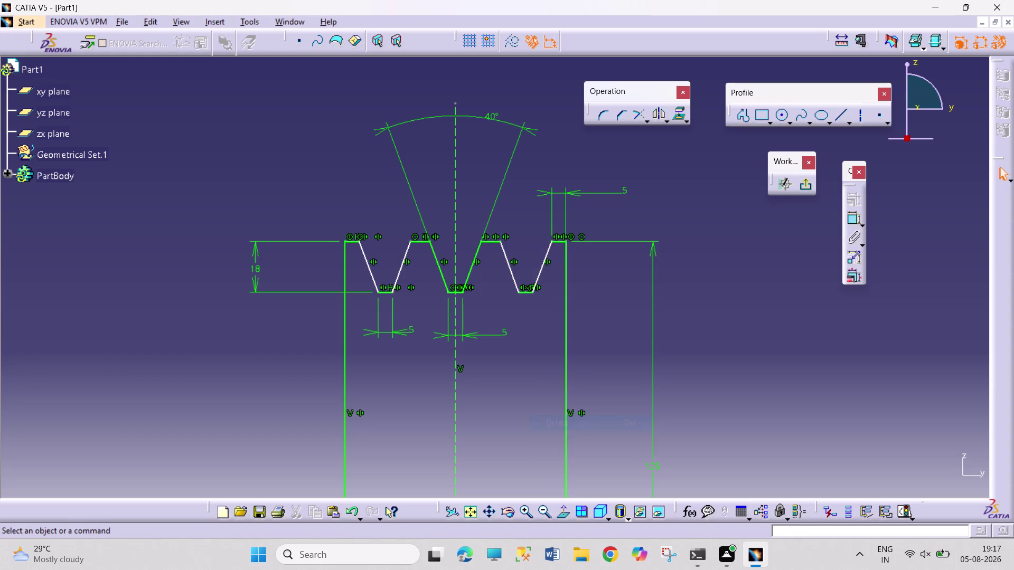
click(722, 311)
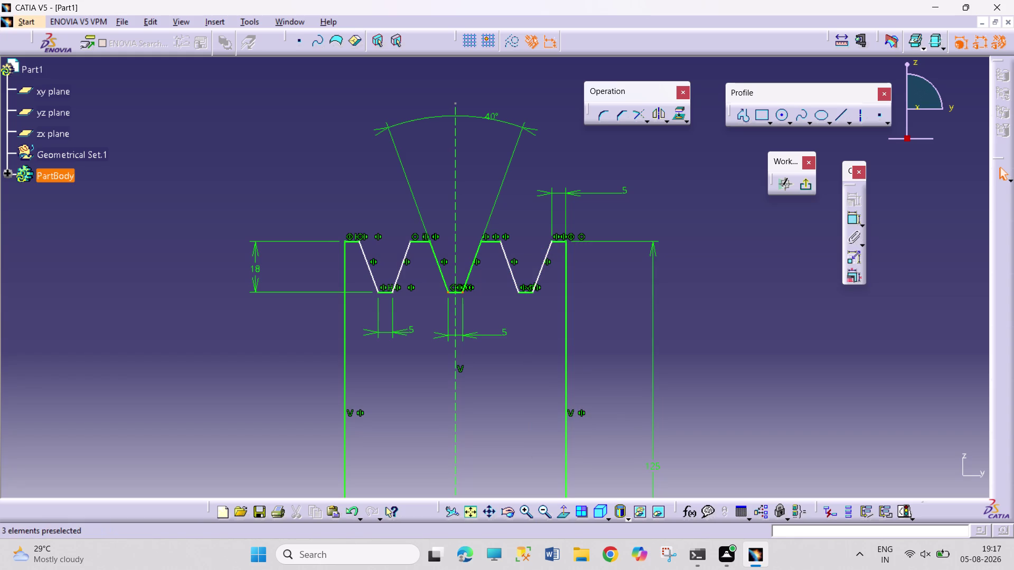
click(859, 118)
Draw a vertical construction line through the left groove.
middle_drag(252, 451, 319, 352)
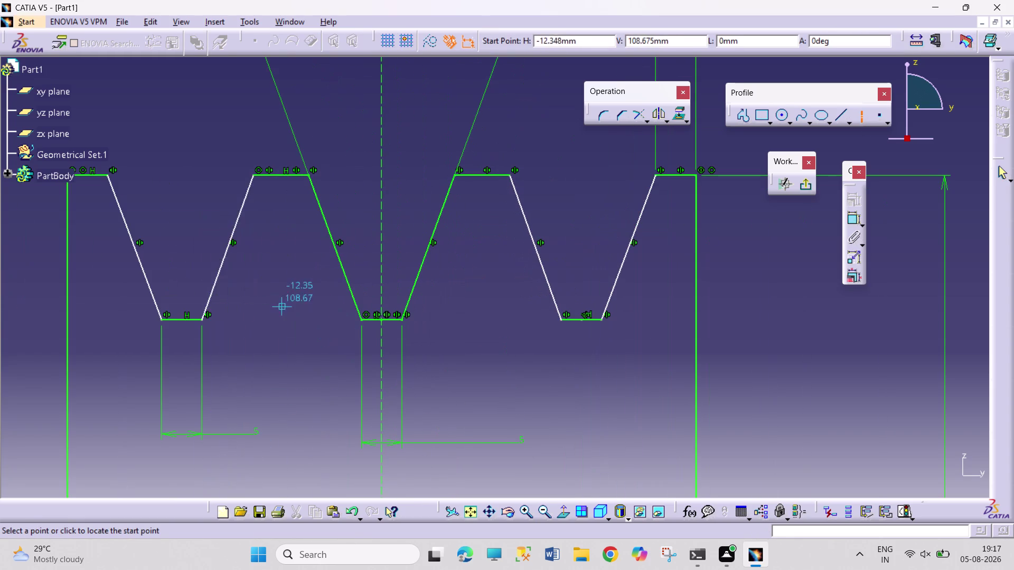
click(180, 319)
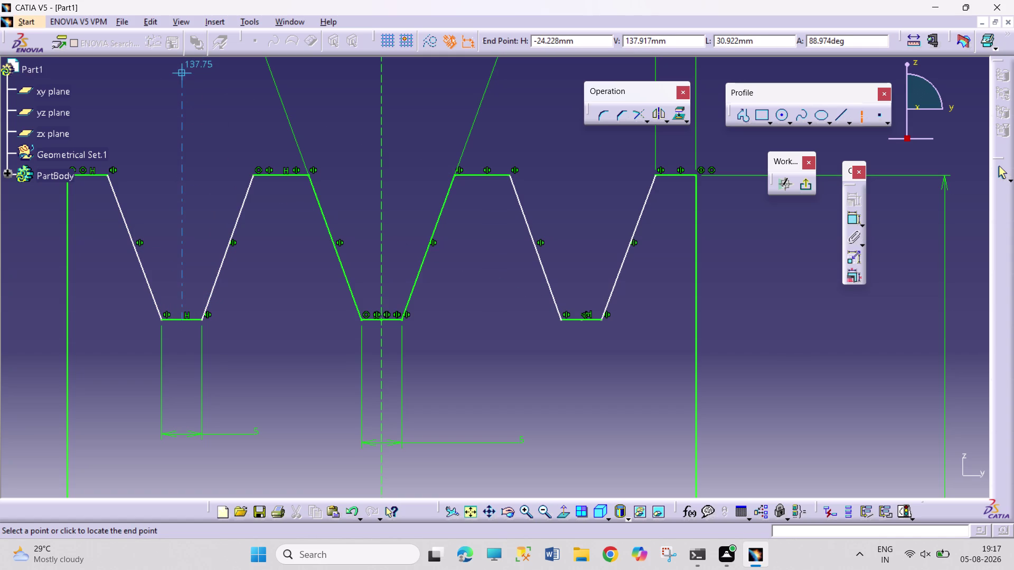
click(181, 71)
click(210, 118)
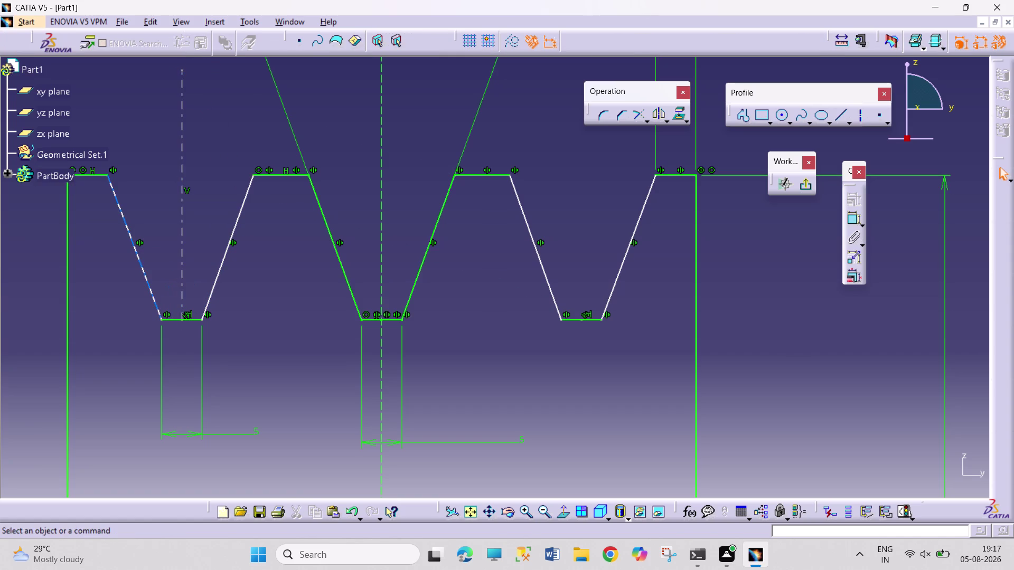
Constrain the left groove's two flanks symmetric about the new axis.
click(147, 283)
click(213, 283)
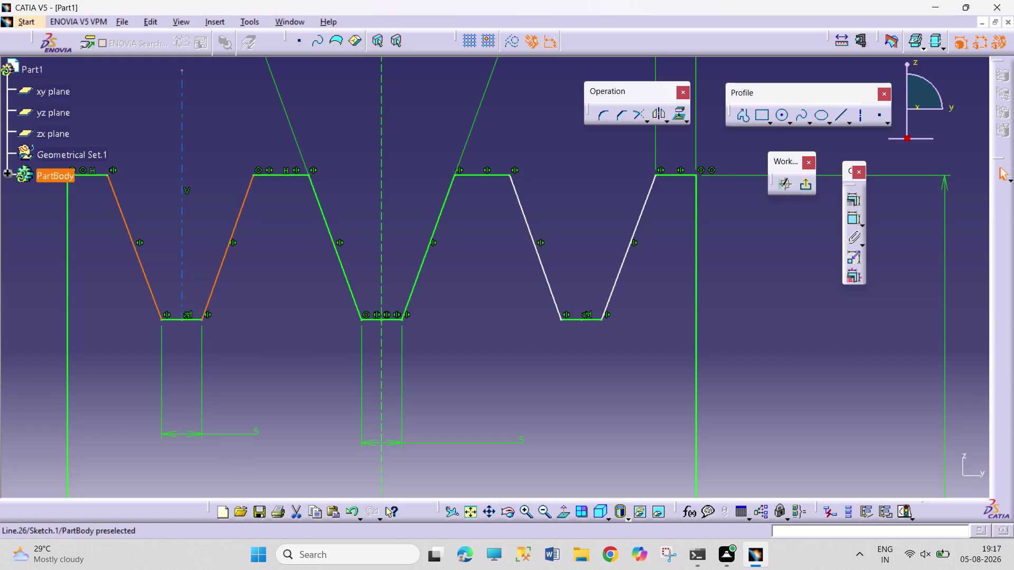
click(183, 263)
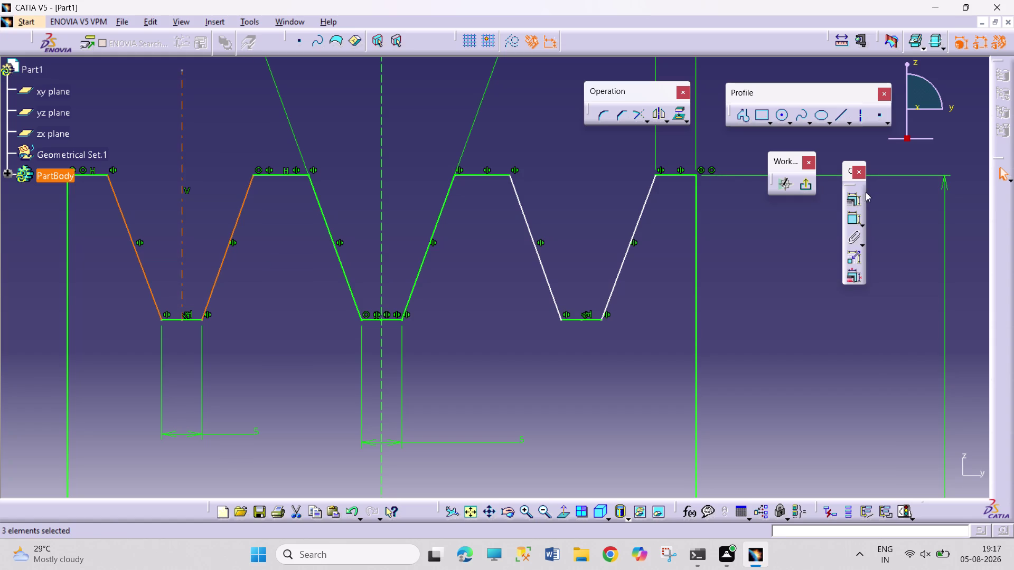
click(859, 194)
click(869, 428)
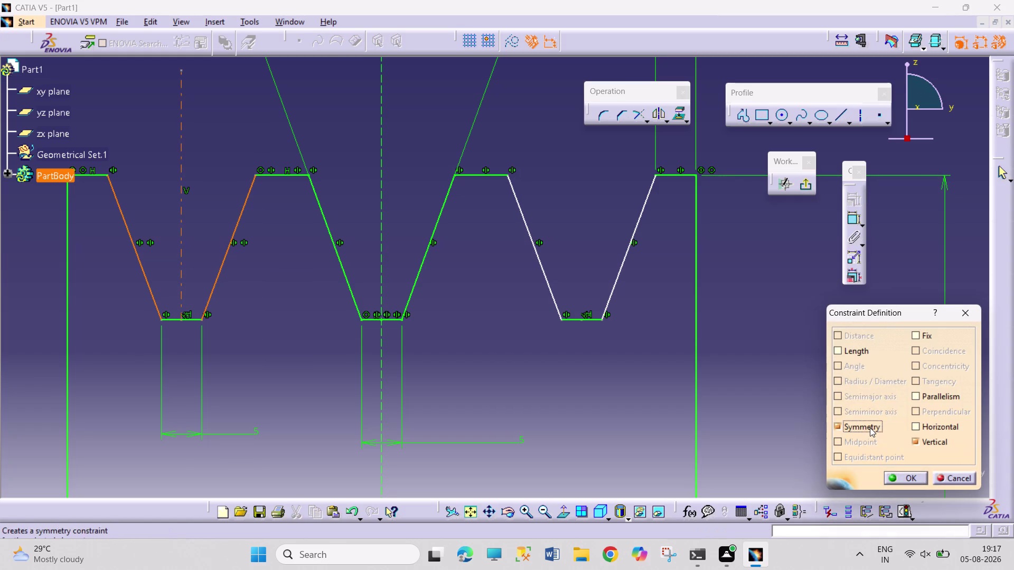
click(899, 479)
middle_drag(761, 329, 748, 395)
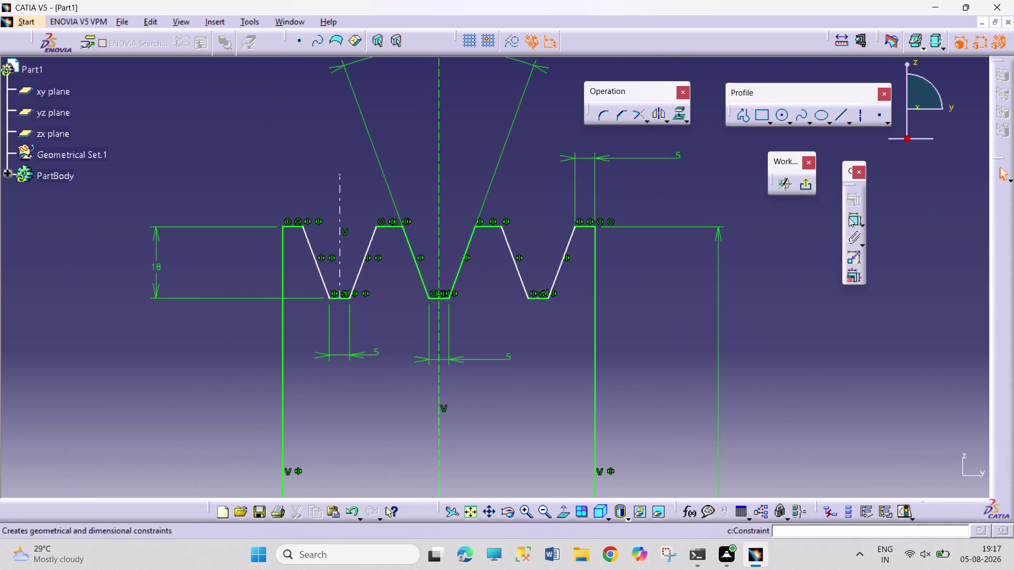
click(848, 217)
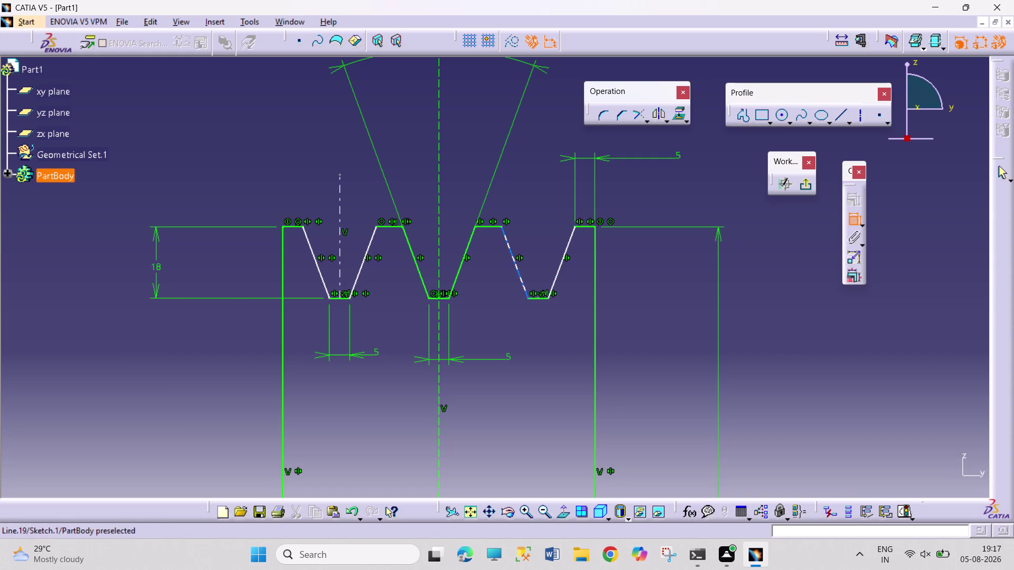
Dimension the angle between the left groove's flanks and set it to 40°.
click(324, 274)
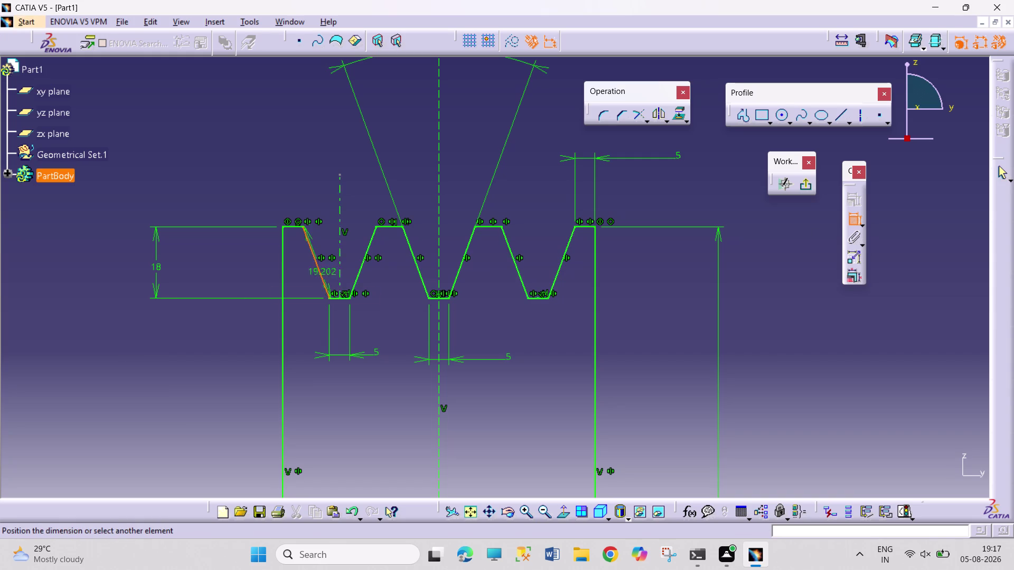
click(363, 264)
click(350, 237)
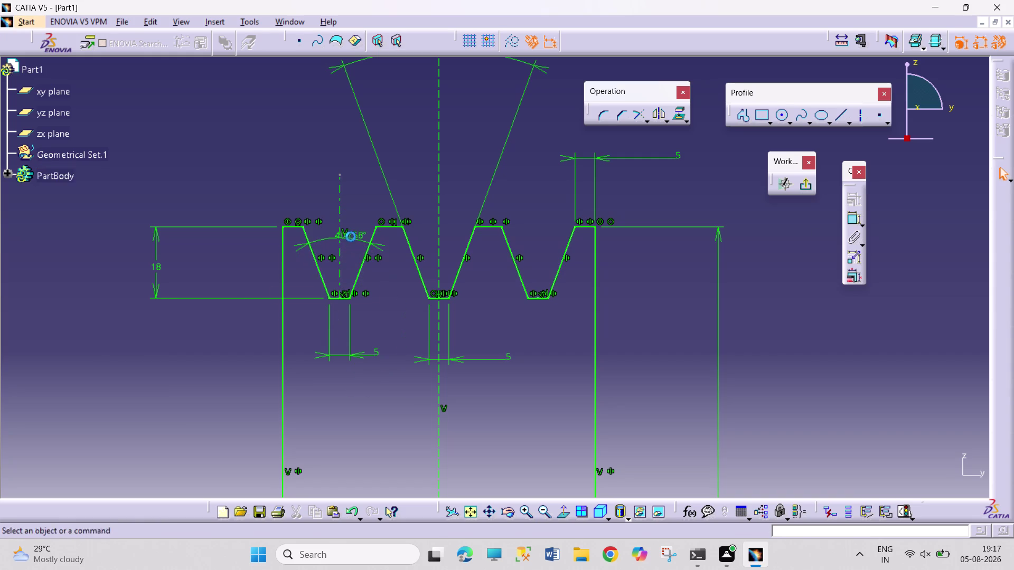
double_click(356, 233)
text(40)
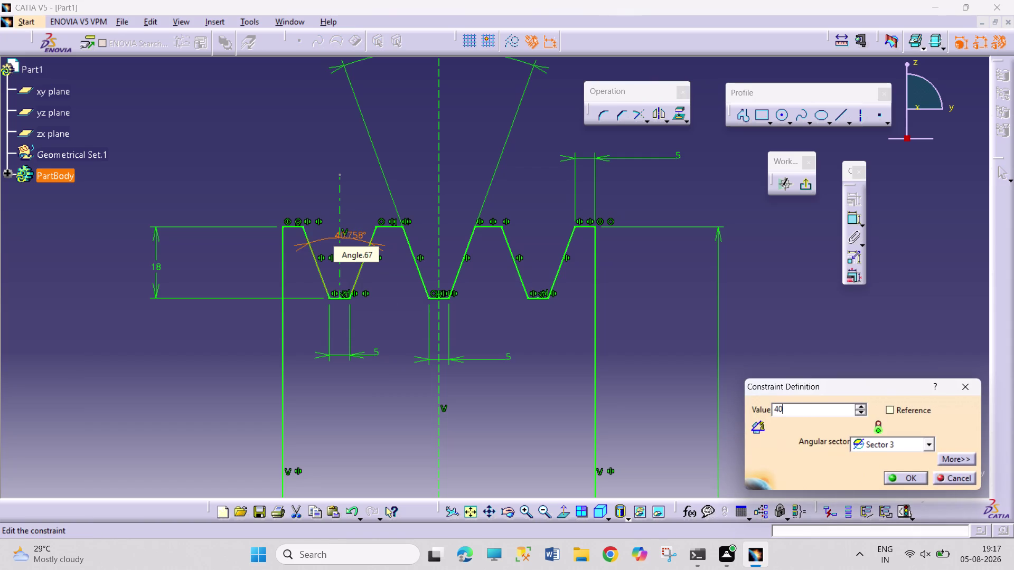
key(Return)
click(651, 346)
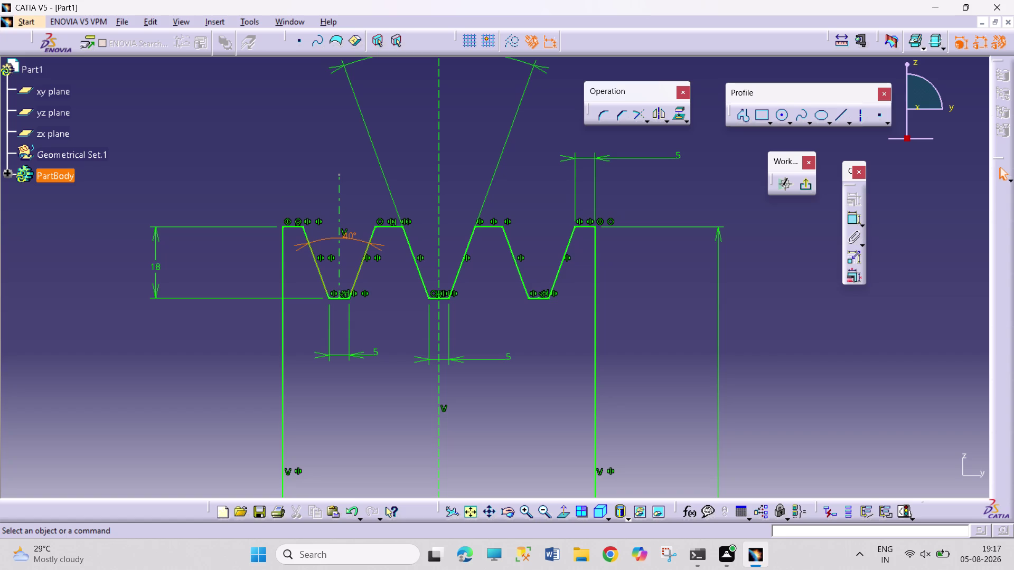
middle_drag(637, 376, 647, 223)
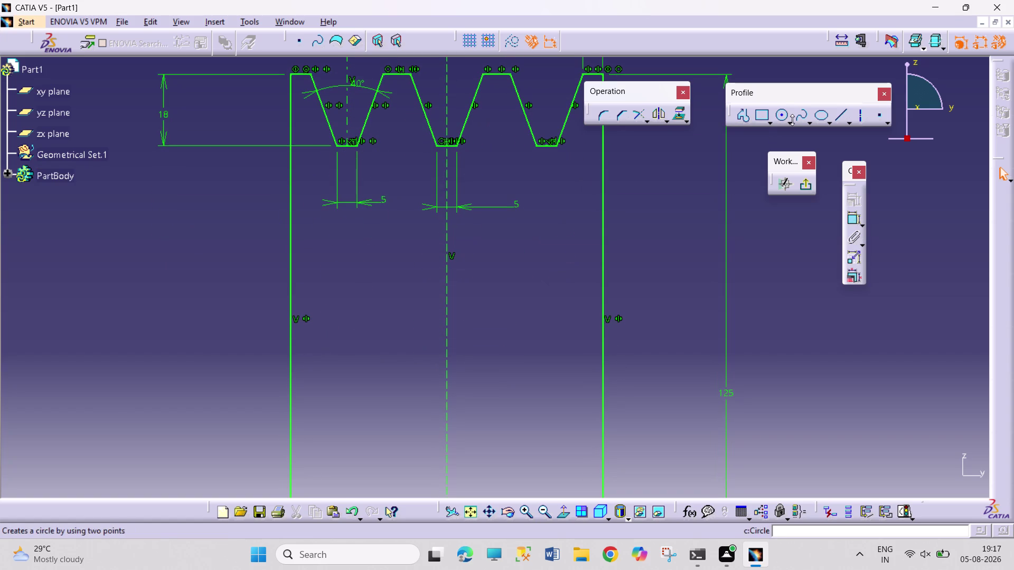
Start a Profile with a horizontal segment left of the centre axis.
click(737, 115)
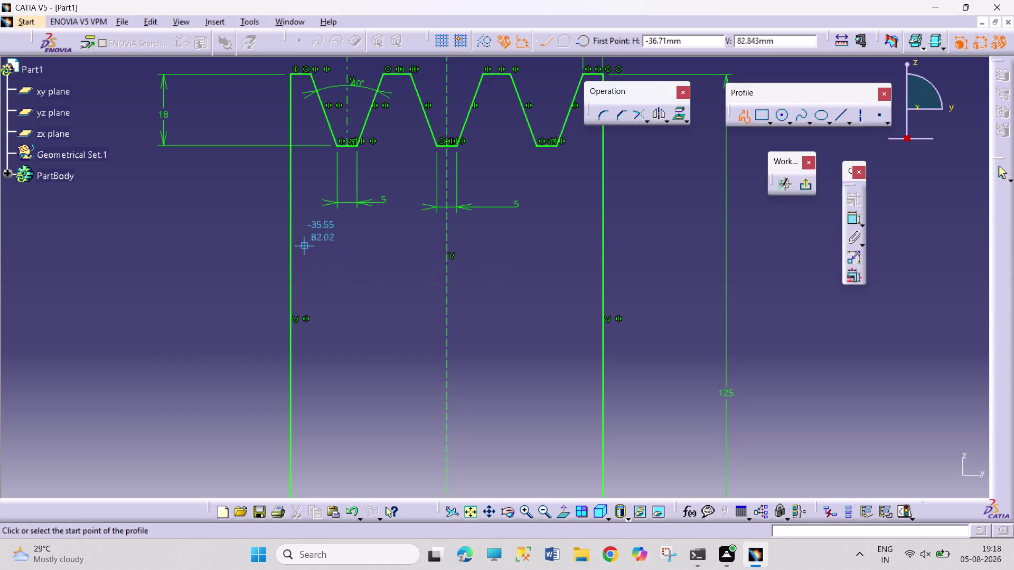
click(271, 247)
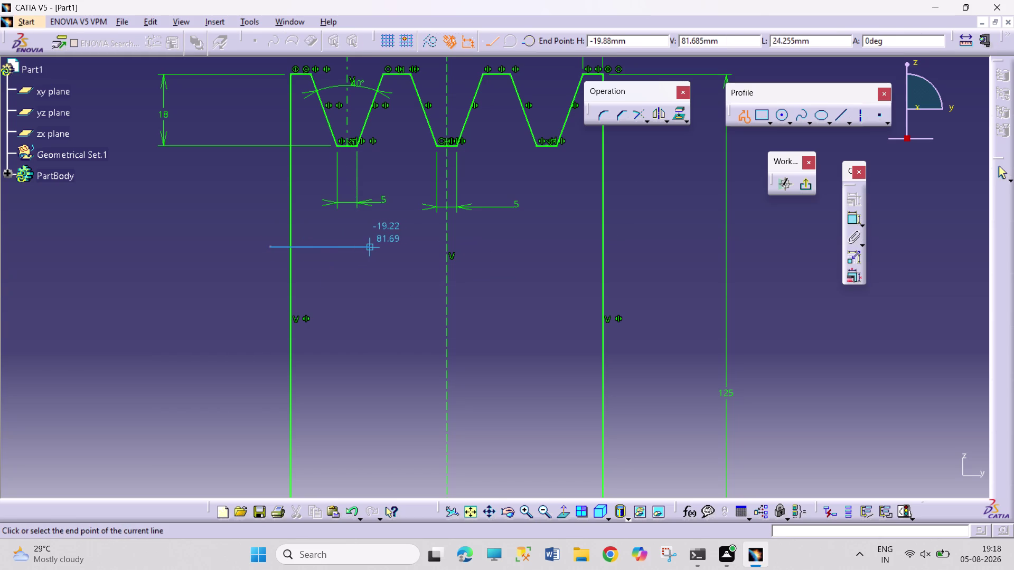
click(367, 248)
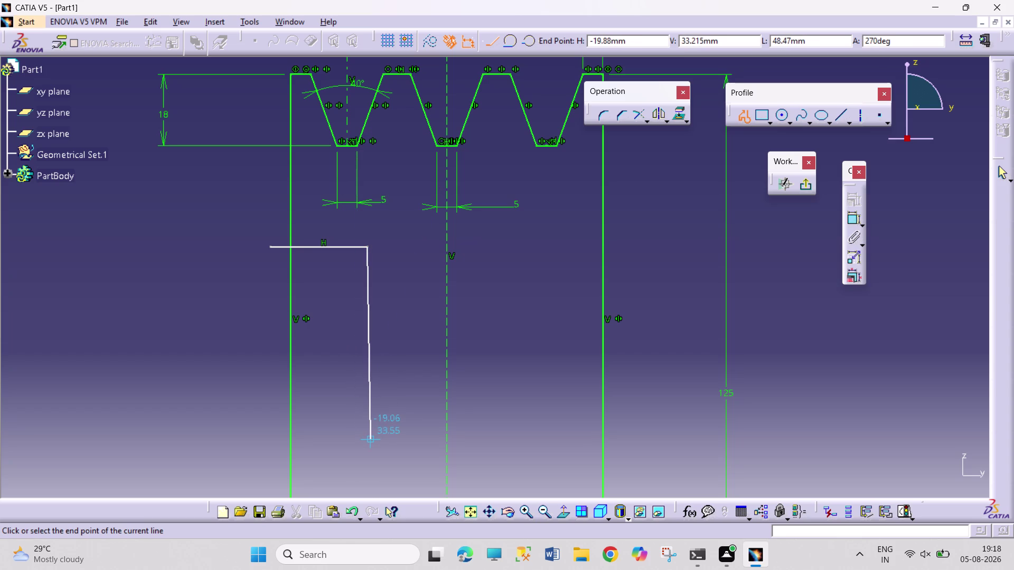
middle_drag(365, 442, 365, 438)
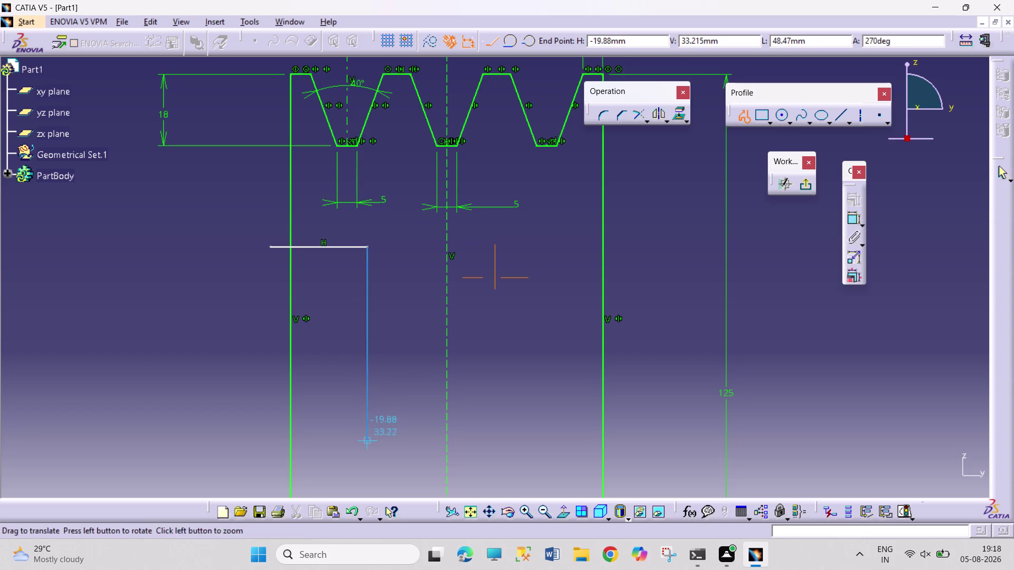
middle_drag(365, 438, 387, 219)
scroll(up, 3)
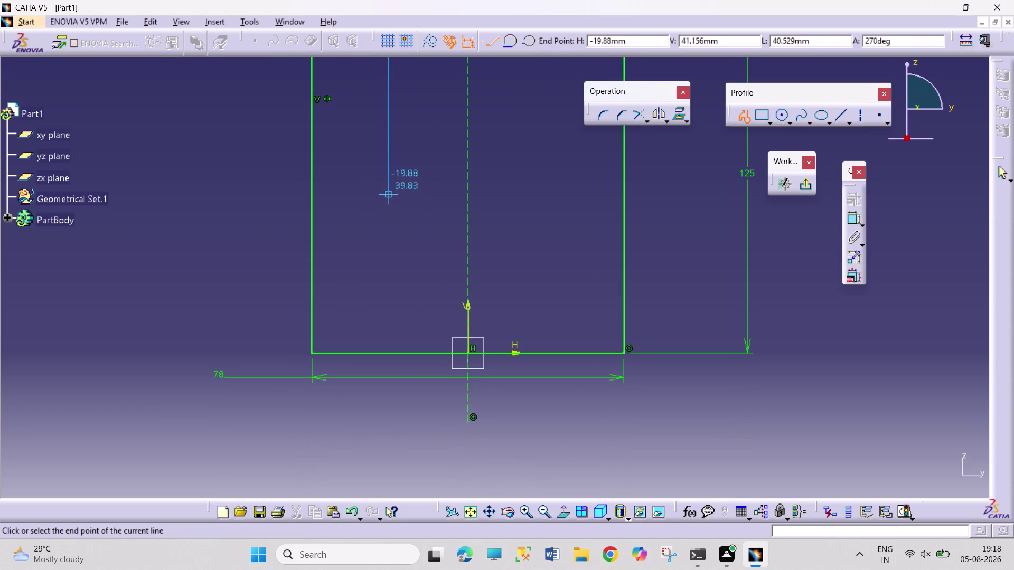
Draw the stepped polyline from the top edge down and across to the centre axis.
click(390, 194)
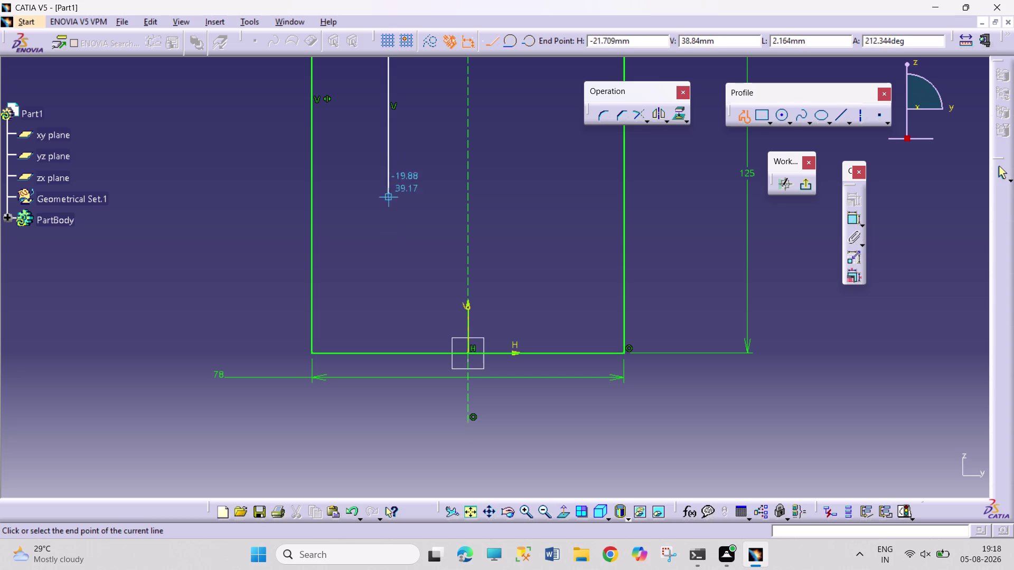
click(325, 195)
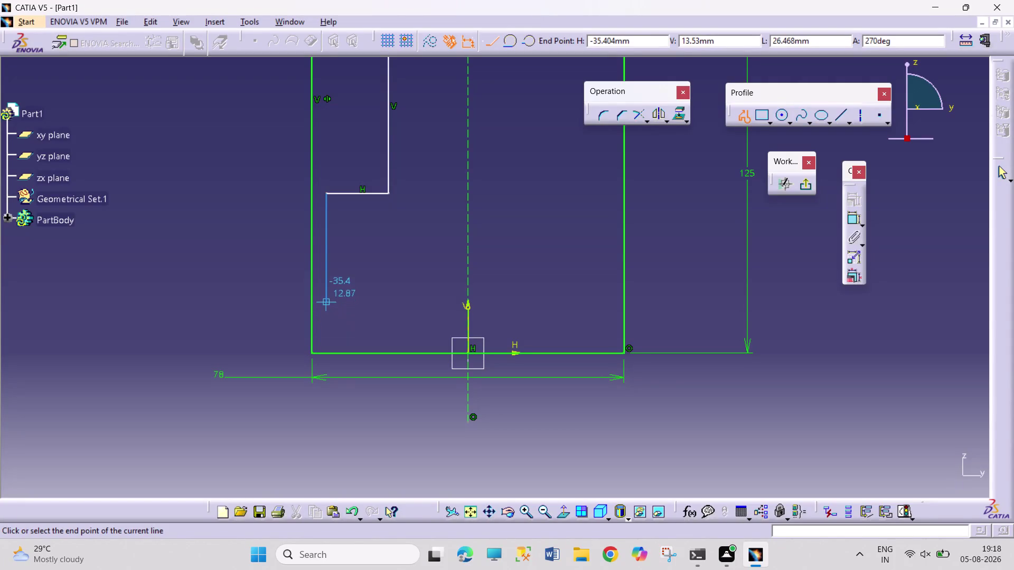
click(327, 297)
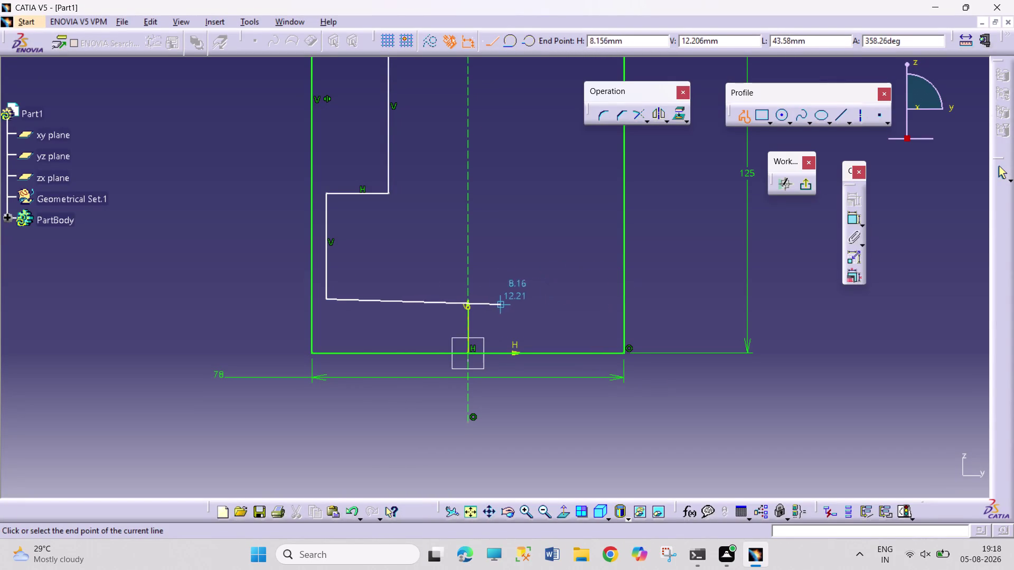
click(468, 300)
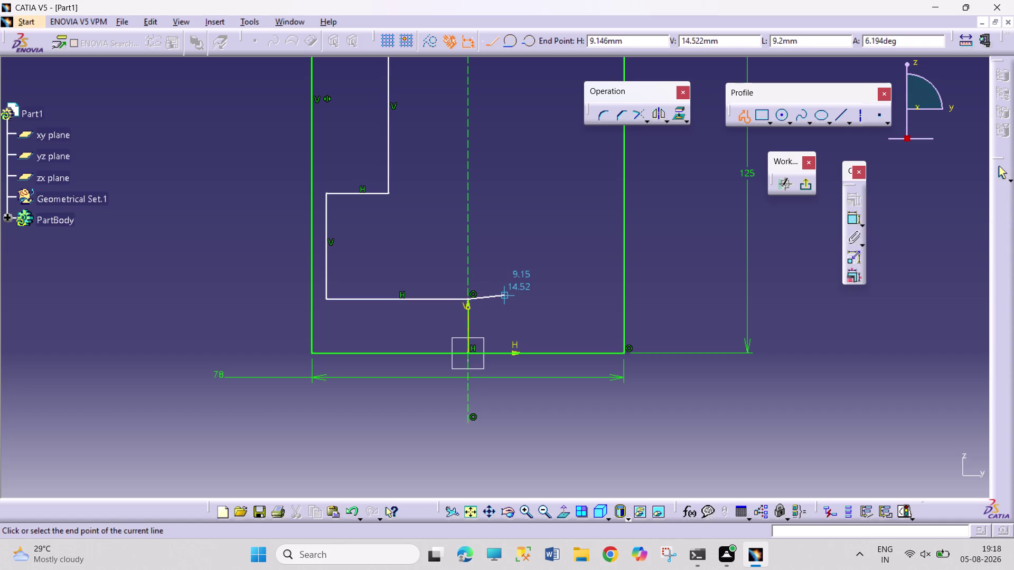
key(Escape)
key(Escape)
key(Escape)
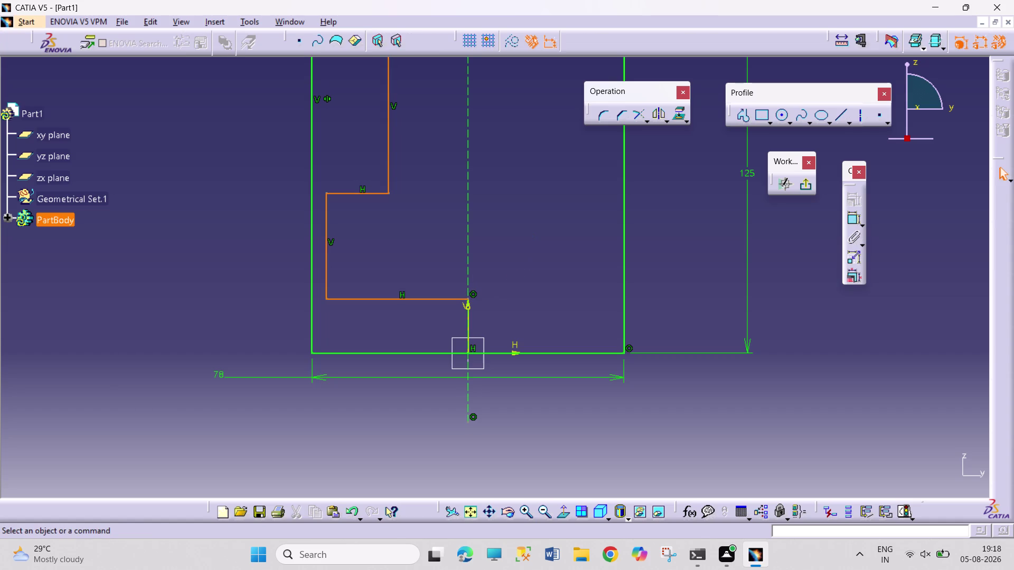
middle_drag(535, 207, 524, 300)
Dimension the upper step line 25 mm below the pulley's top edge.
middle_drag(521, 235, 525, 308)
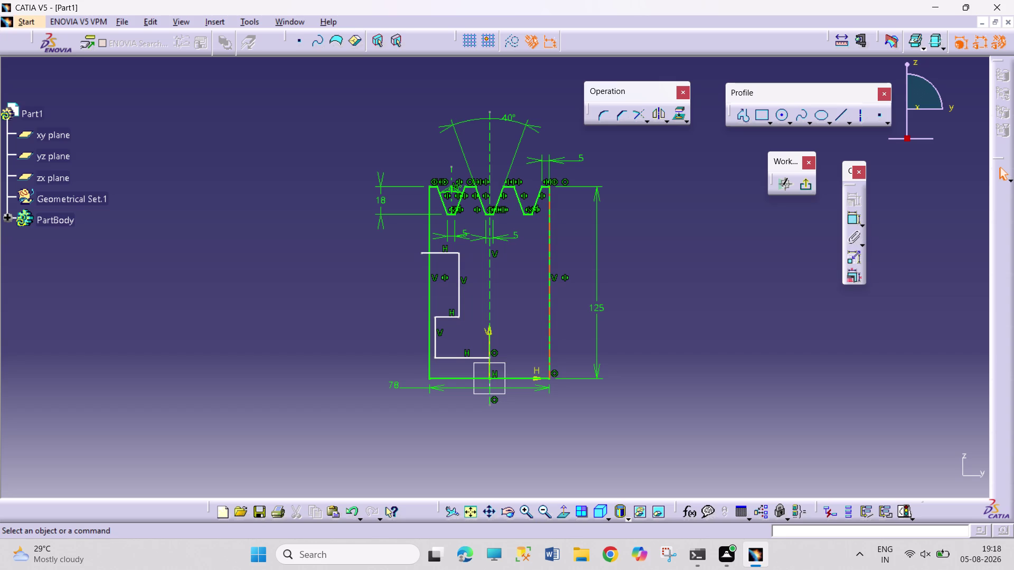
click(858, 221)
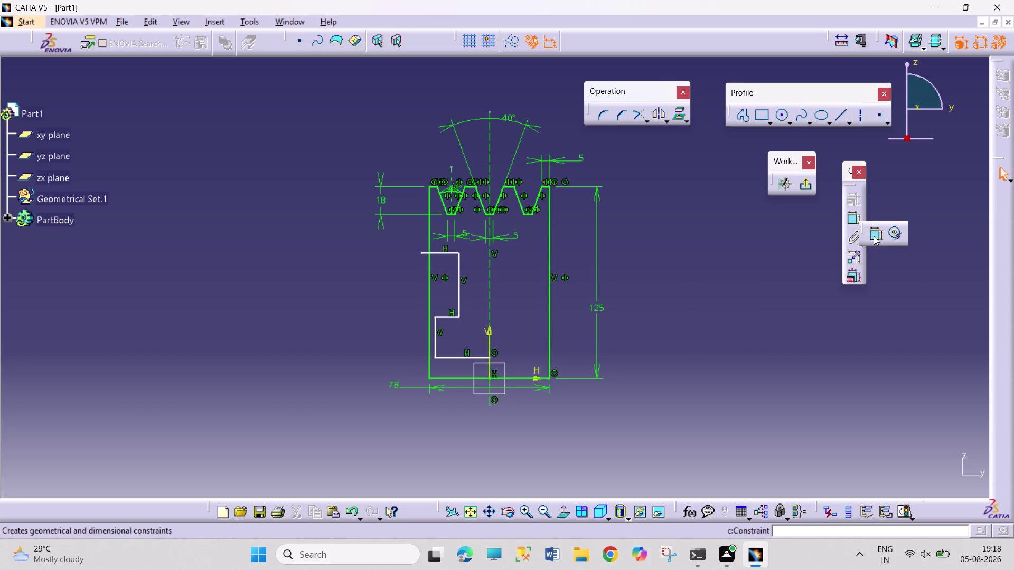
click(874, 236)
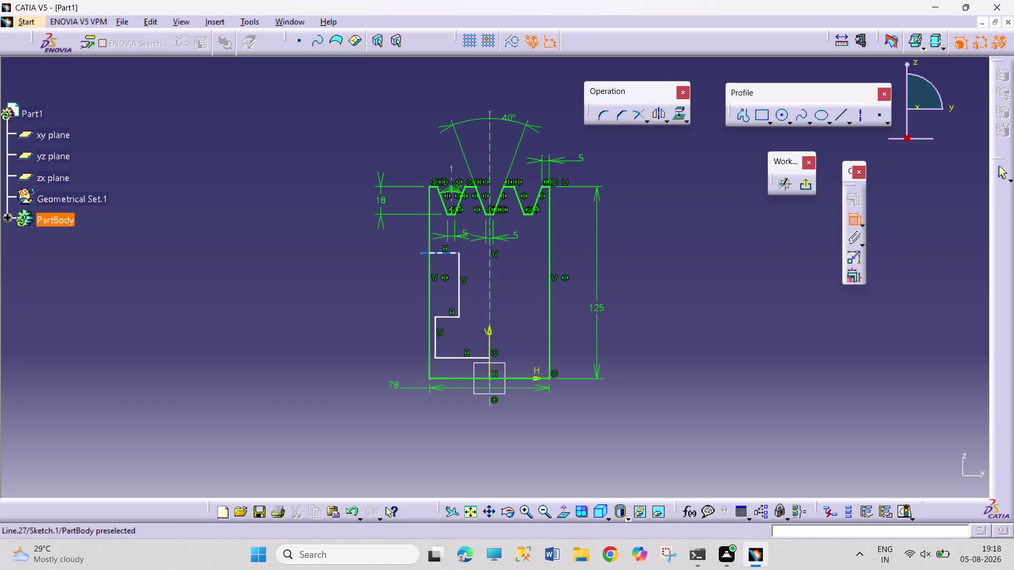
click(440, 254)
click(432, 186)
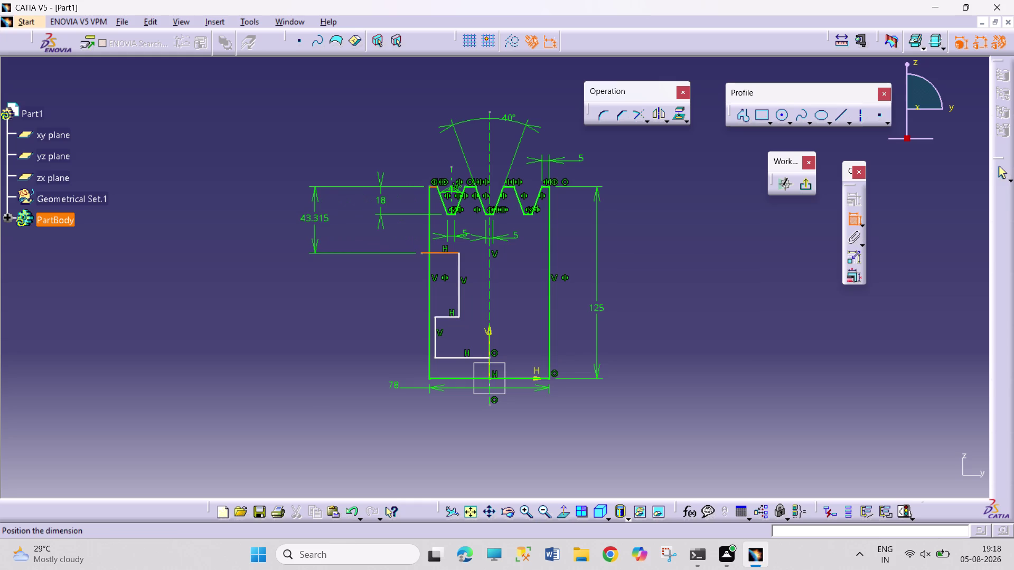
click(311, 223)
double_click(312, 220)
text(25)
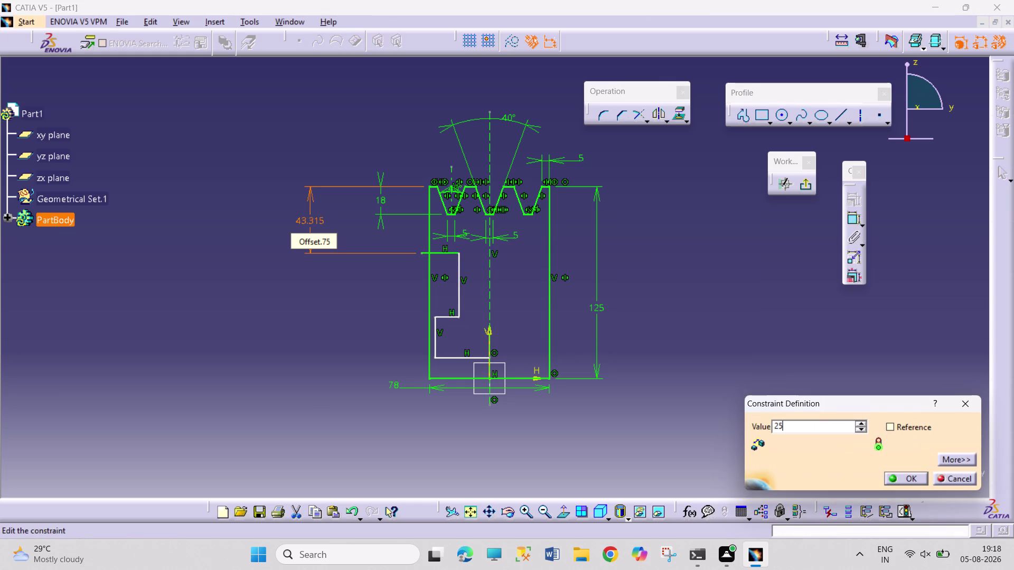
key(Return)
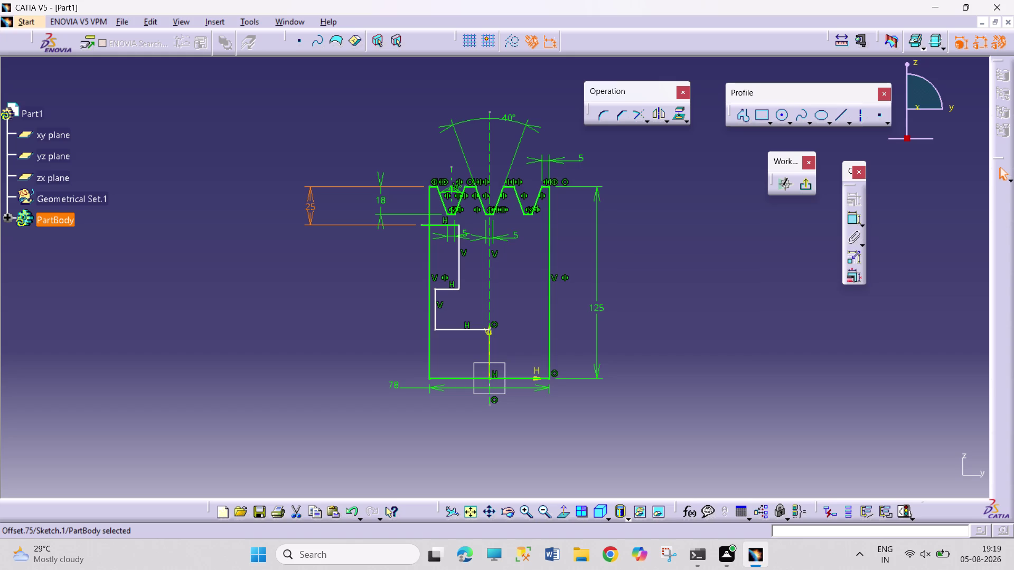
click(851, 218)
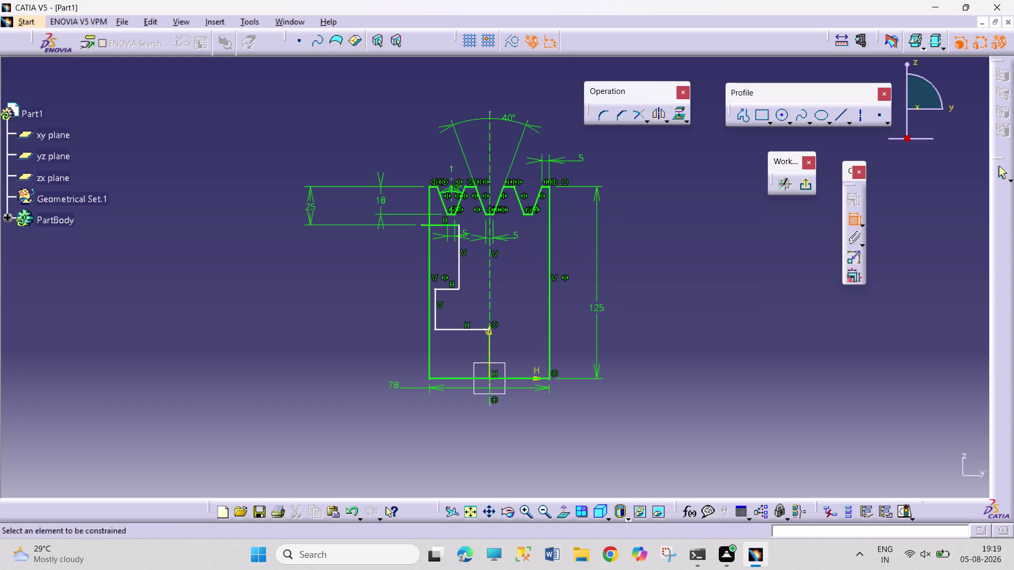
Dimension the lower horizontal line 12.5 mm above the pulley's bottom edge.
click(463, 378)
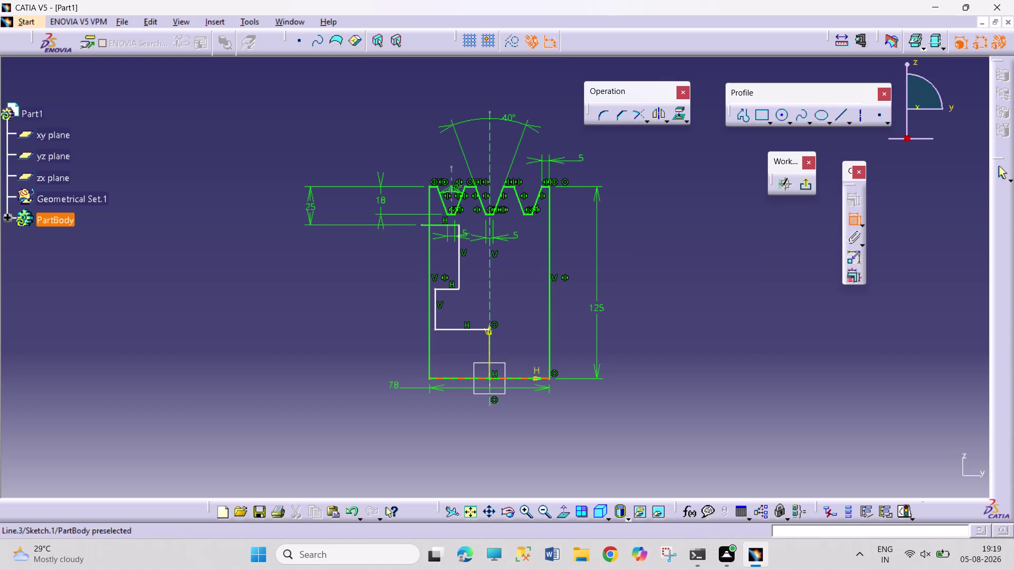
click(467, 330)
click(397, 355)
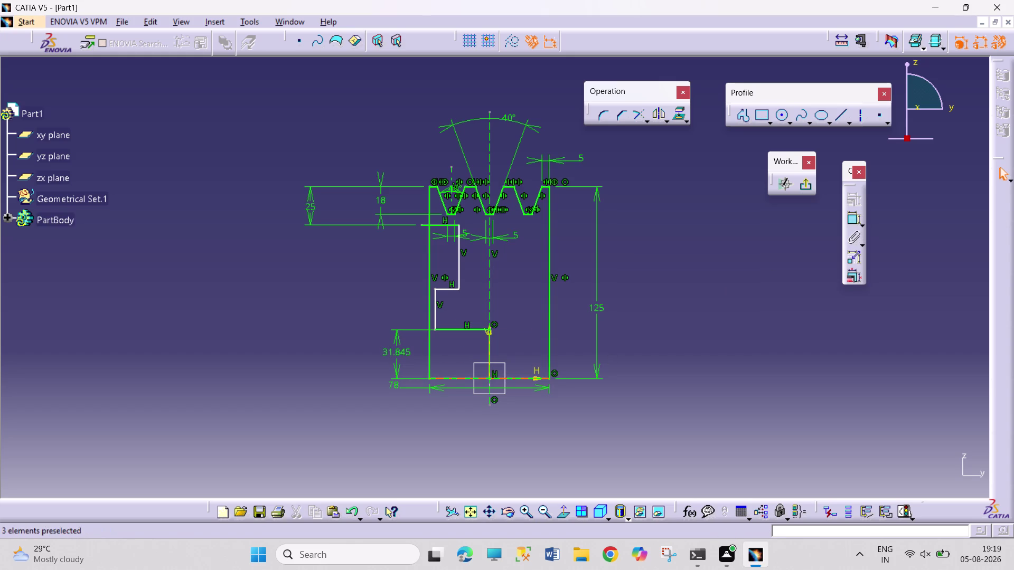
double_click(401, 350)
key(1)
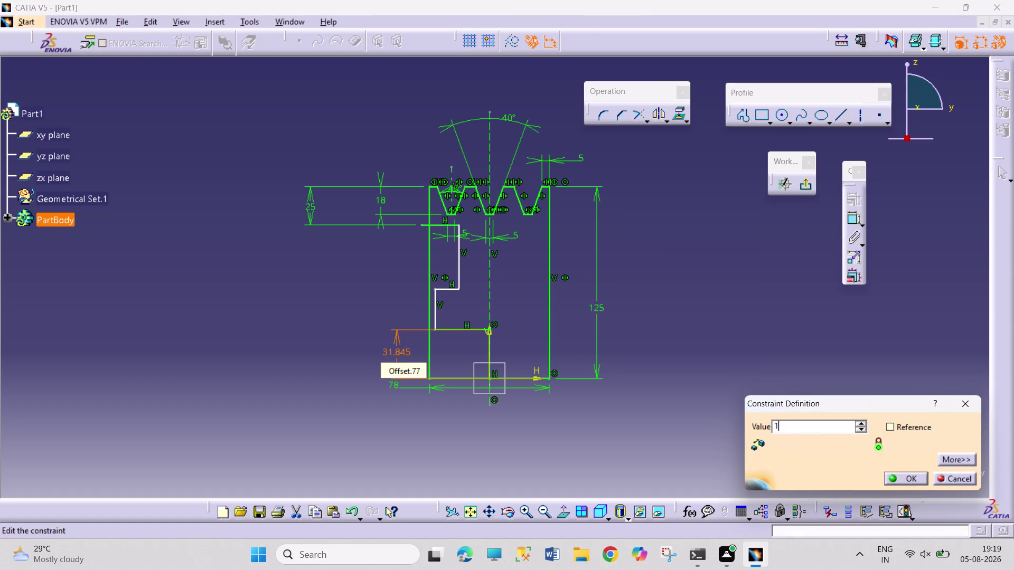
text(.5)
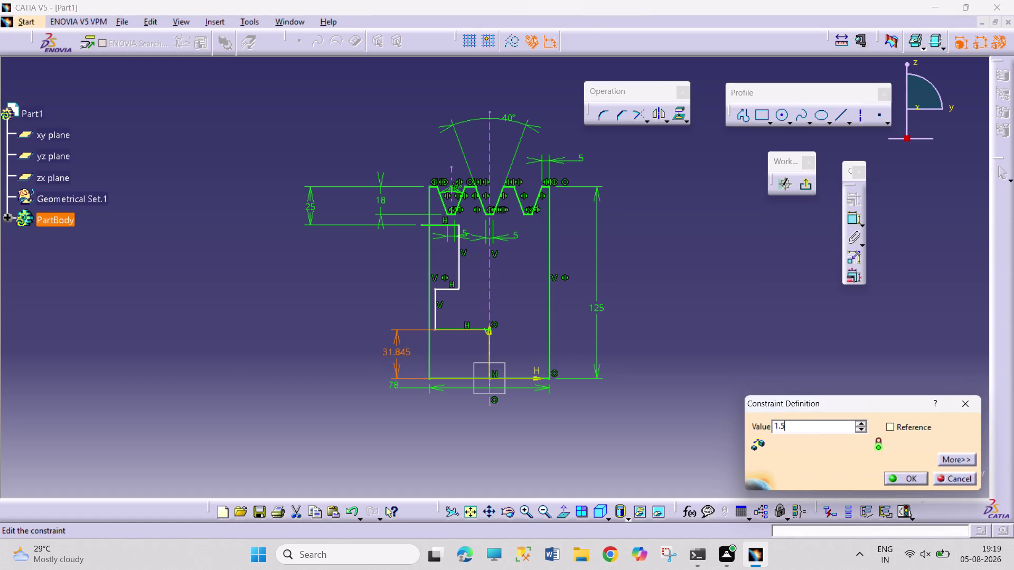
key(Left)
key(Left)
key(2)
key(Return)
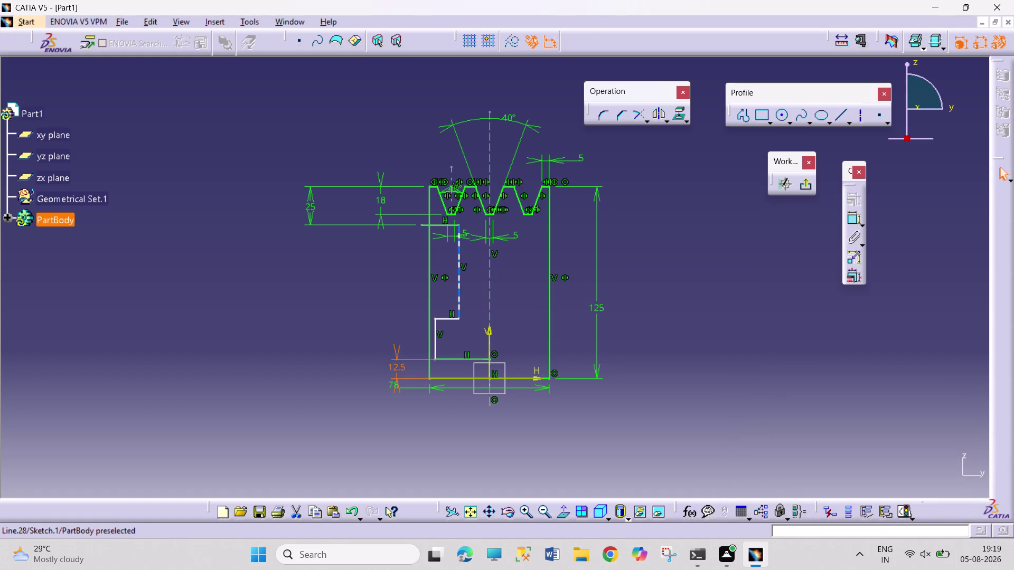
click(746, 351)
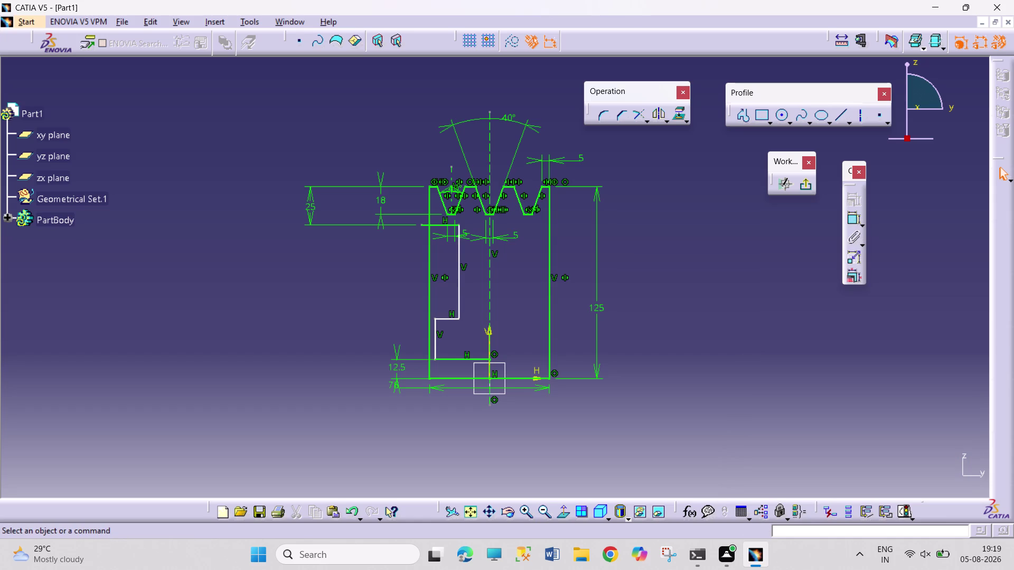
Add a distance dimension between the lower step line and the bottom edge.
click(856, 224)
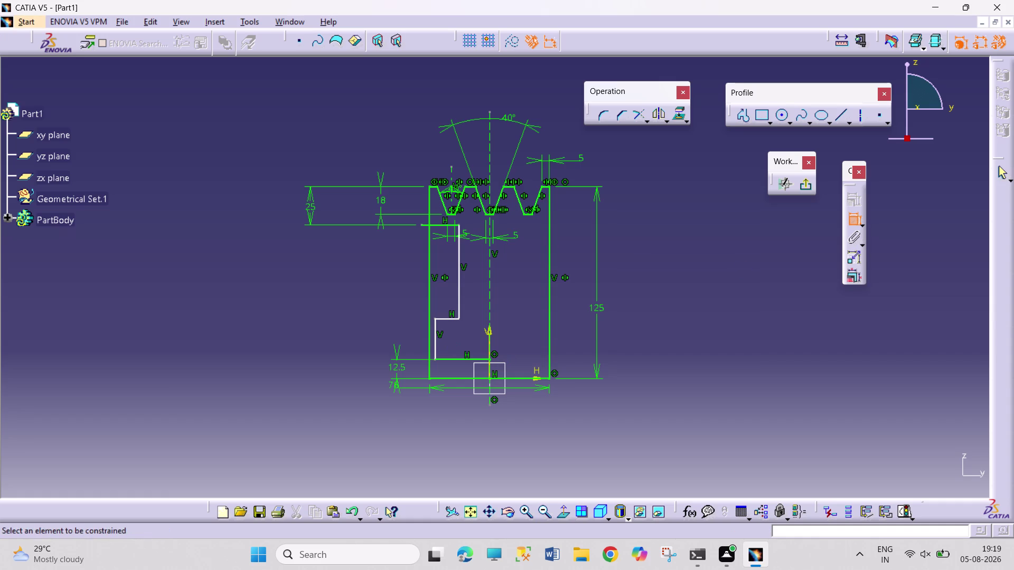
click(452, 318)
click(462, 376)
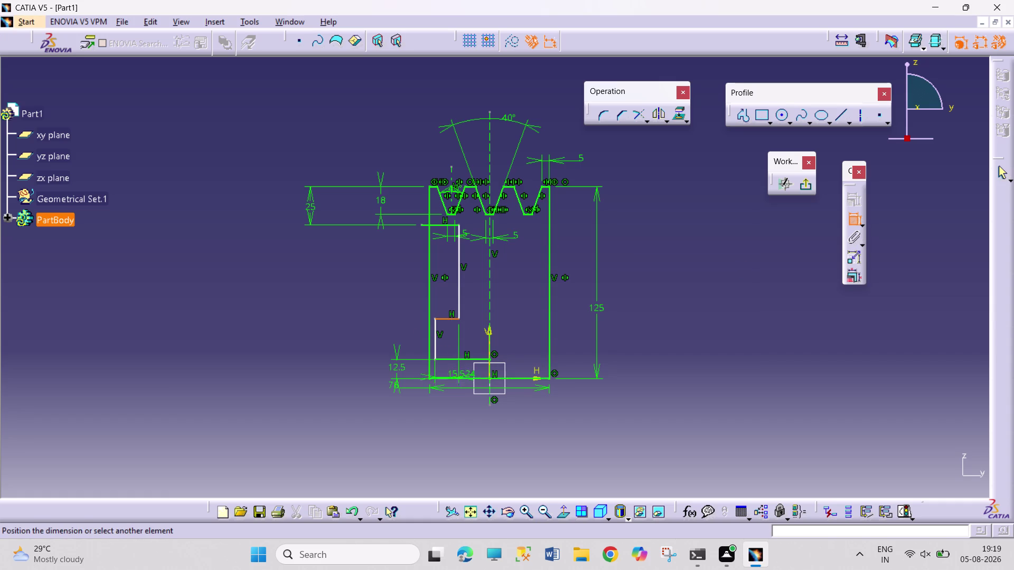
click(330, 342)
double_click(339, 339)
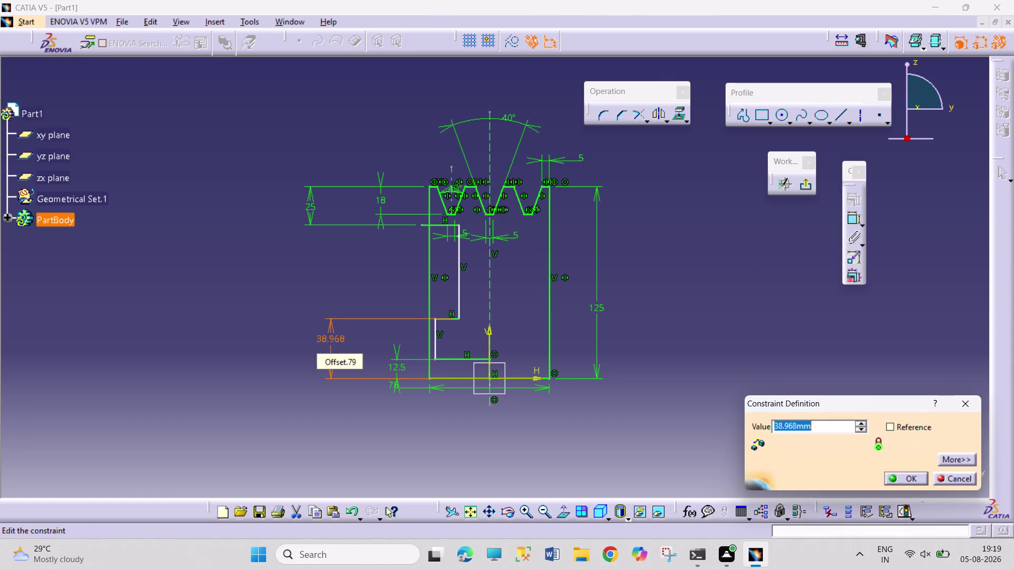
Set the new lower-step dimension to 25 mm from the pulley's bottom edge.
text(25)
key(Return)
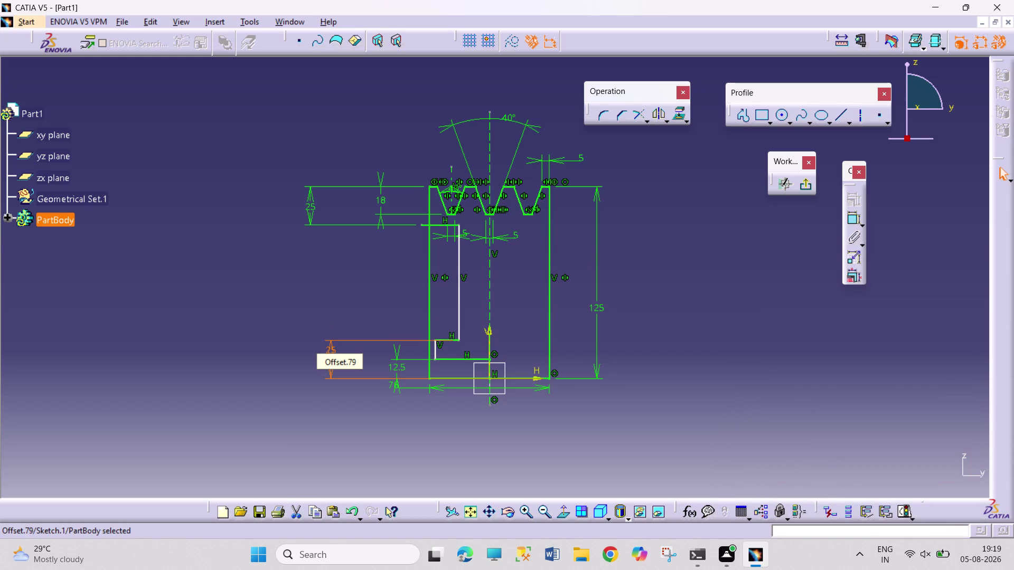
click(710, 312)
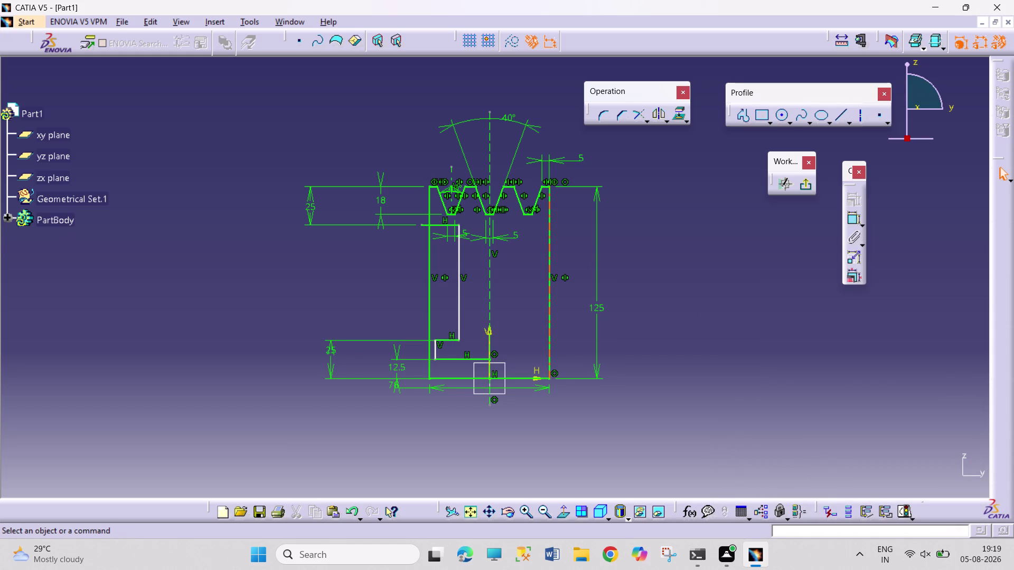
middle_drag(647, 312, 647, 277)
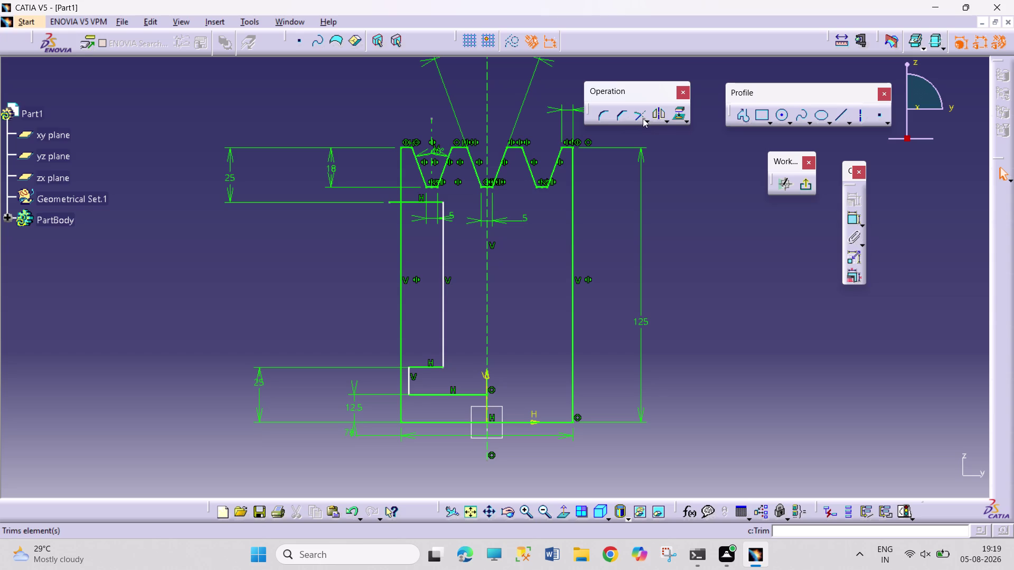
Quick Trim the overhanging end of the top step line.
click(647, 120)
click(704, 134)
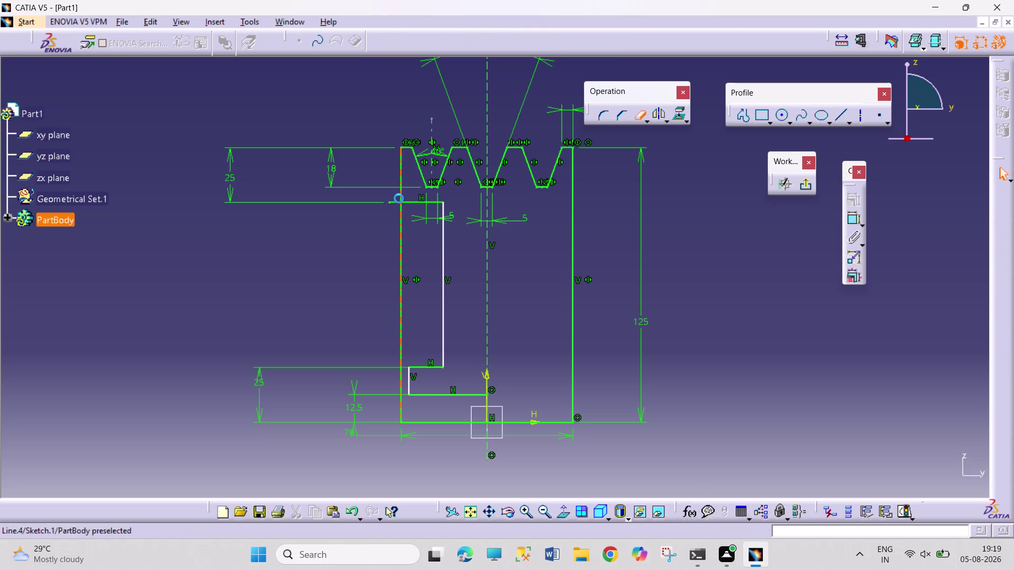
click(392, 200)
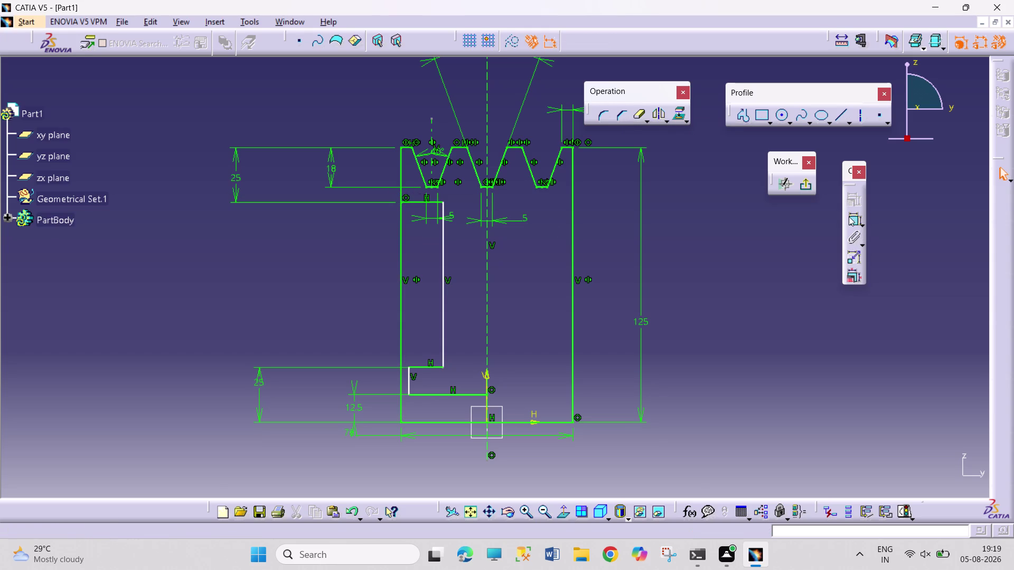
click(444, 391)
click(410, 383)
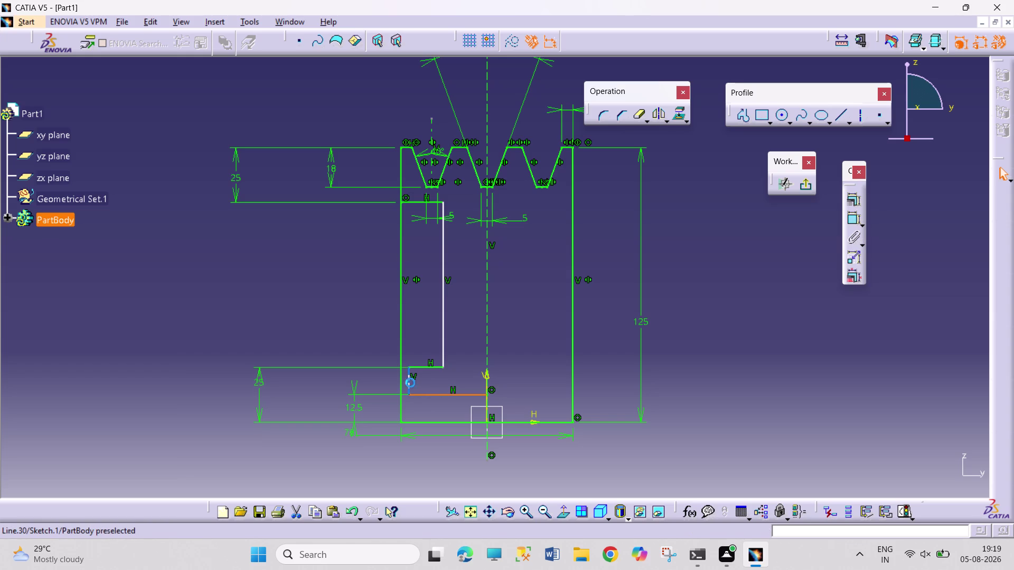
Select the stepped profile lines and start the Mirror command on them.
click(431, 368)
click(444, 311)
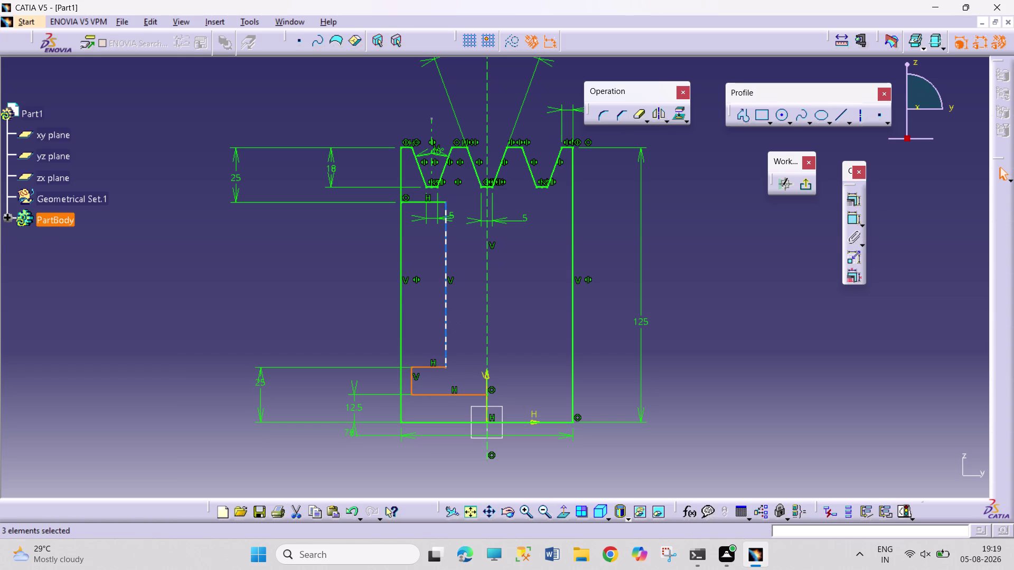
click(424, 203)
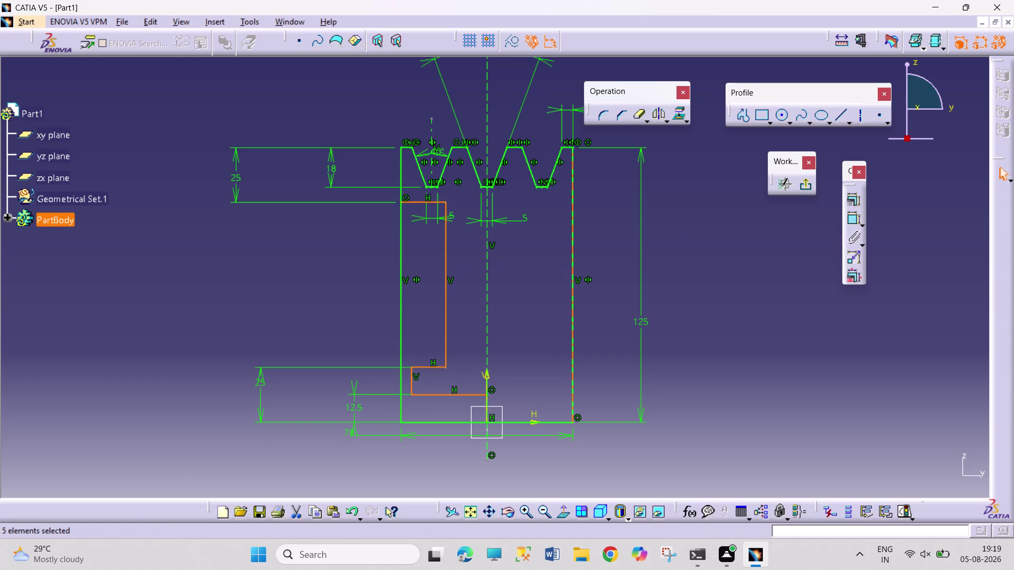
click(652, 117)
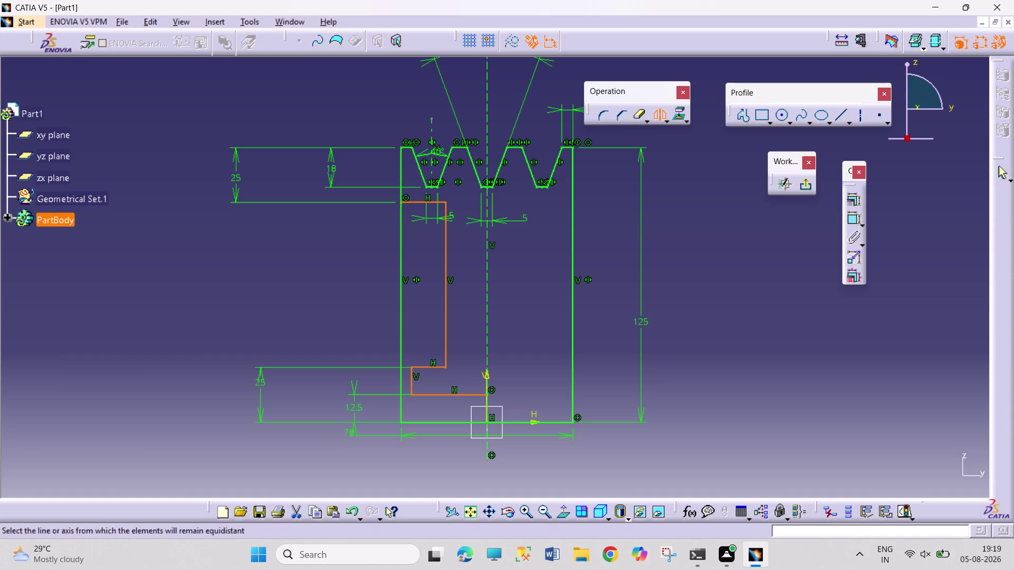
Mirror the profile about the centre axis and set Quick Trim to repeat.
click(484, 284)
click(701, 296)
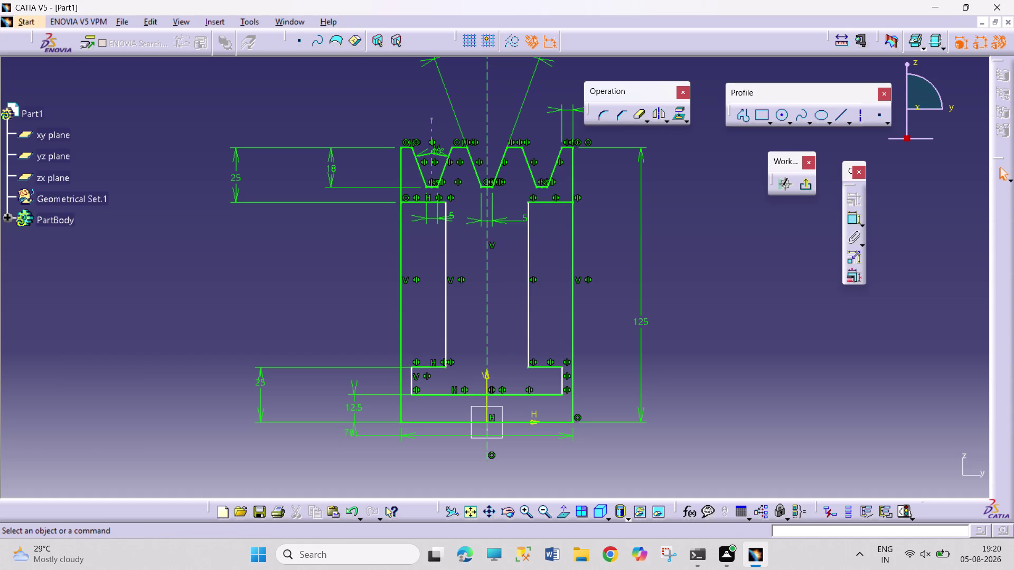
double_click(634, 116)
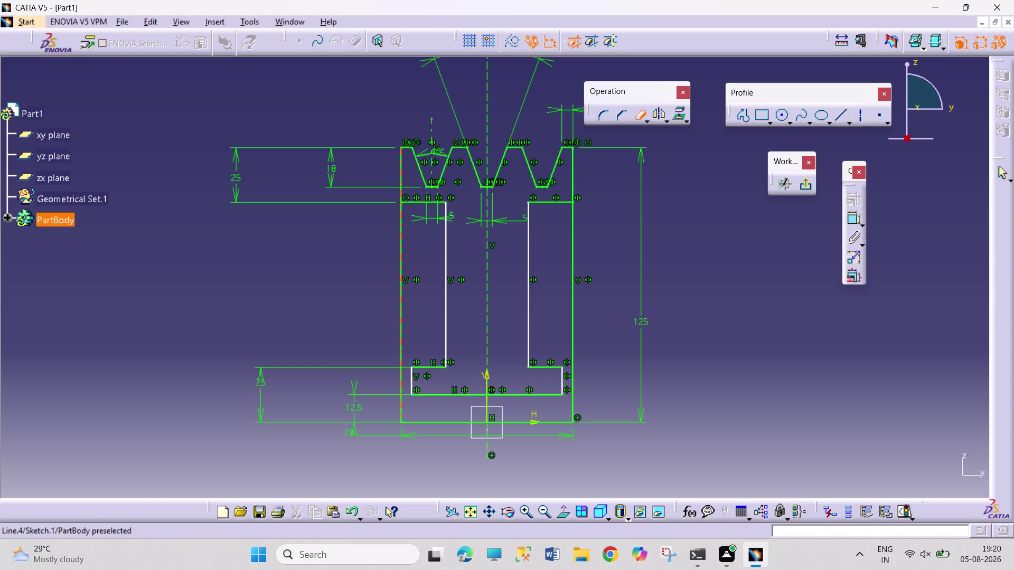
Trim the long right vertical line, declining length conversion, leaving the rim's short edge.
click(405, 280)
click(572, 279)
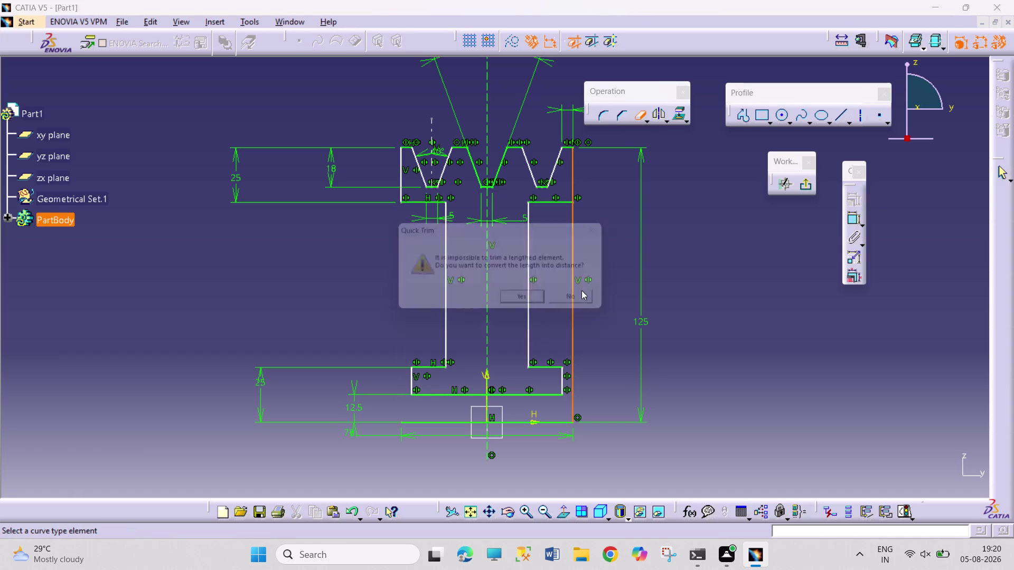
click(527, 297)
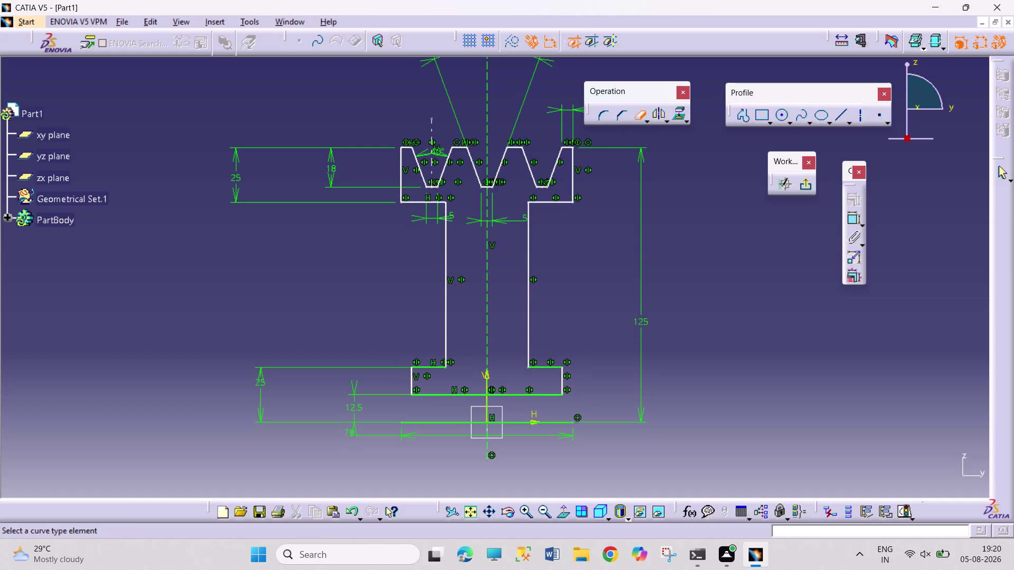
click(637, 118)
click(776, 288)
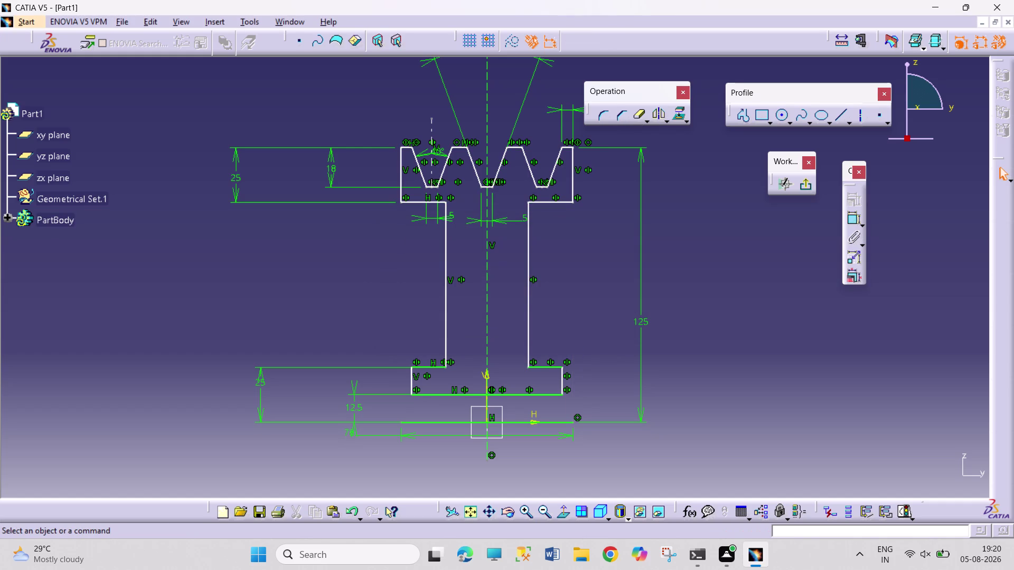
click(854, 224)
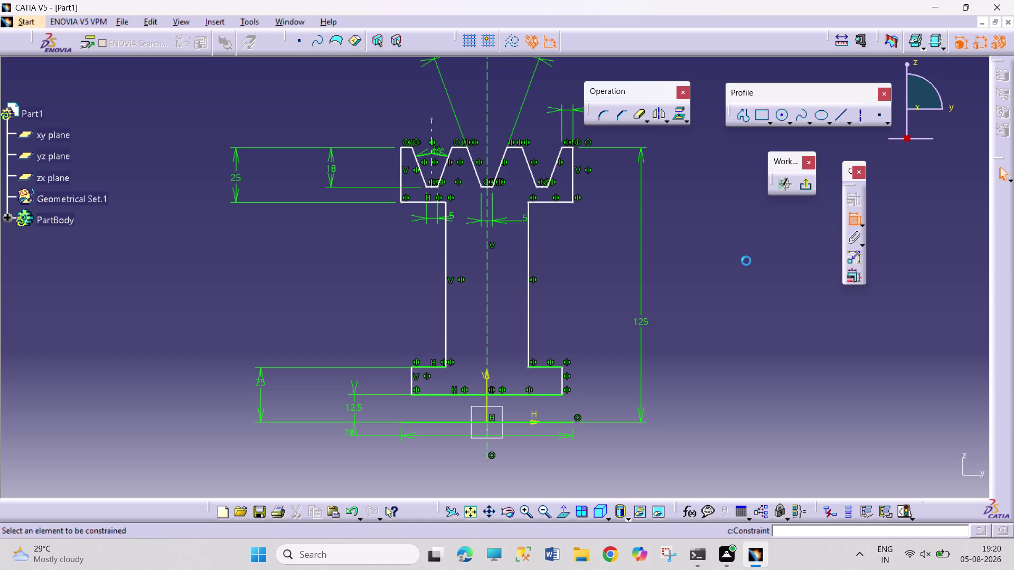
Dimension the web between its left and right edges as 22 mm.
click(447, 317)
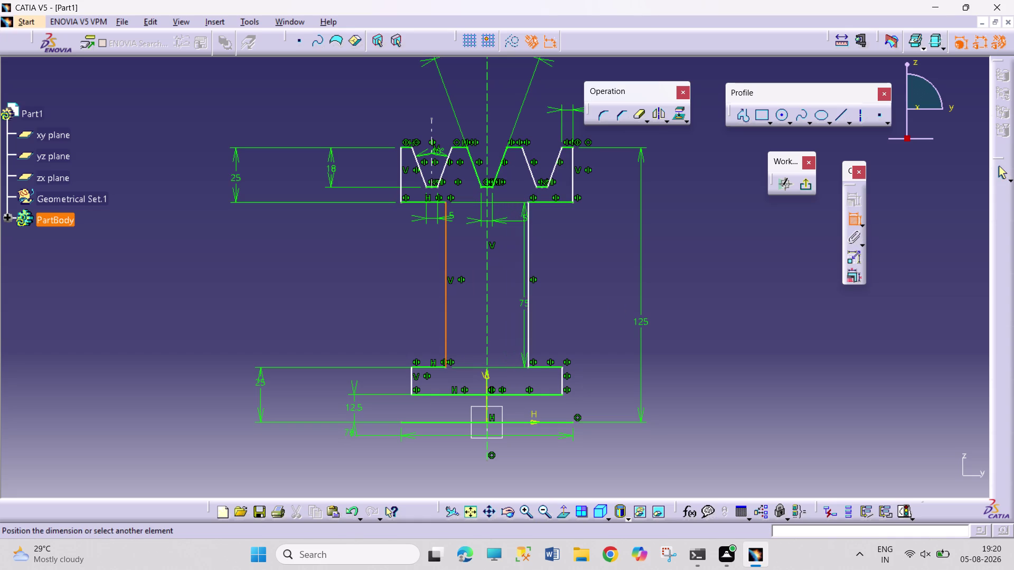
click(526, 306)
click(586, 303)
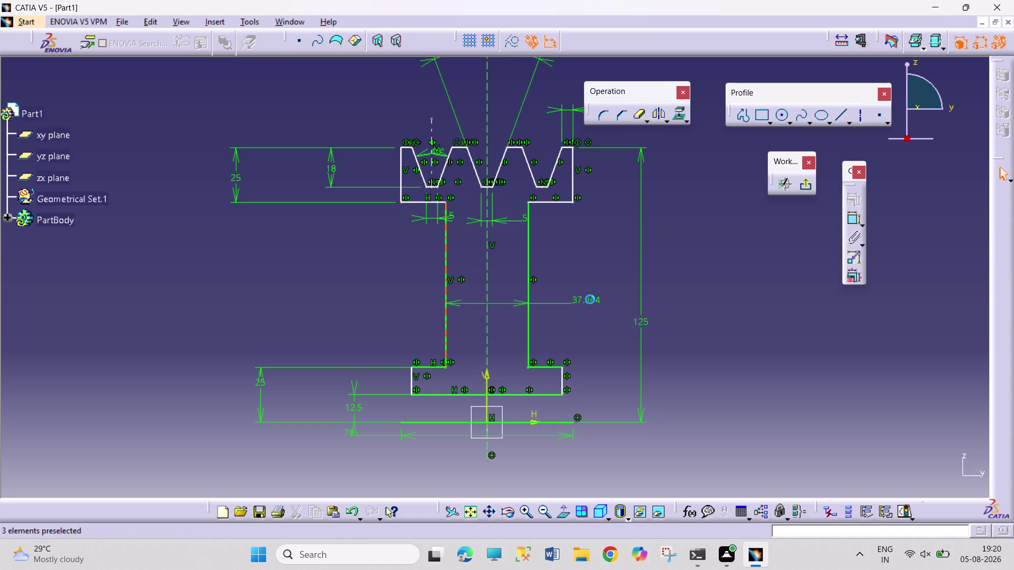
double_click(590, 298)
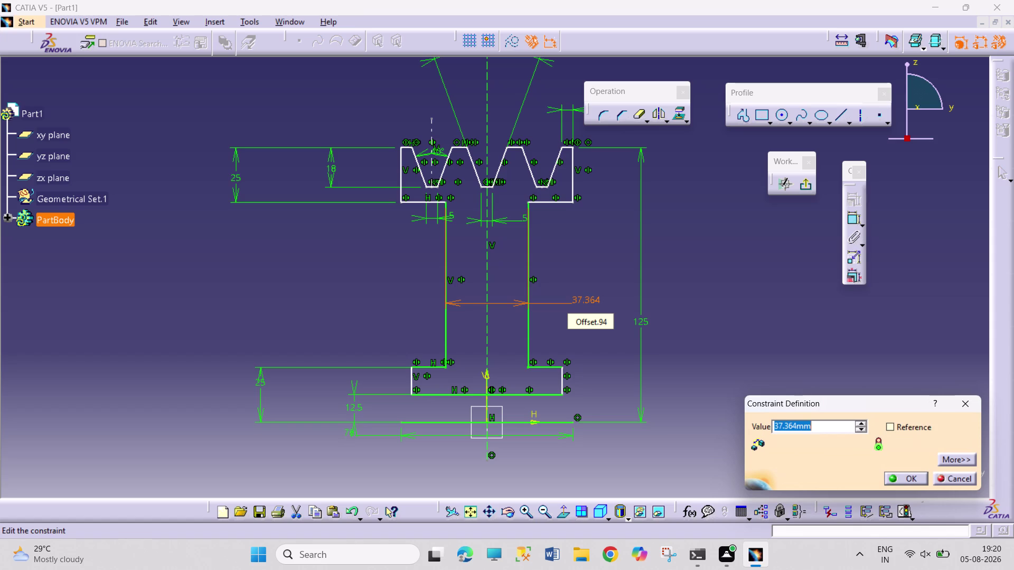
text(22)
key(Return)
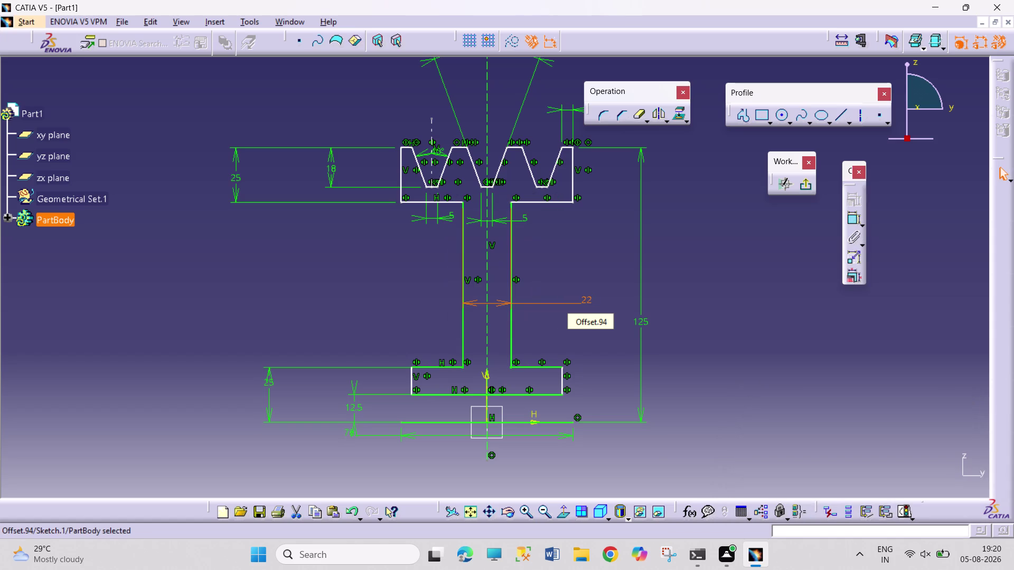
click(624, 291)
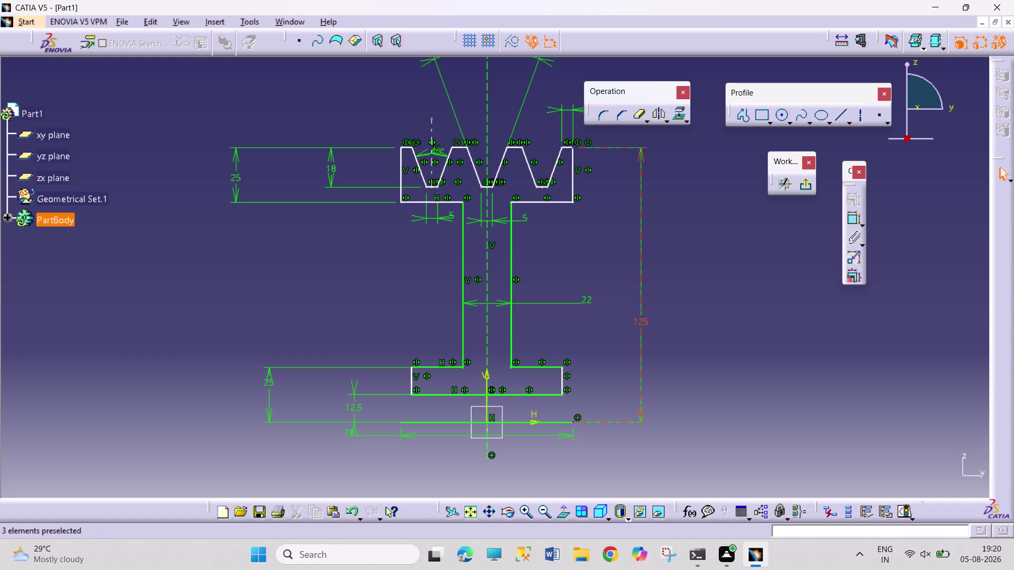
Dimension the hub between its left and right sides as 70 mm.
click(858, 215)
click(410, 384)
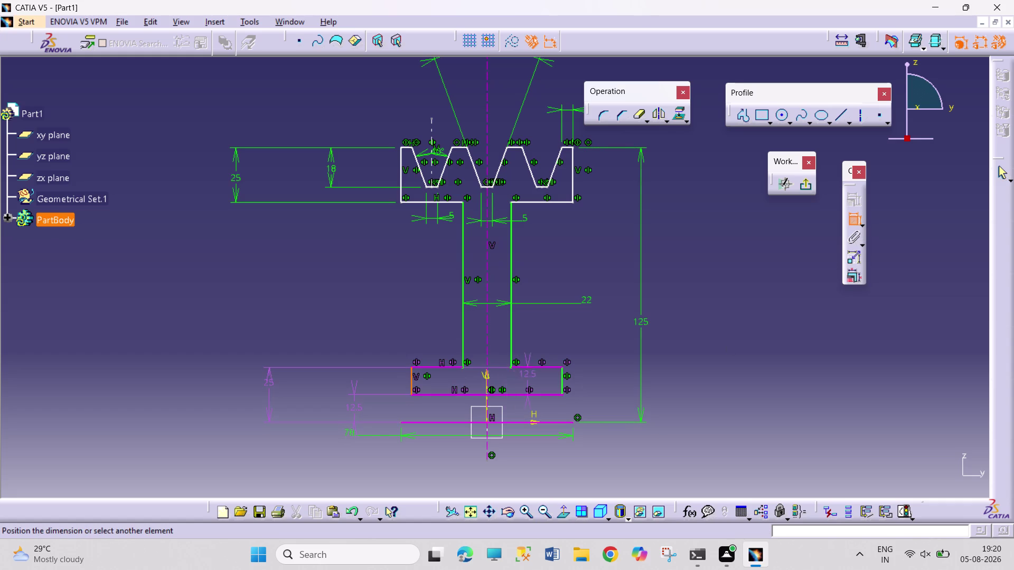
click(561, 378)
click(597, 381)
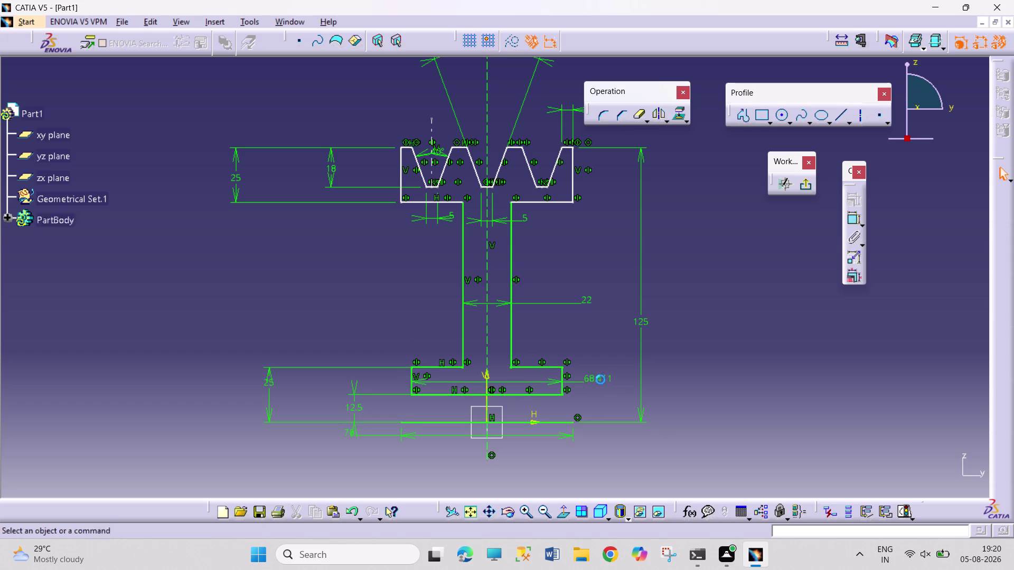
double_click(601, 379)
text(7)
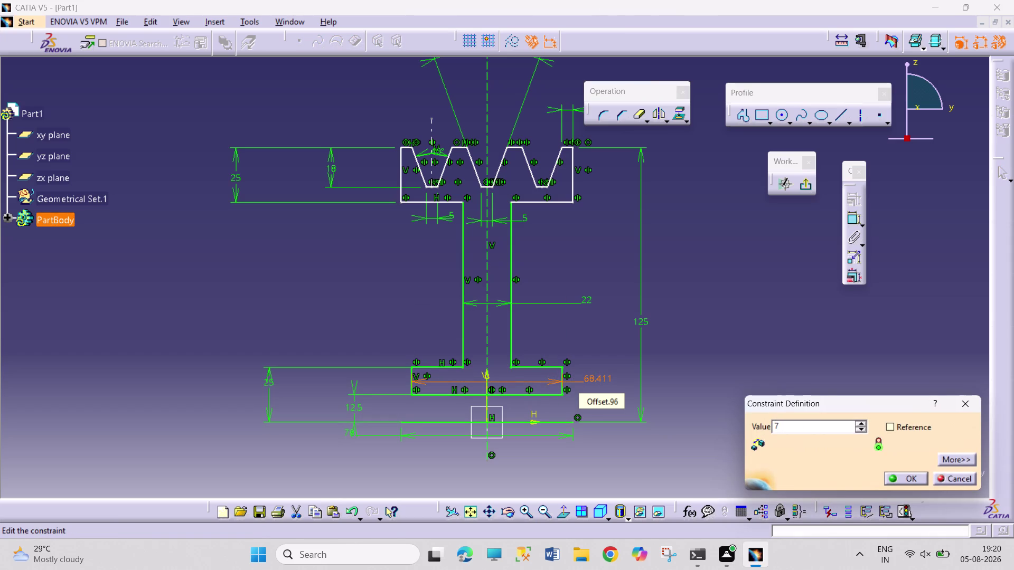
text(0)
key(Return)
click(756, 305)
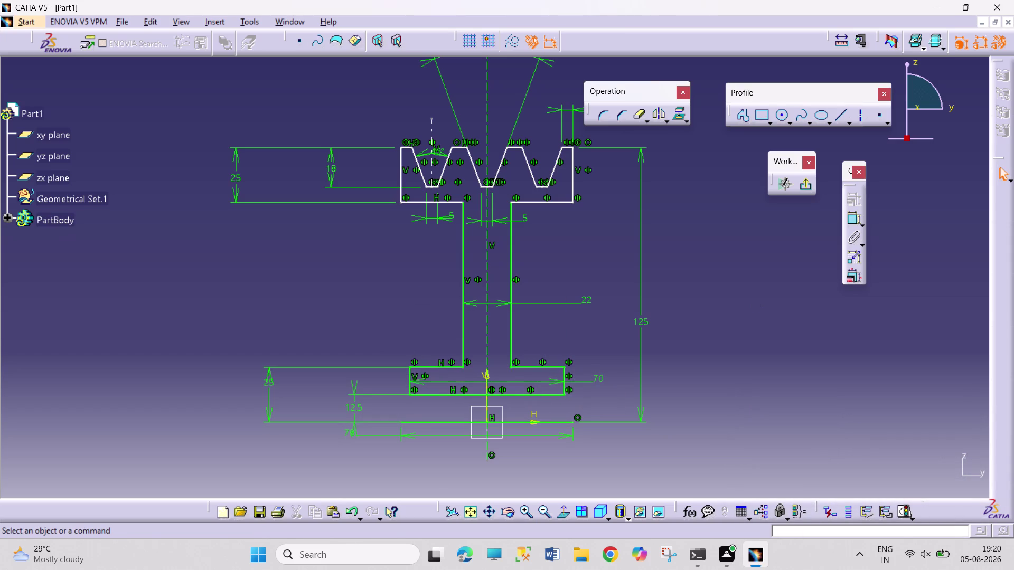
click(849, 215)
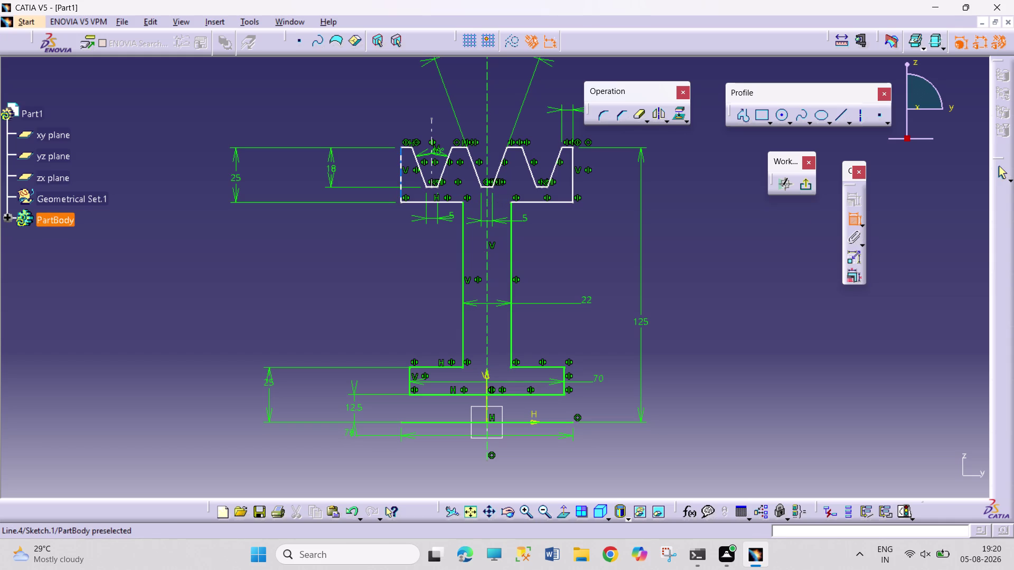
Dimension the rim width between its left and right edges as 78.
click(403, 181)
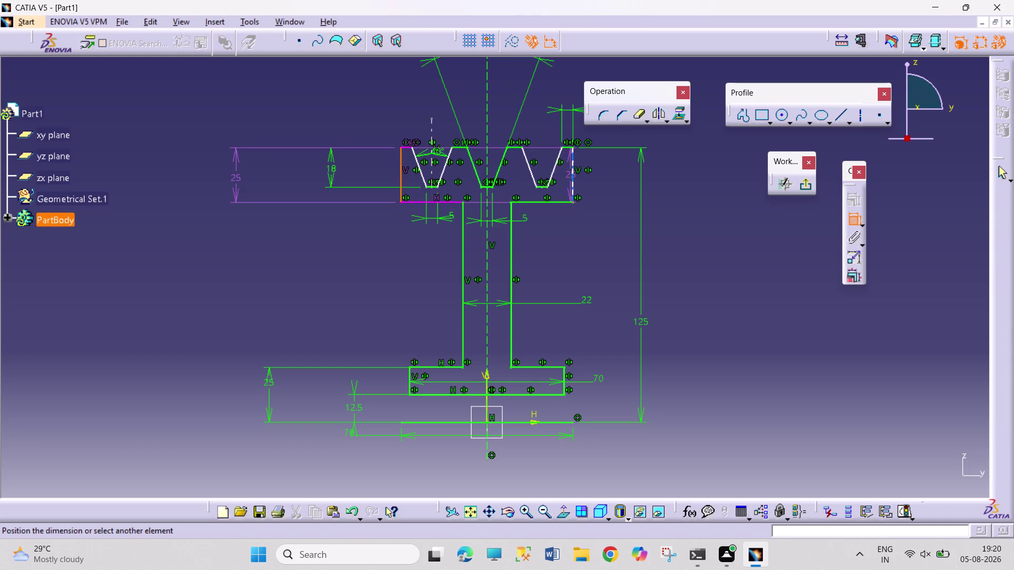
click(571, 178)
click(619, 183)
click(716, 267)
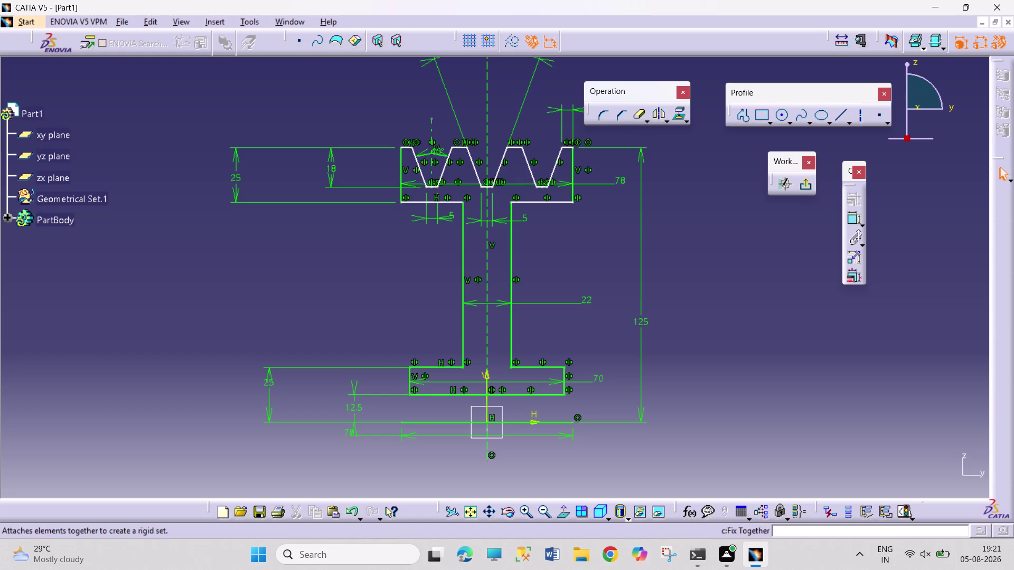
drag(856, 219, 851, 221)
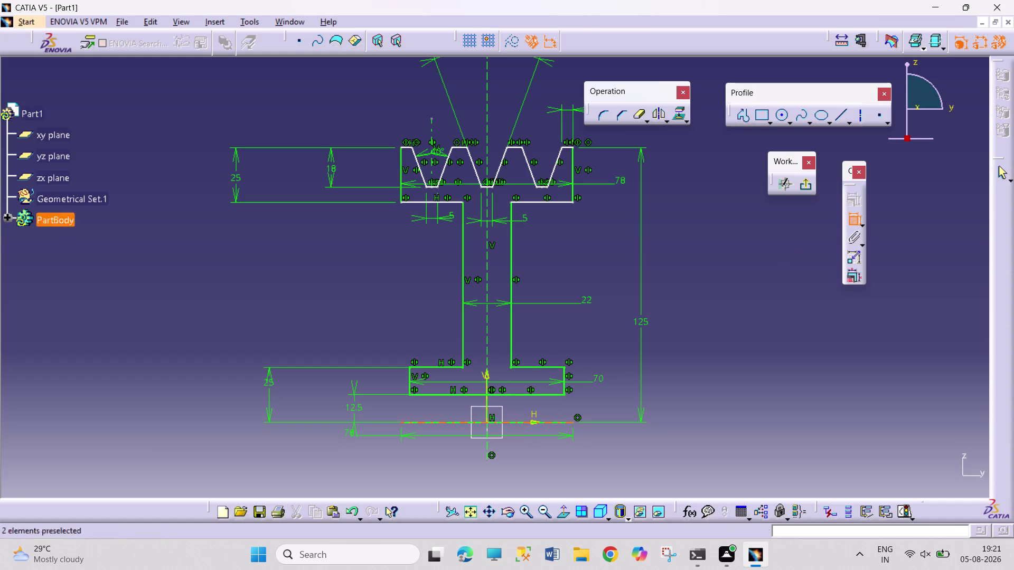
Dimension the rim underside 100 from the horizontal axis.
click(517, 421)
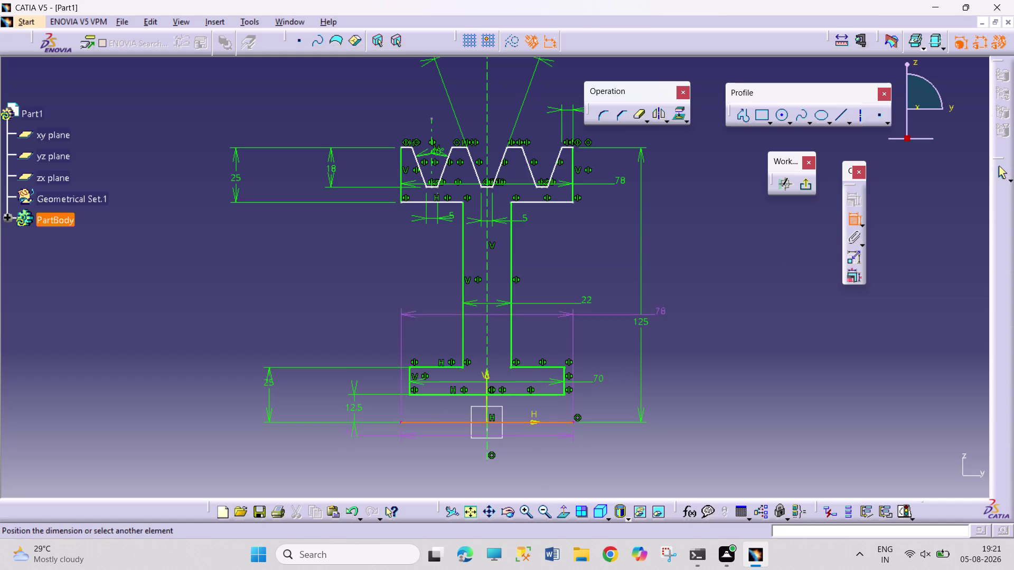
click(563, 199)
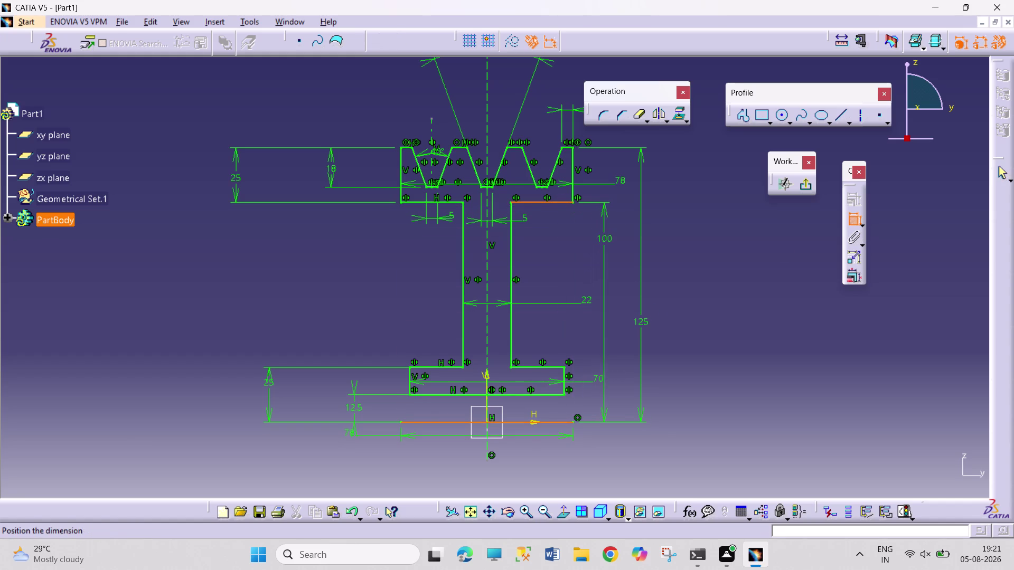
click(606, 246)
click(687, 263)
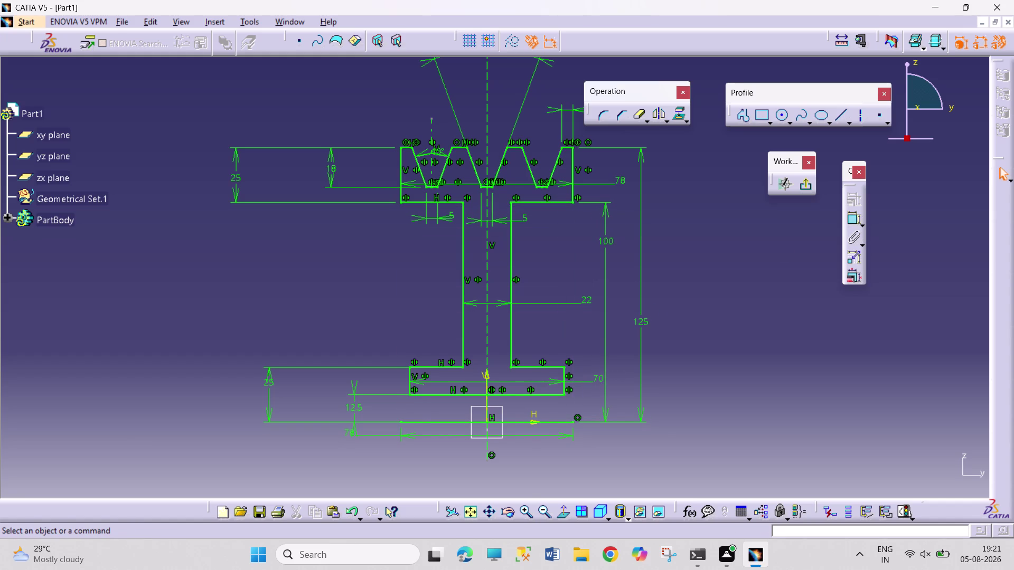
Delete the long horizontal line under the hub.
right_click(513, 422)
click(549, 388)
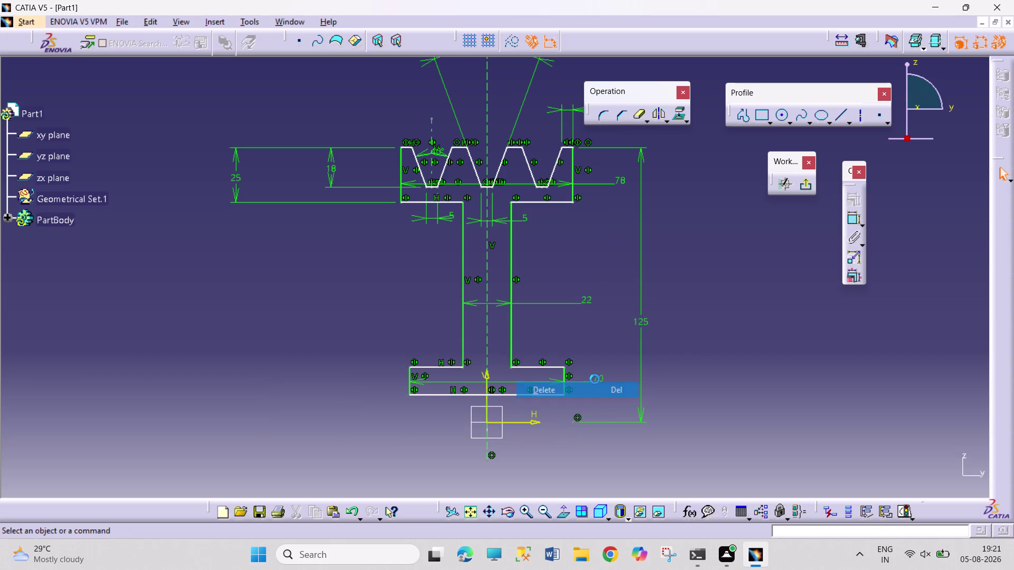
click(703, 345)
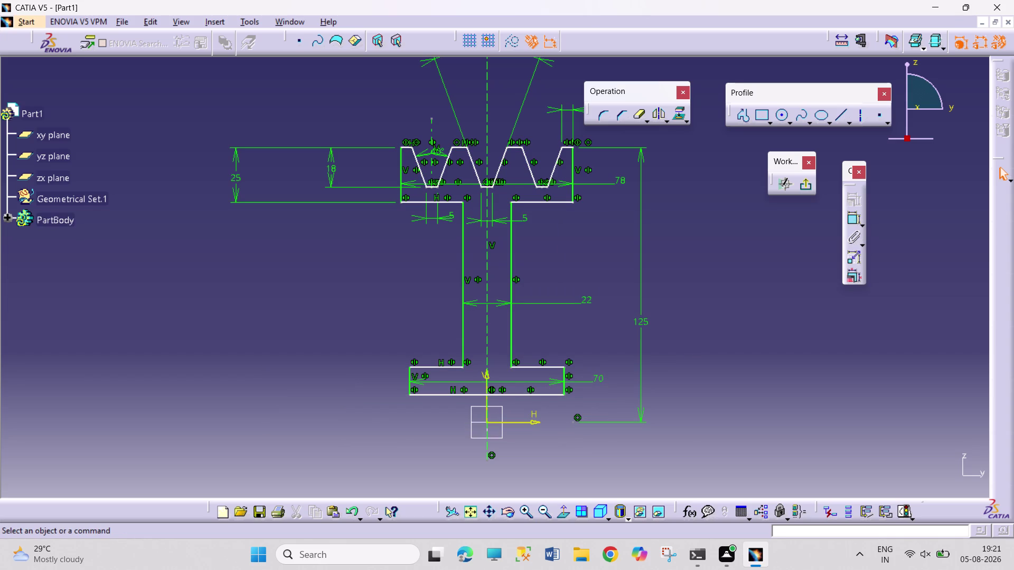
click(846, 217)
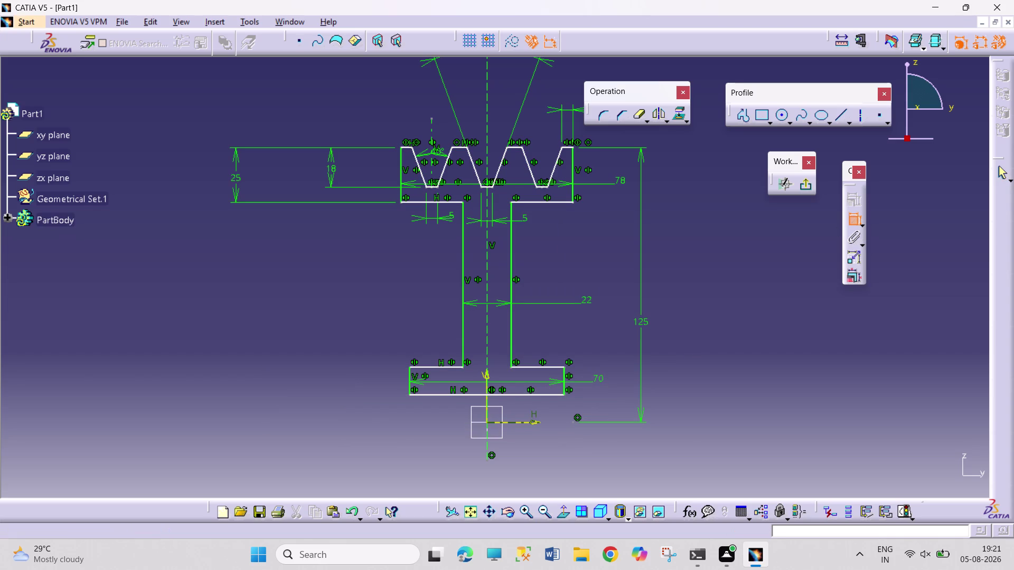
Re-dimension the rim underside's height from the horizontal axis.
click(532, 421)
click(452, 200)
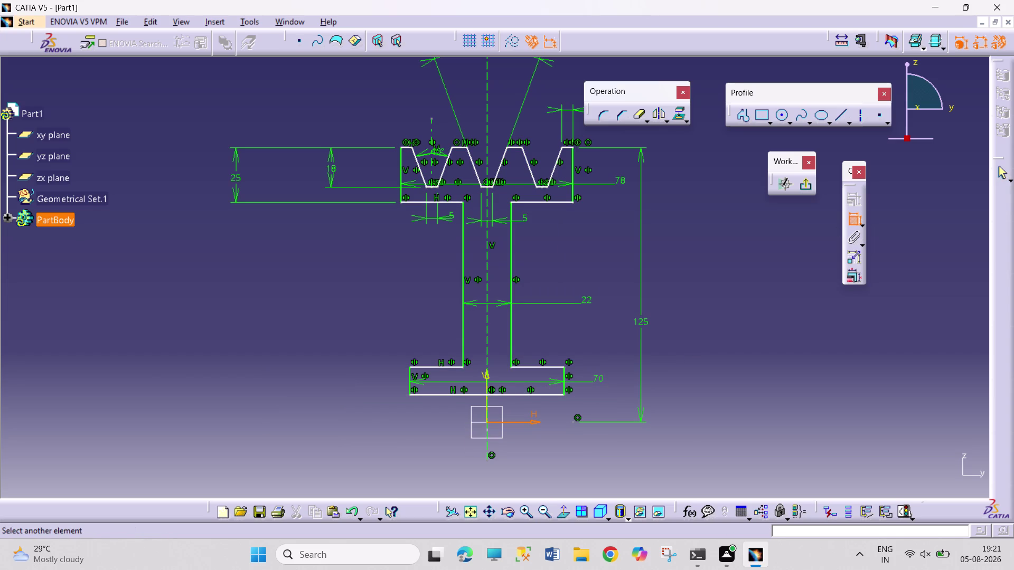
click(451, 203)
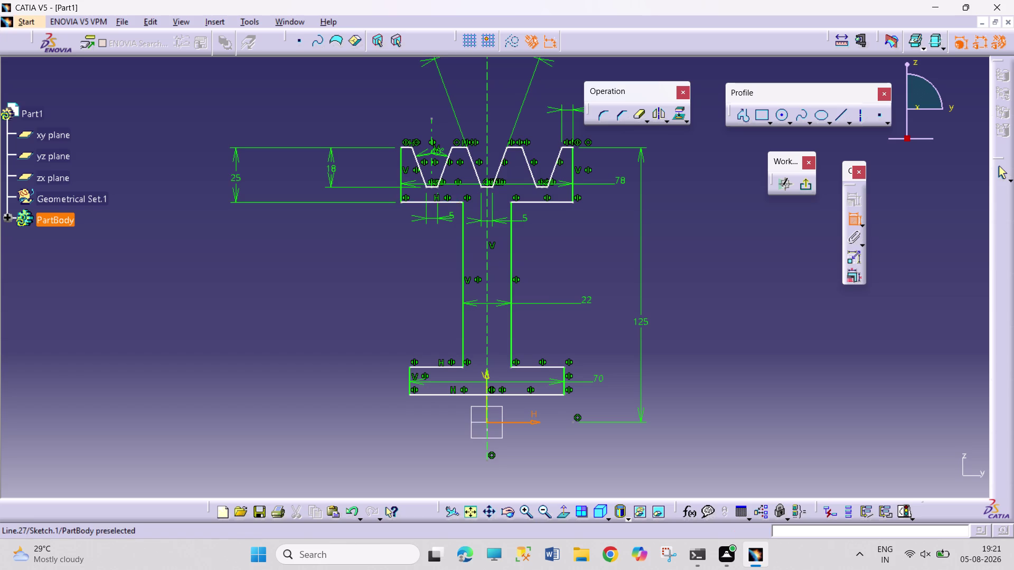
click(347, 258)
click(408, 263)
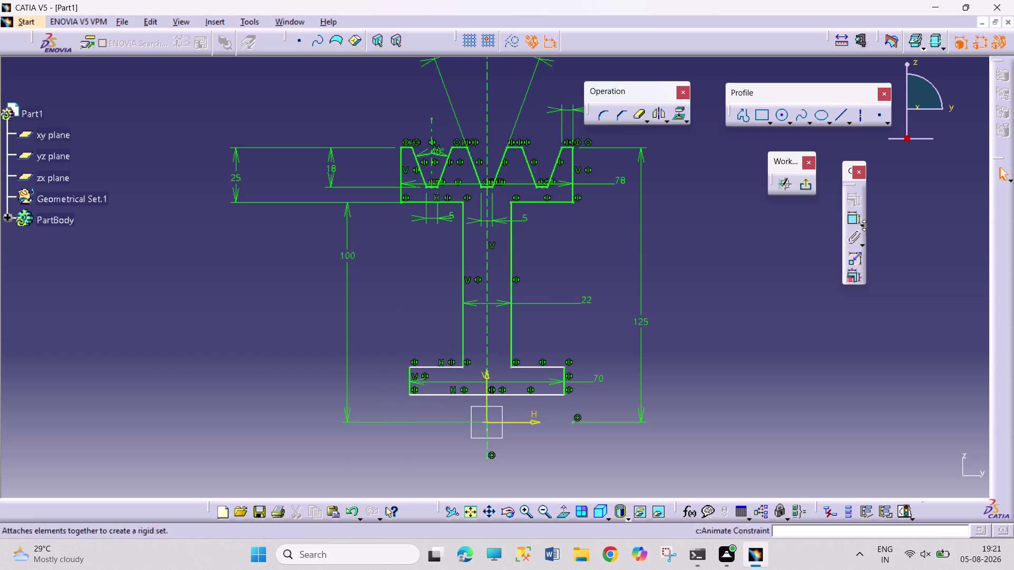
Dimension the hub bottom offset from the axis and a 25 hub height.
click(853, 213)
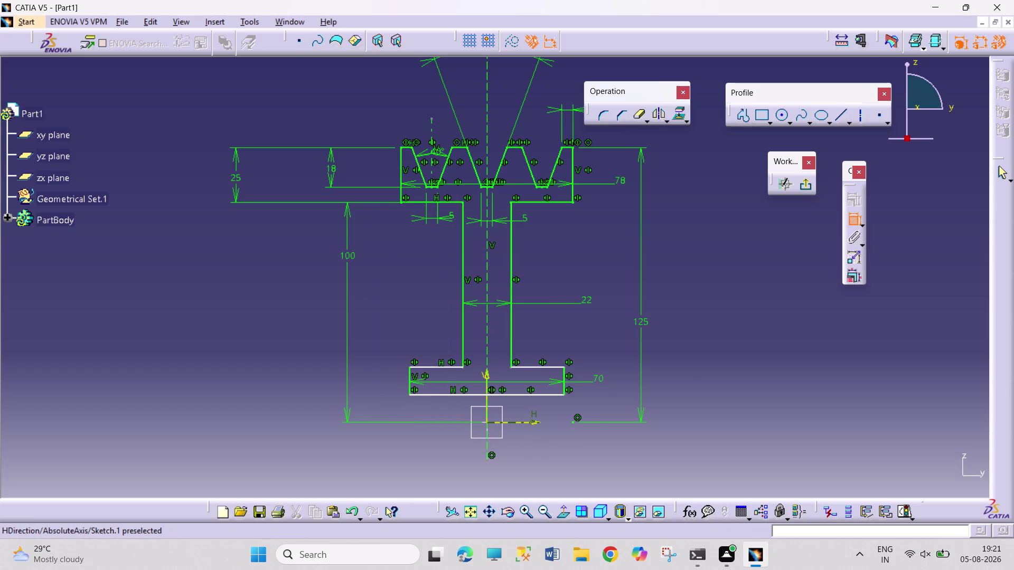
drag(526, 420, 531, 419)
click(552, 394)
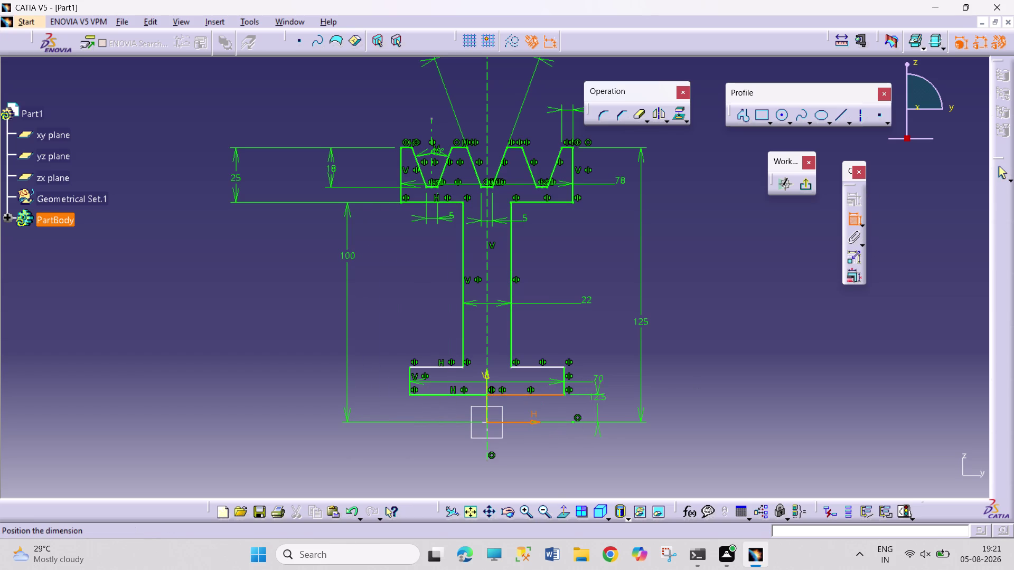
click(606, 411)
click(856, 222)
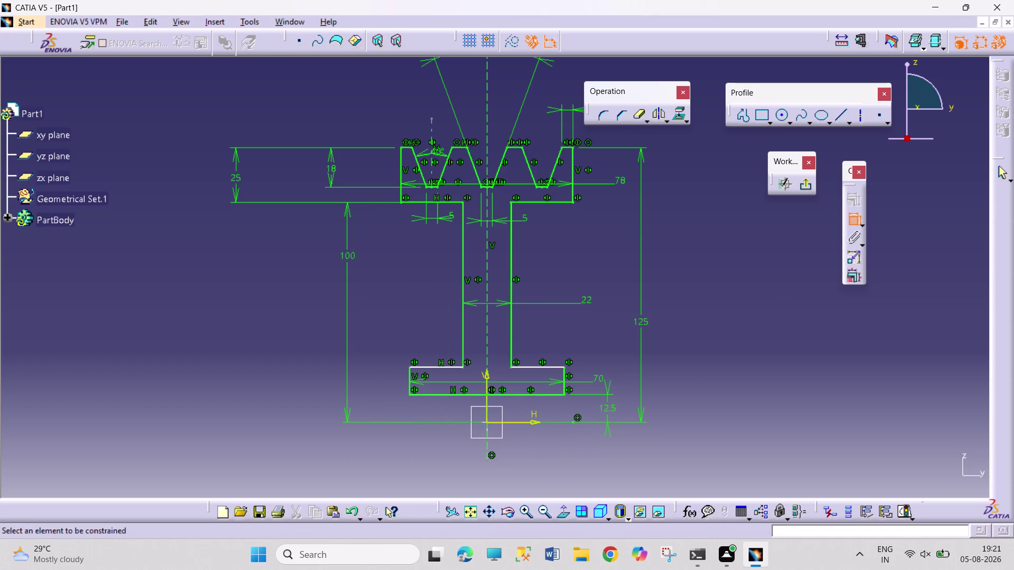
click(527, 423)
click(553, 367)
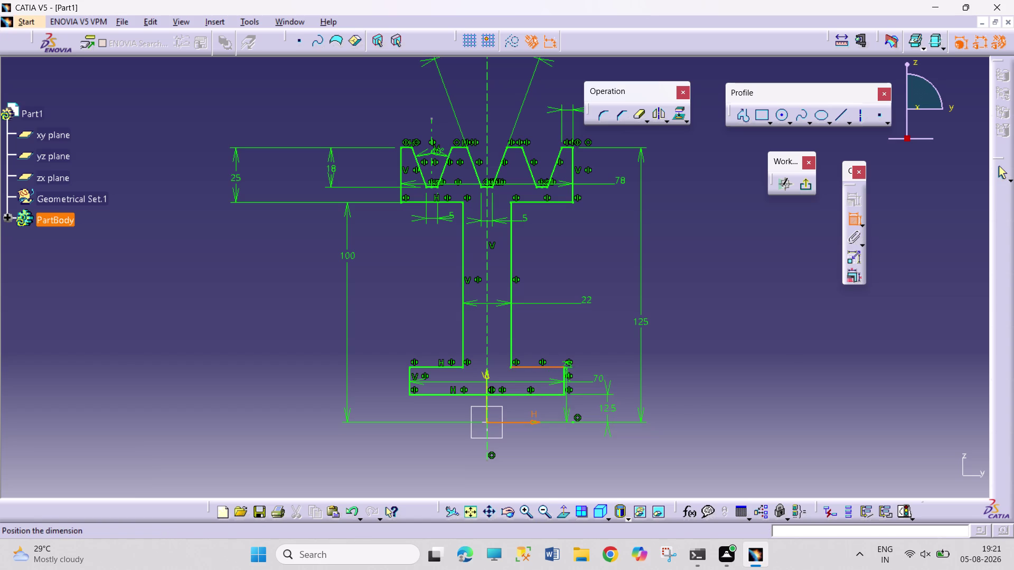
click(703, 370)
drag(703, 370, 705, 401)
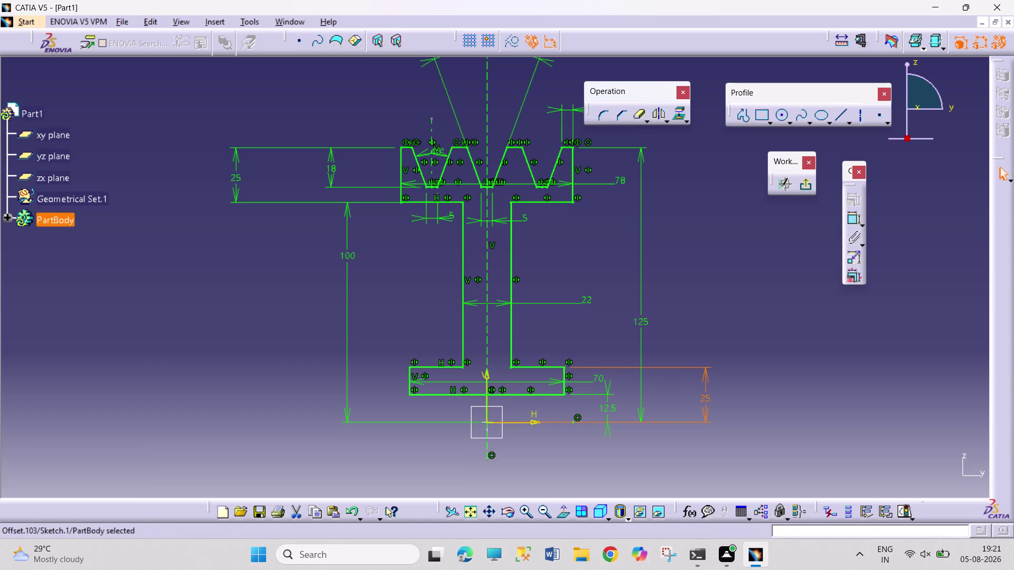
drag(705, 402, 705, 400)
click(773, 376)
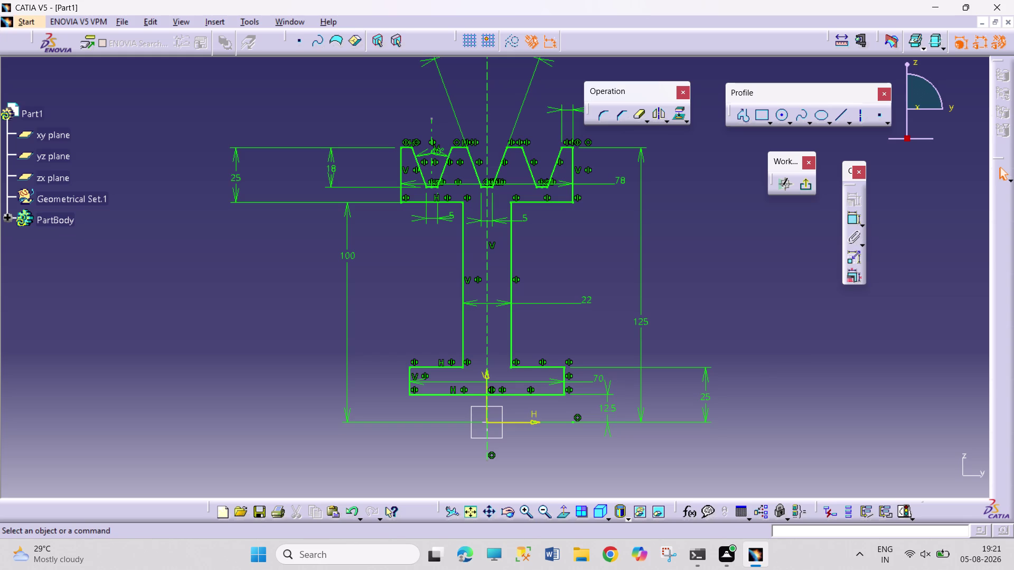
Start the Shaft revolve and acknowledge the In Work Object warning.
click(774, 332)
click(806, 186)
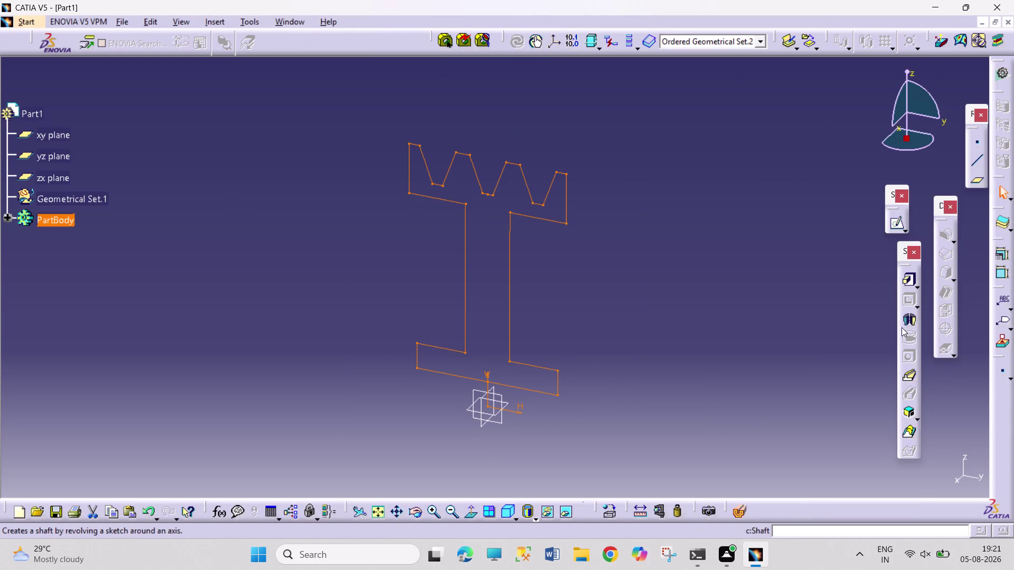
click(909, 322)
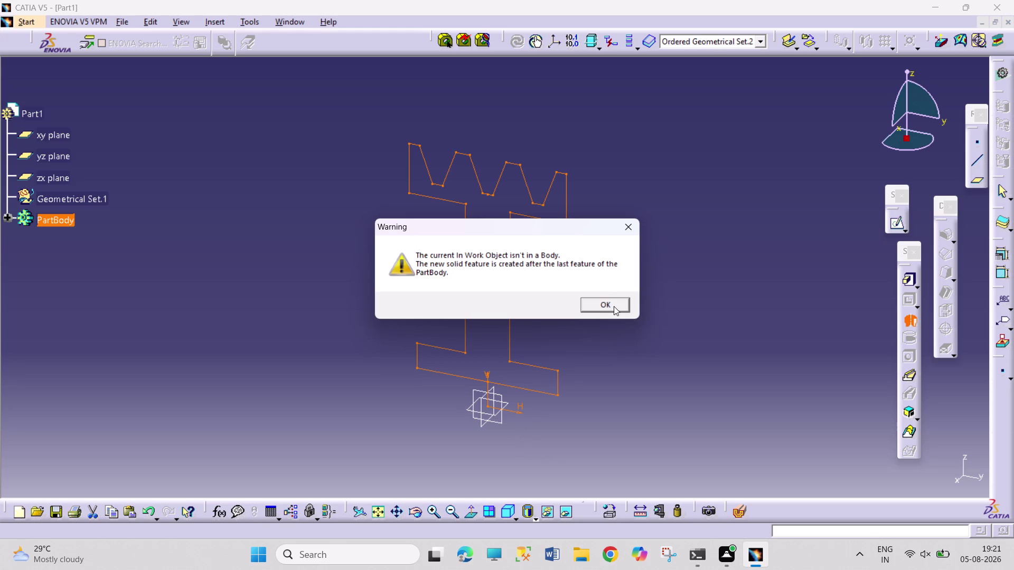
click(613, 306)
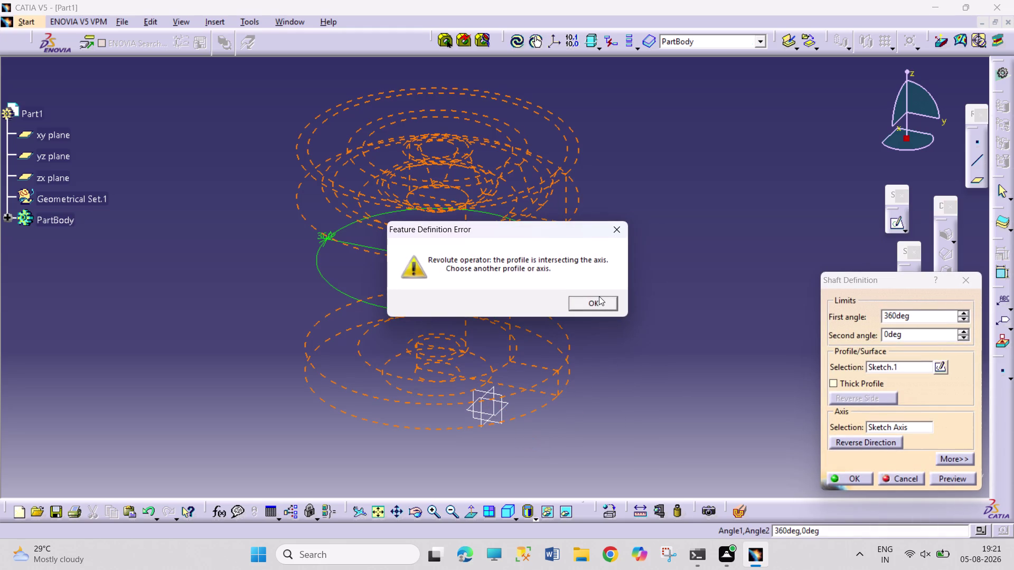
Dismiss the axis-intersection error, select the sketch H axis, and confirm the shaft.
click(601, 300)
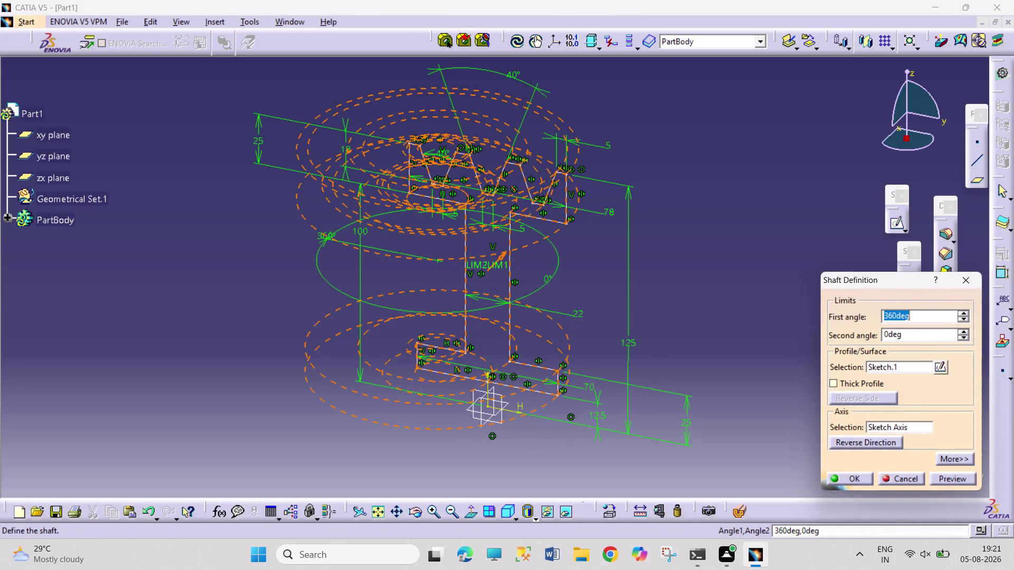
click(887, 426)
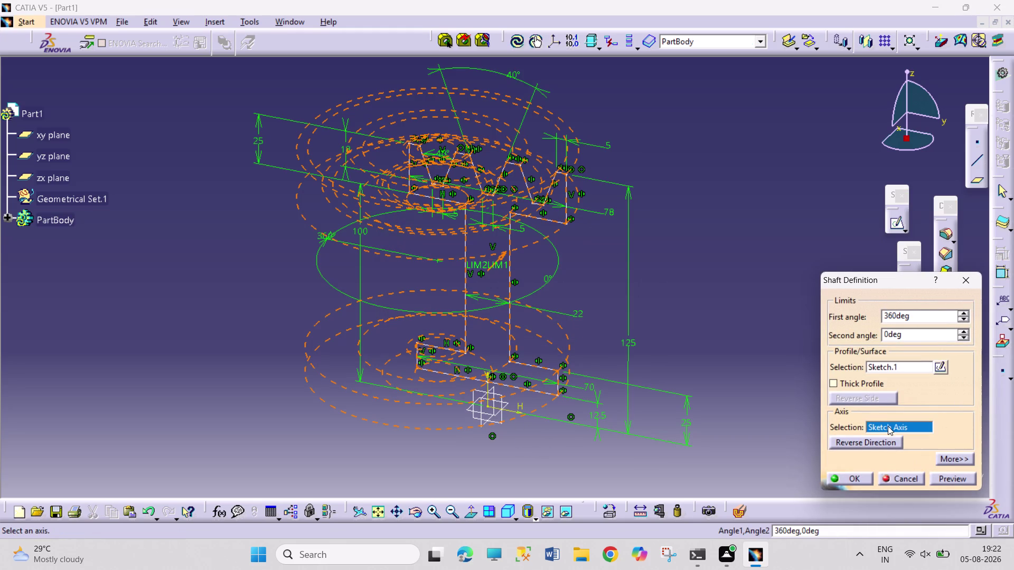
click(517, 408)
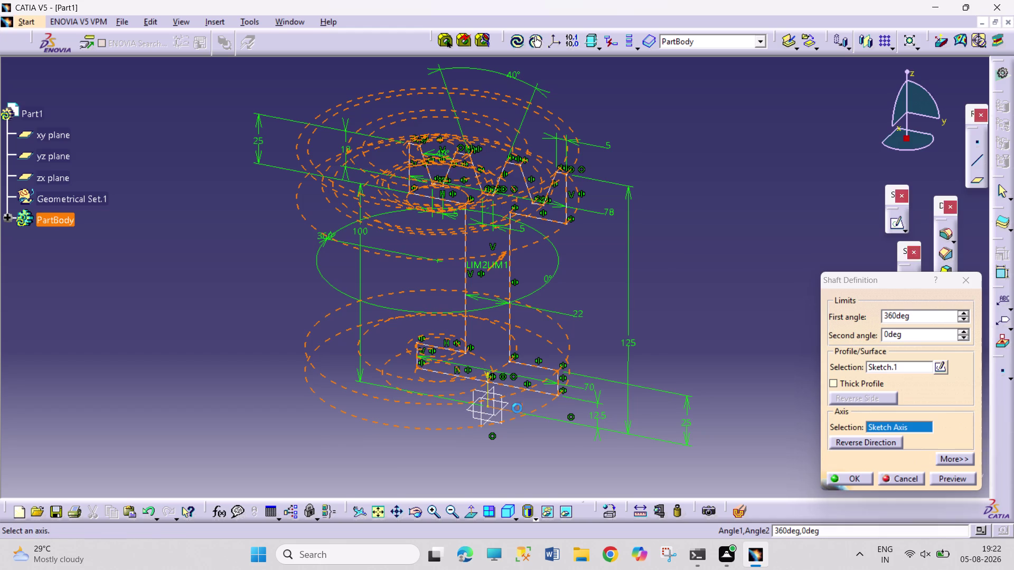
click(854, 481)
click(746, 319)
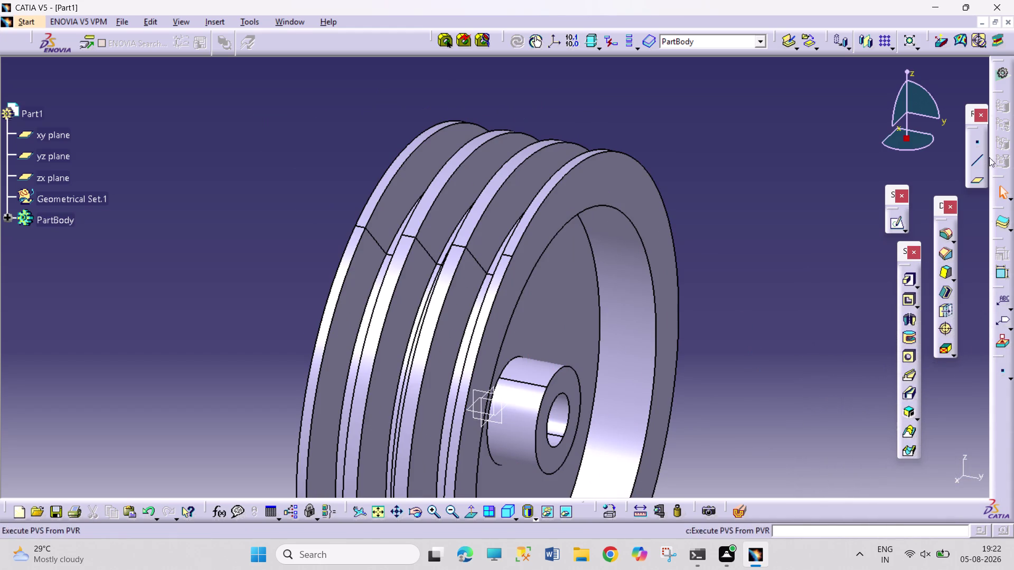
Orbit the pulley to the recessed web face and open a sketch on it.
click(415, 510)
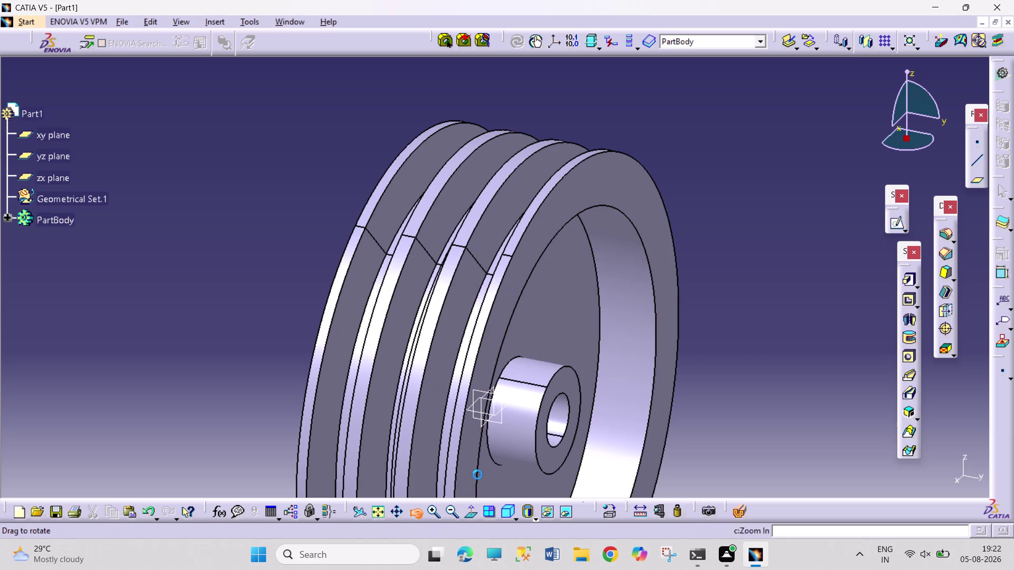
drag(708, 436, 467, 242)
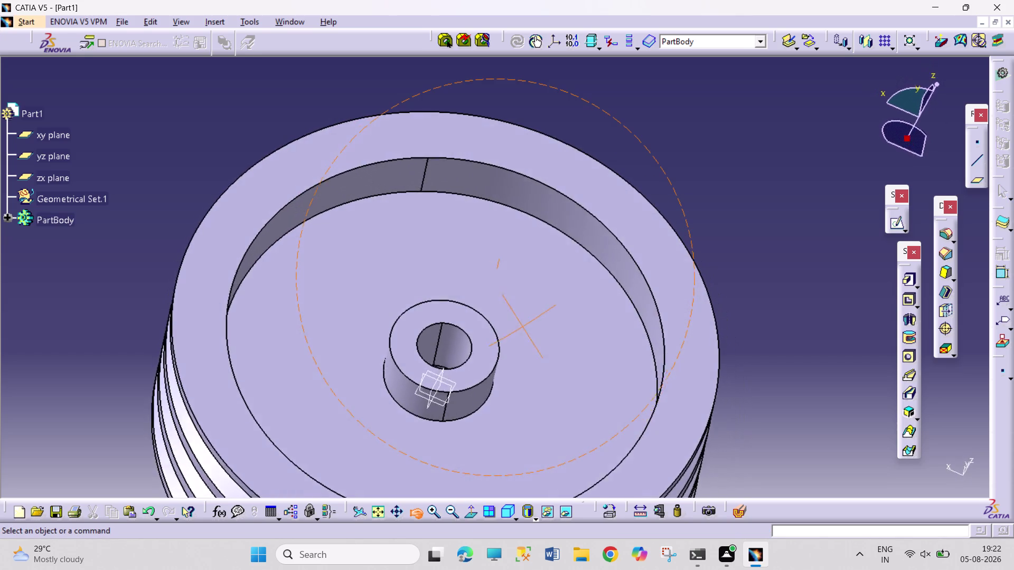
drag(467, 241, 744, 291)
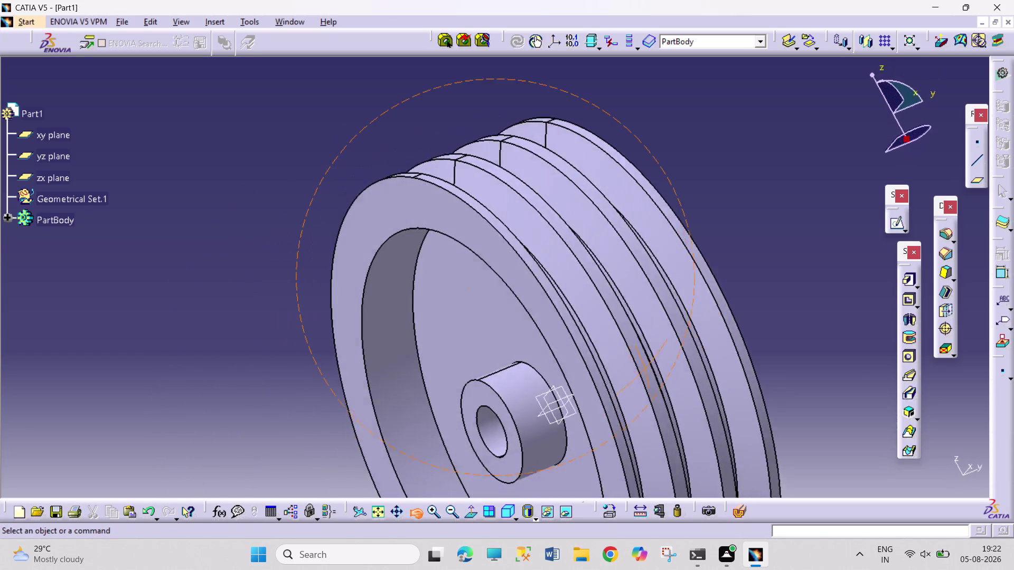
drag(744, 290, 495, 313)
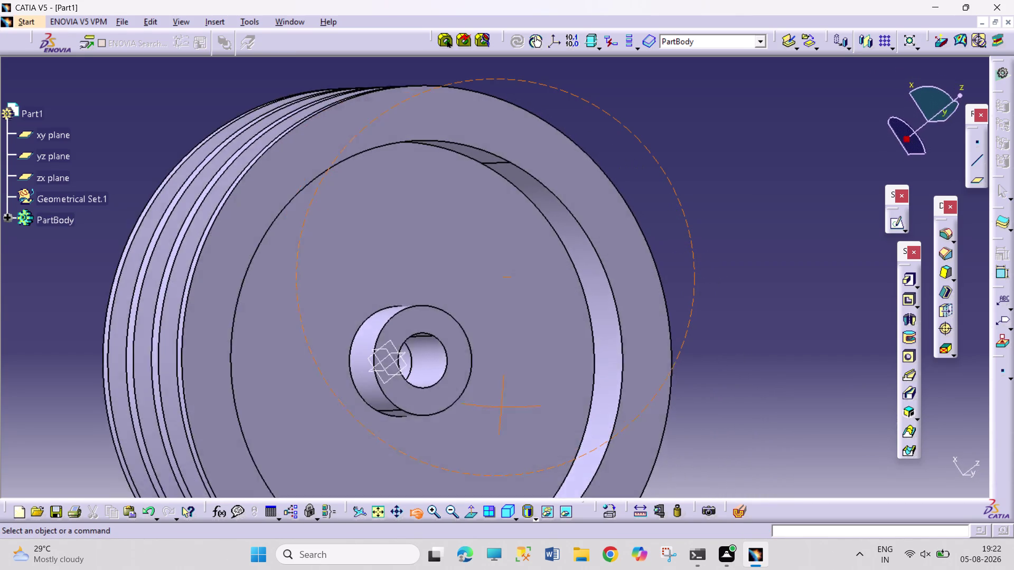
drag(495, 313, 503, 239)
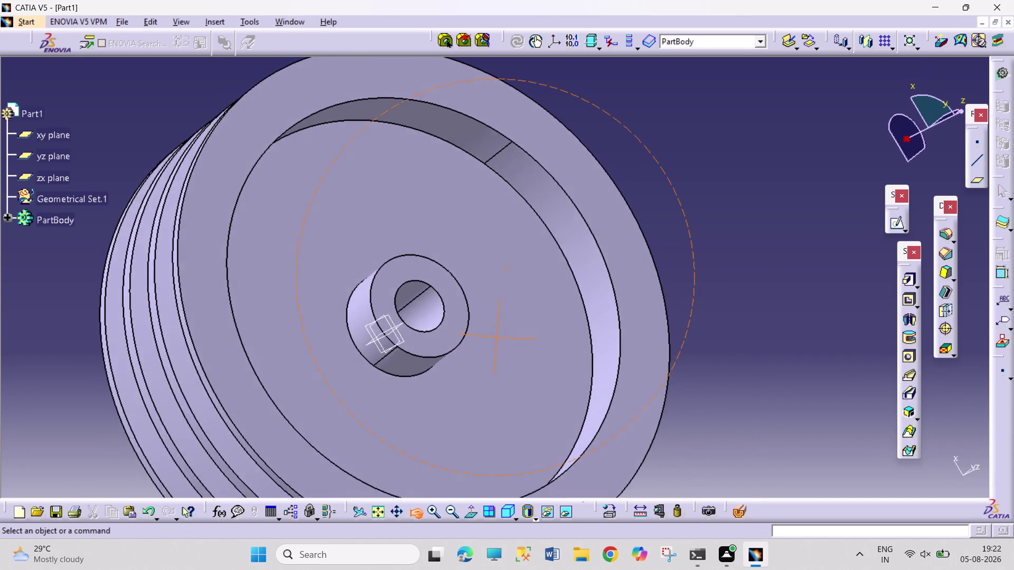
drag(503, 239, 464, 206)
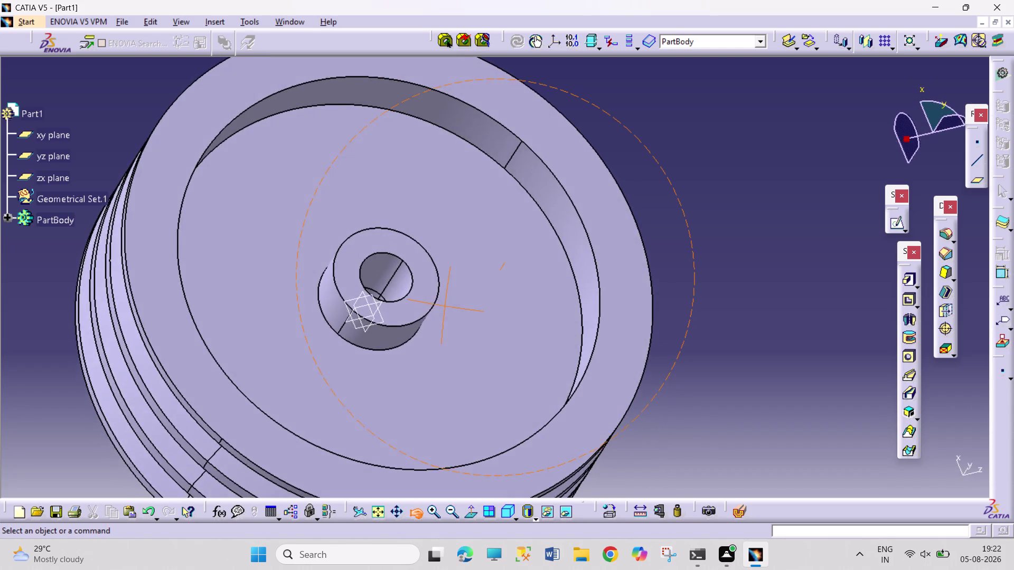
drag(465, 206, 489, 310)
click(466, 247)
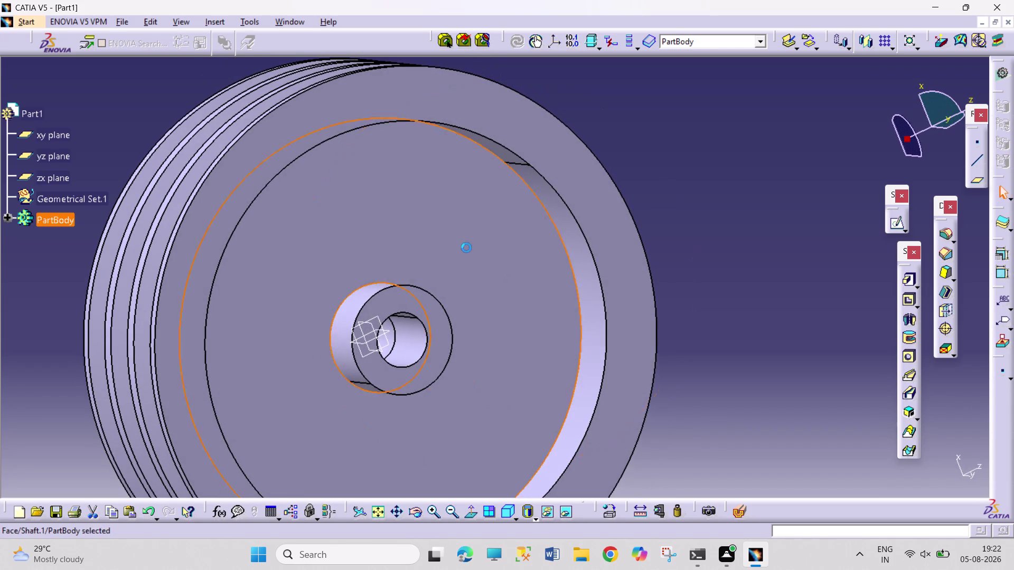
click(892, 223)
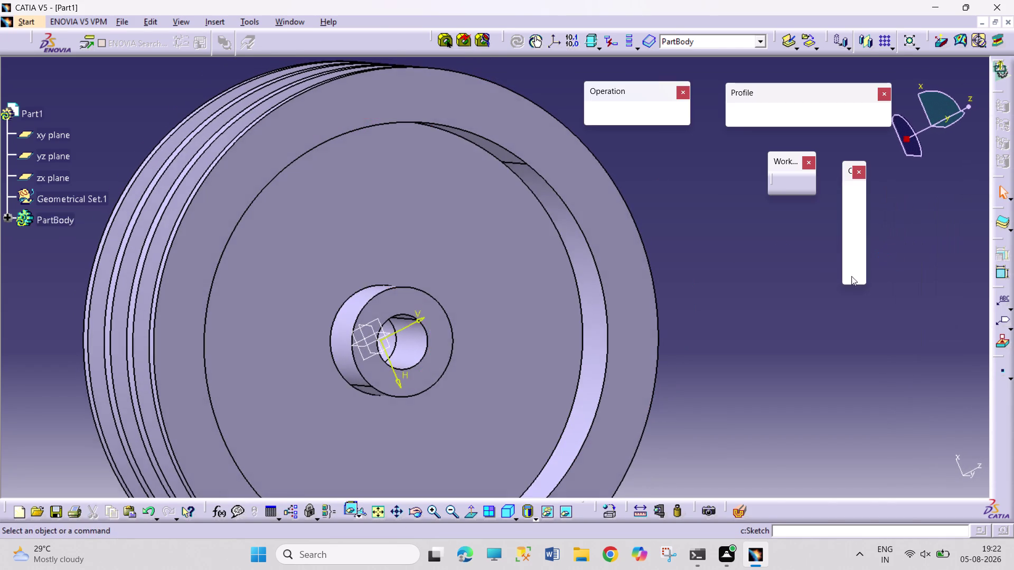
Draw a circle at the sketch origin and constrain its diameter to 125.
click(469, 514)
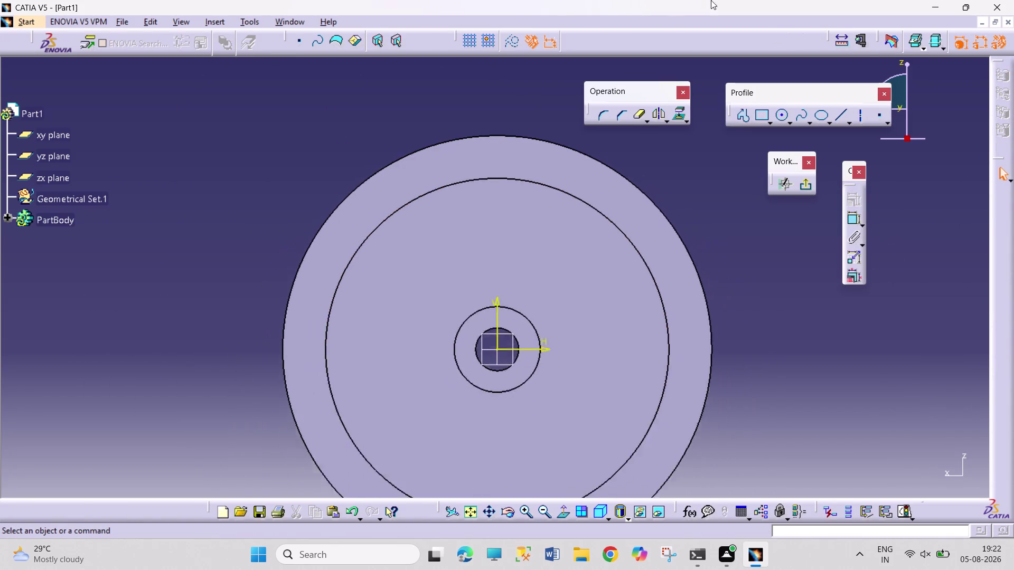
click(777, 116)
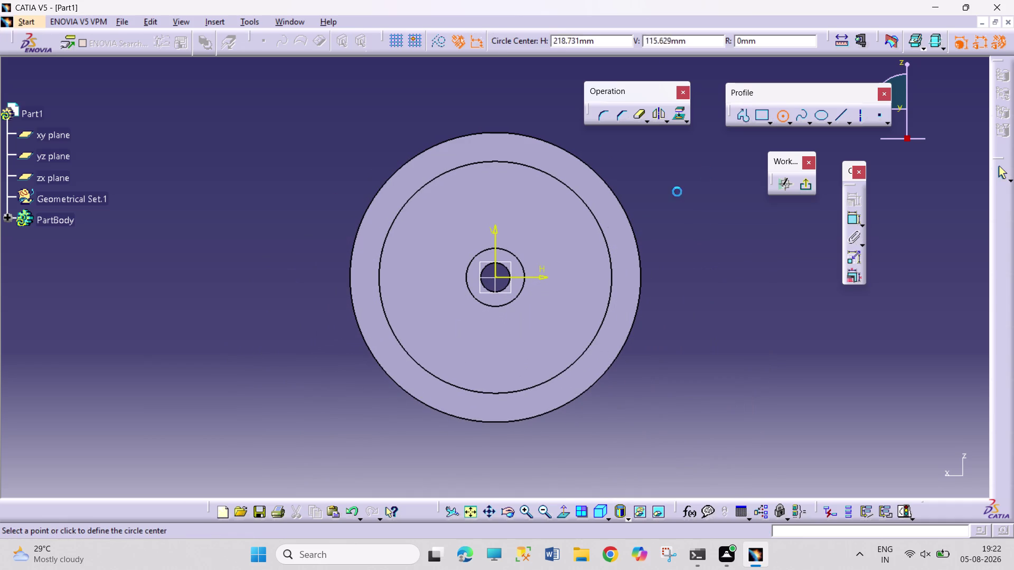
click(494, 278)
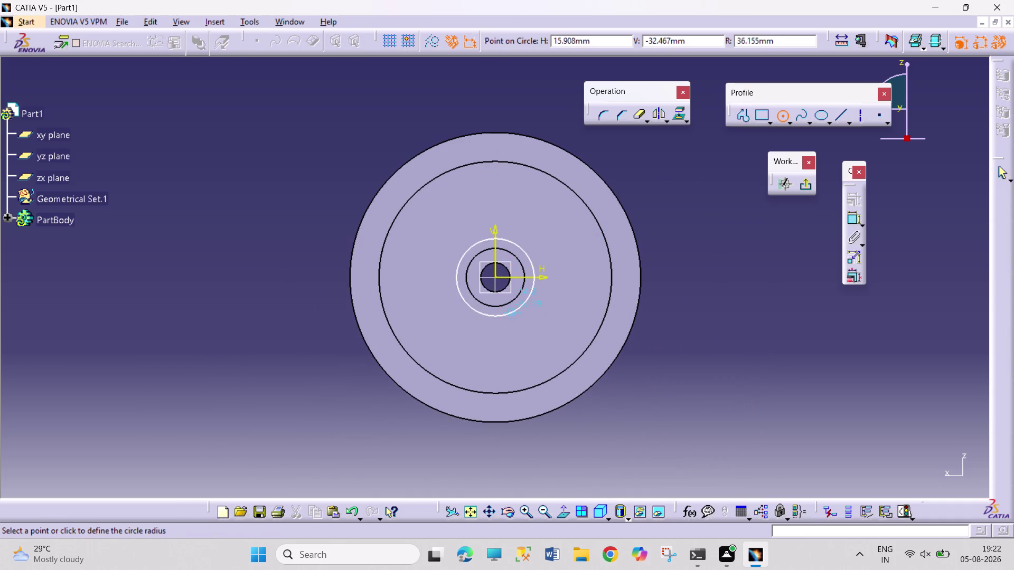
click(531, 348)
click(853, 218)
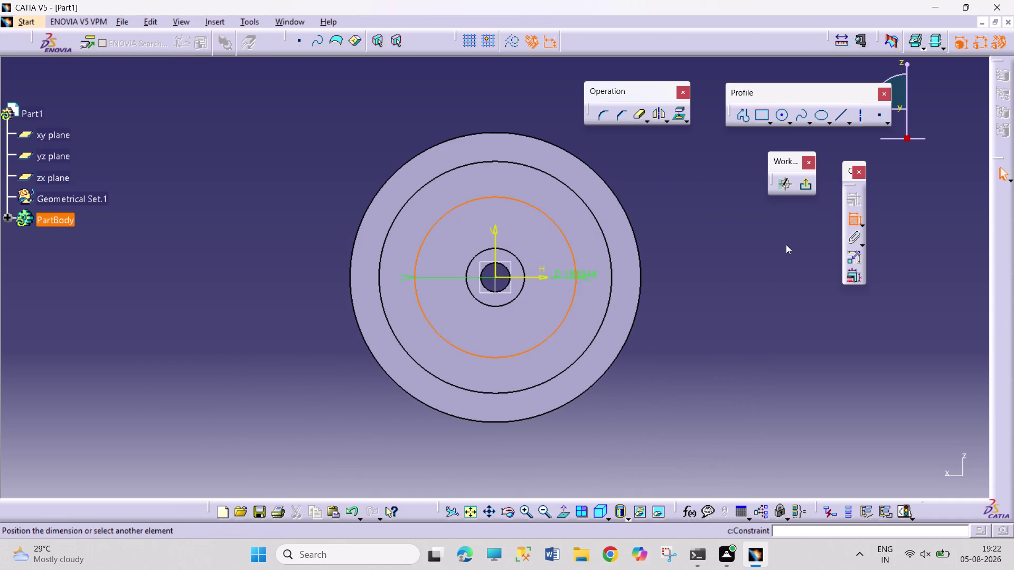
click(712, 262)
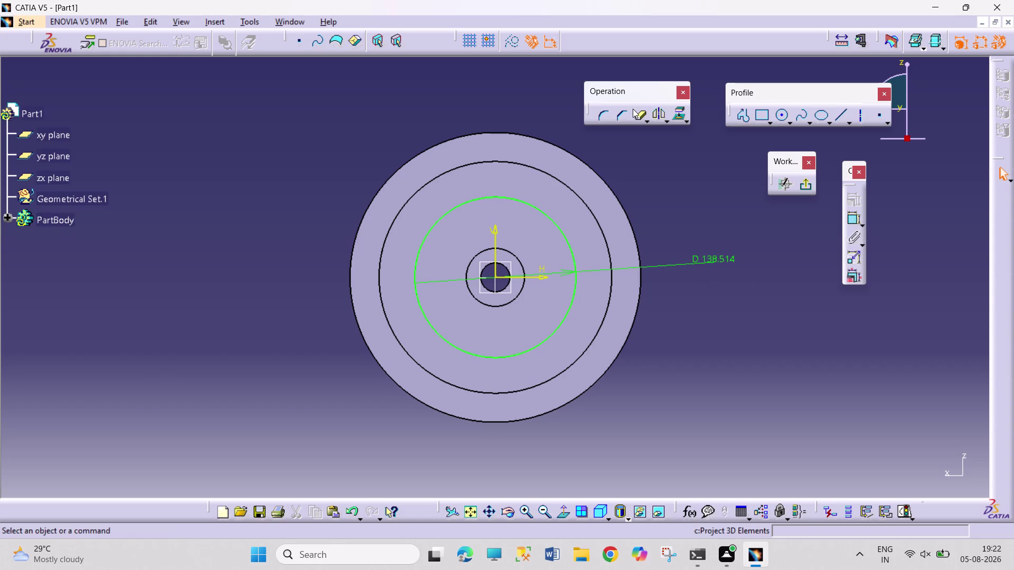
double_click(711, 259)
text(1)
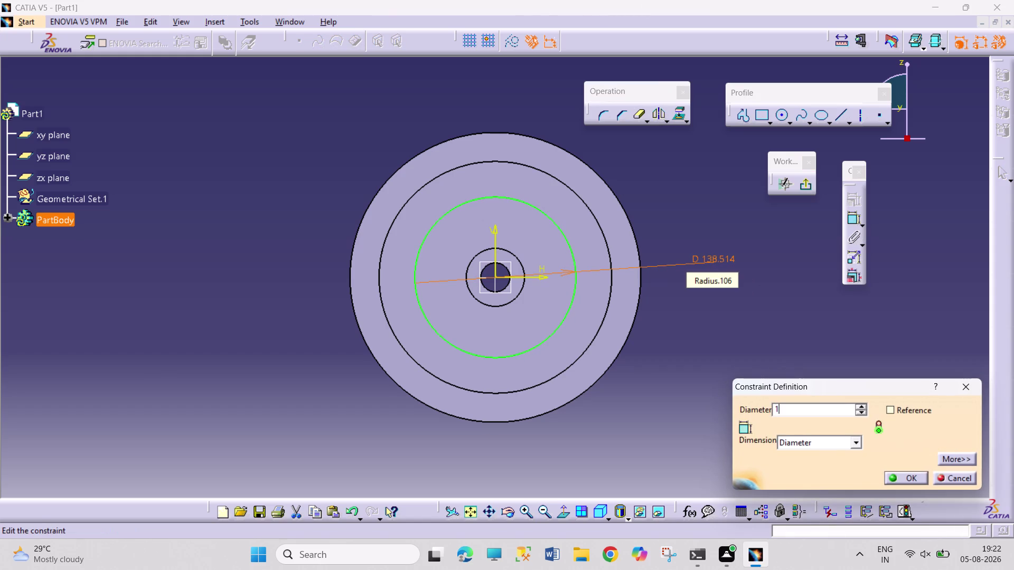
text(25)
key(Return)
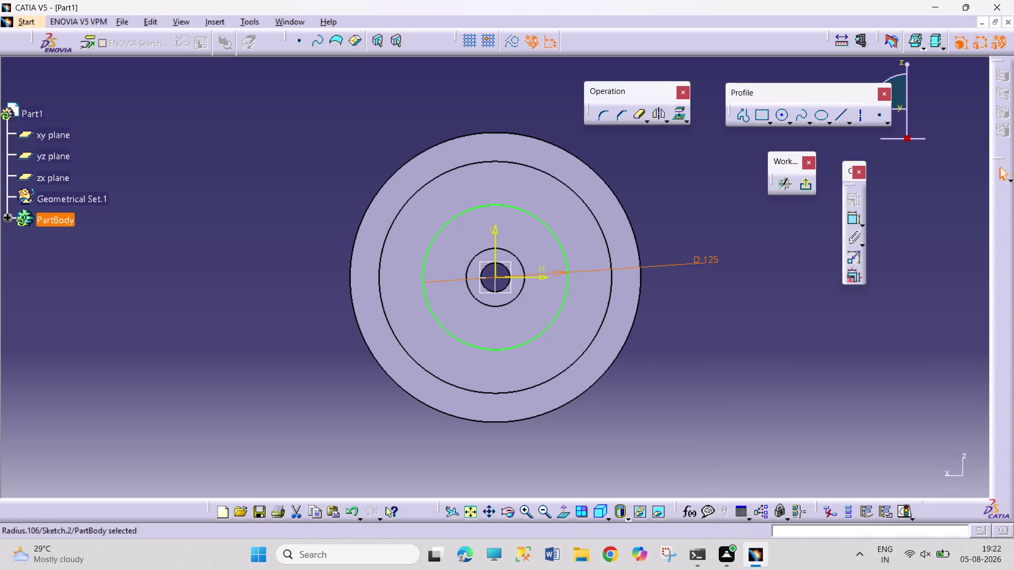
click(756, 385)
Draw a circle centred on the 125 circle's top point, diameter 36.
click(786, 116)
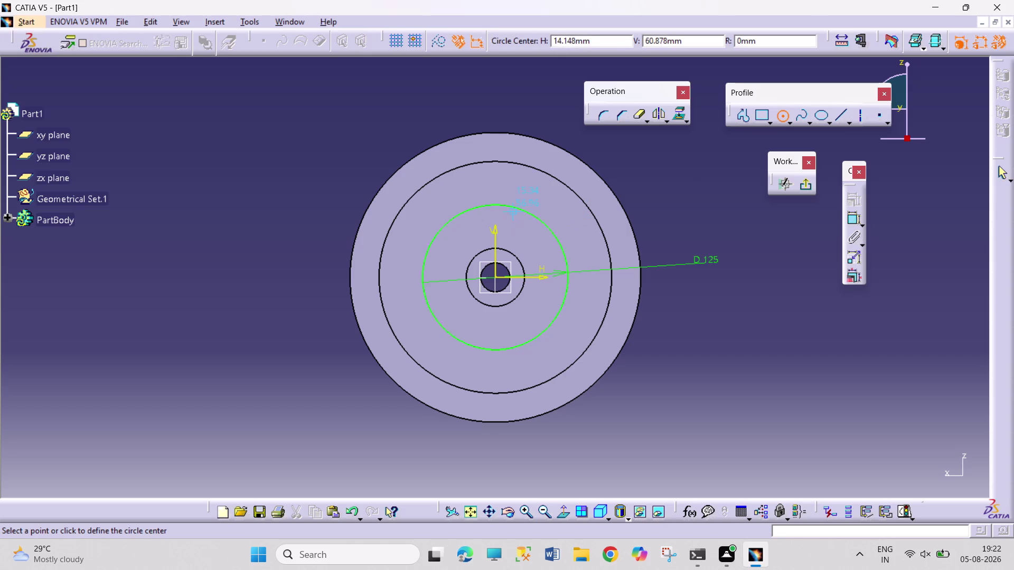
click(495, 206)
click(506, 215)
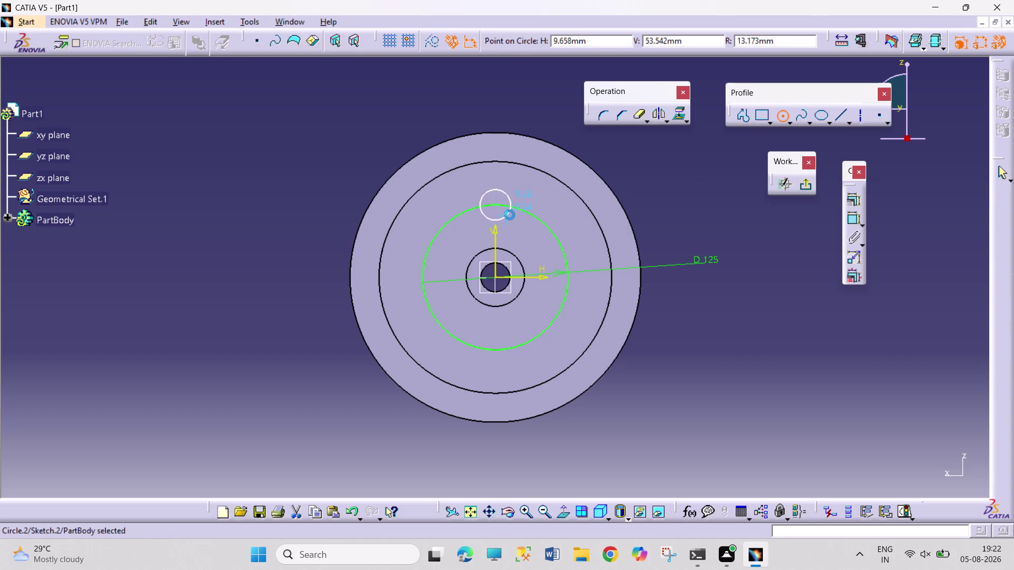
click(852, 221)
click(686, 171)
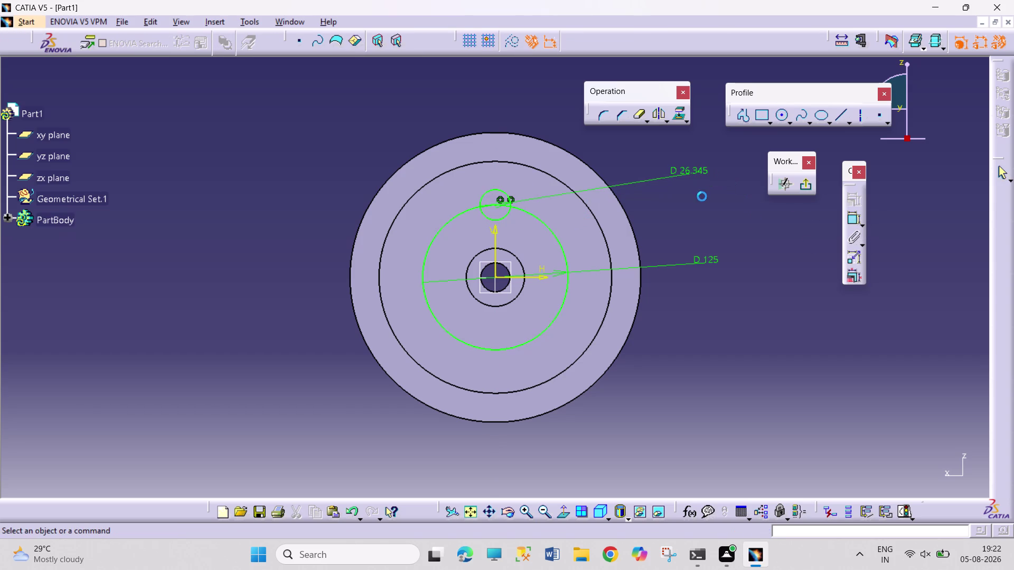
double_click(696, 167)
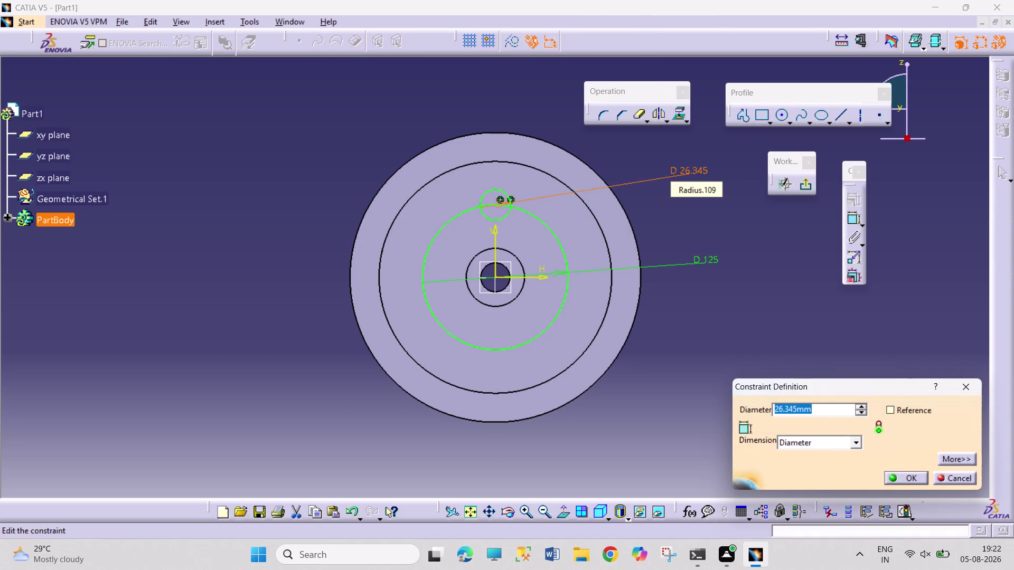
text(36)
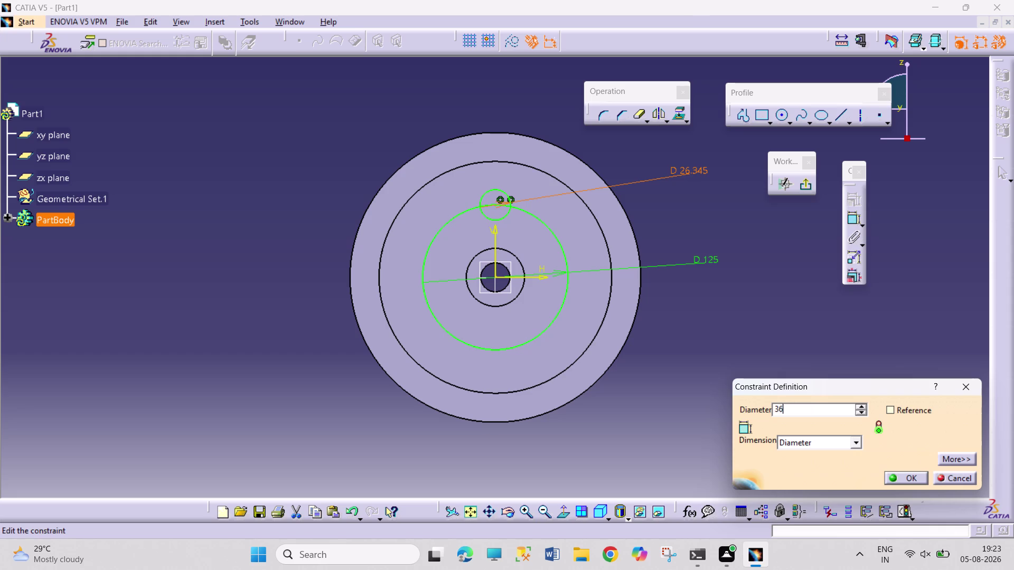
key(Return)
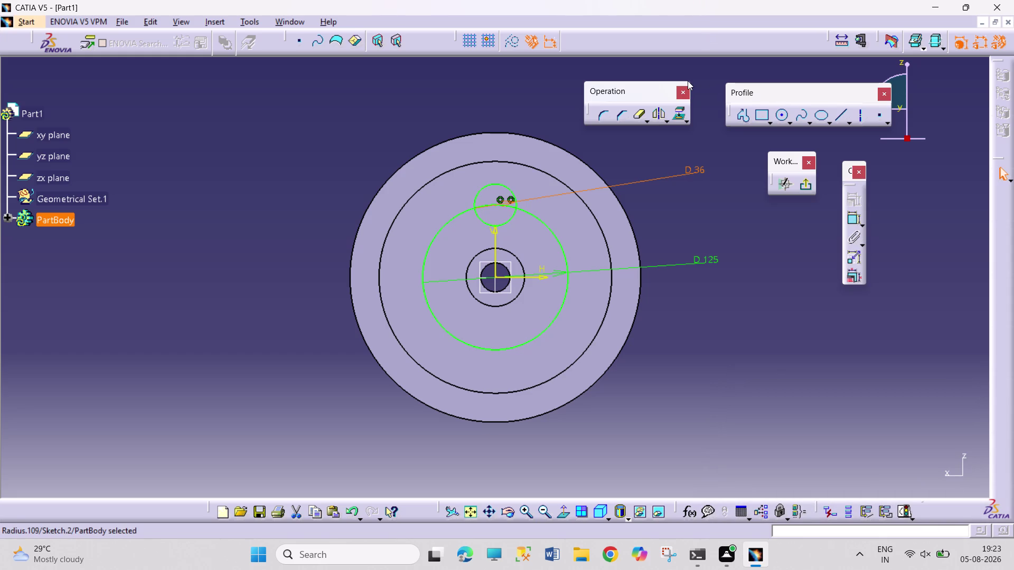
click(743, 230)
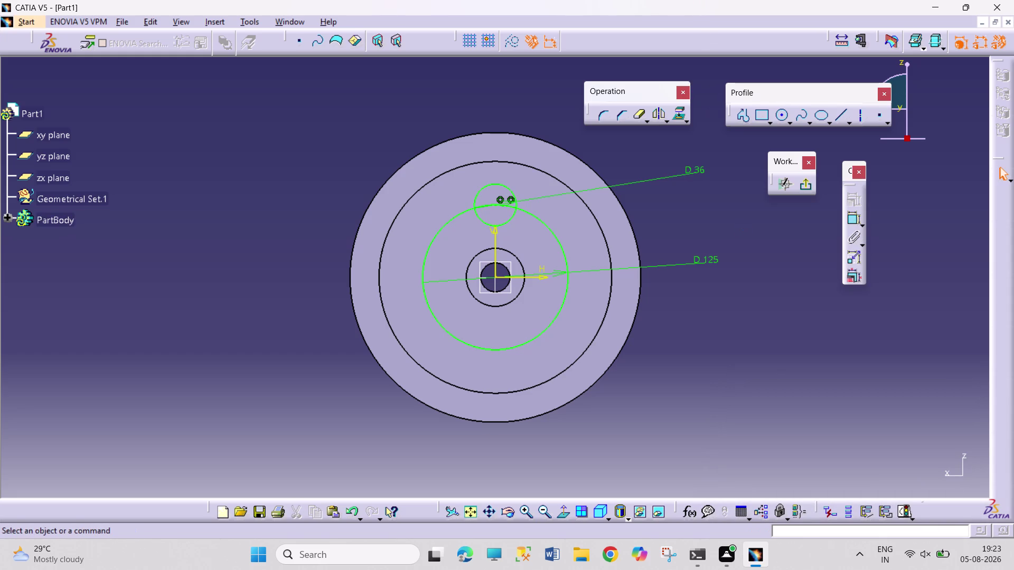
click(507, 219)
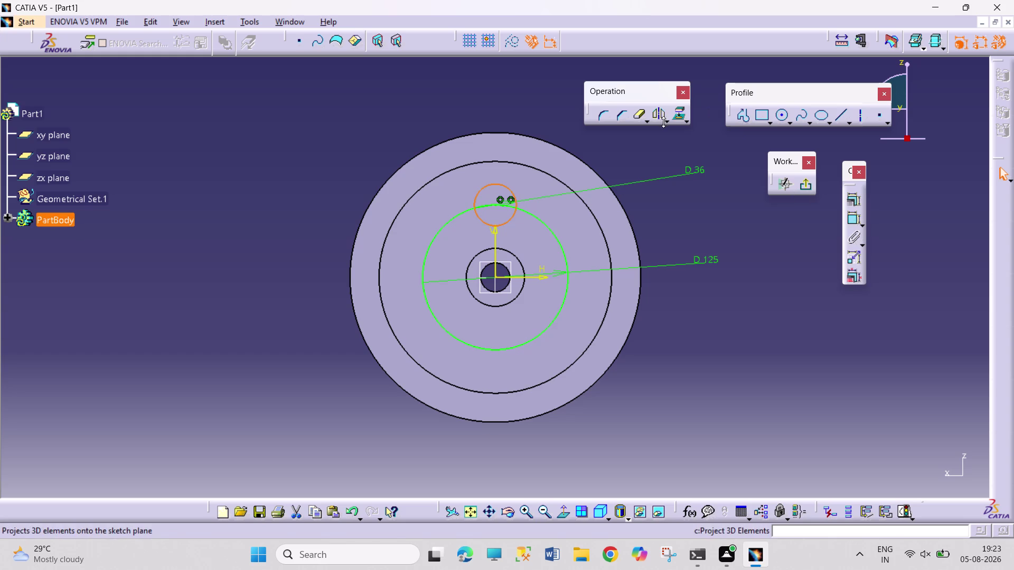
Rotate three copies of the 36 mm circle about the centre at 90°.
click(668, 120)
click(744, 133)
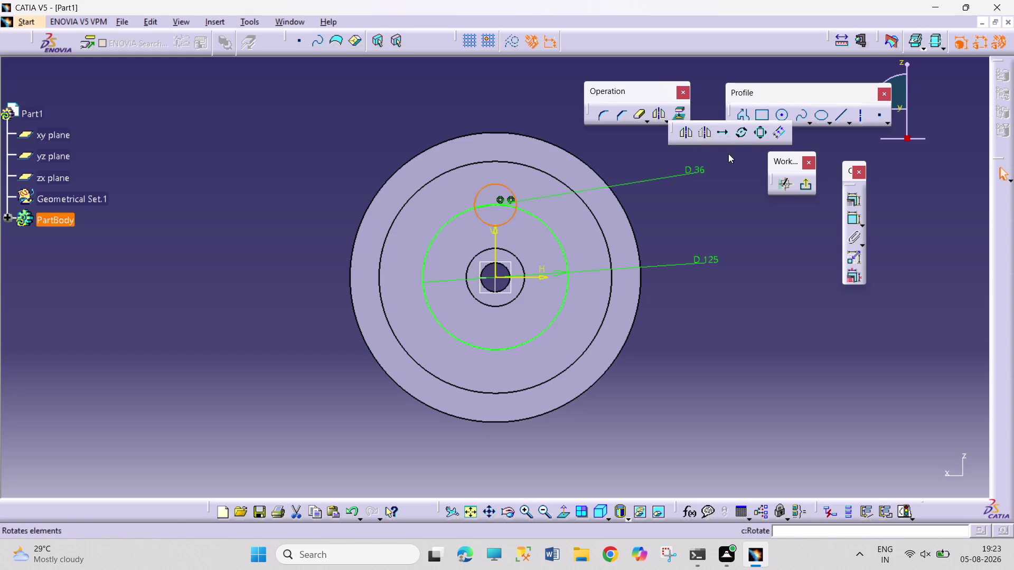
click(495, 278)
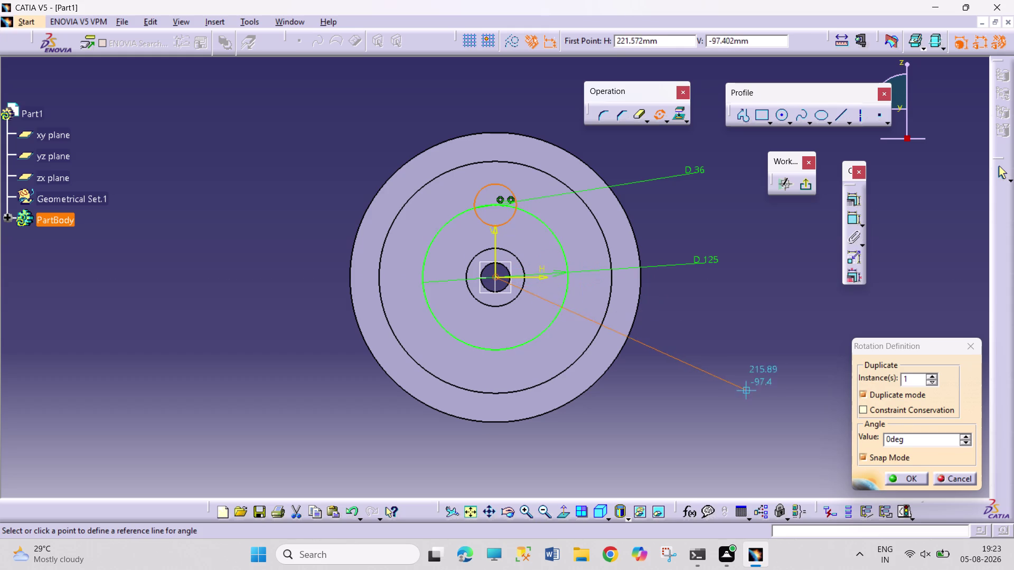
drag(902, 378, 895, 377)
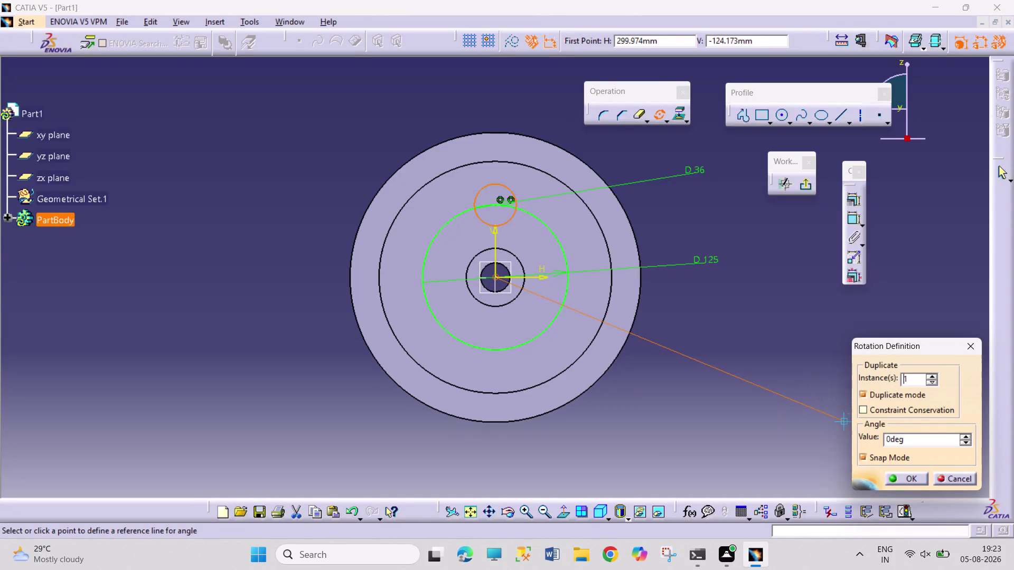
click(933, 375)
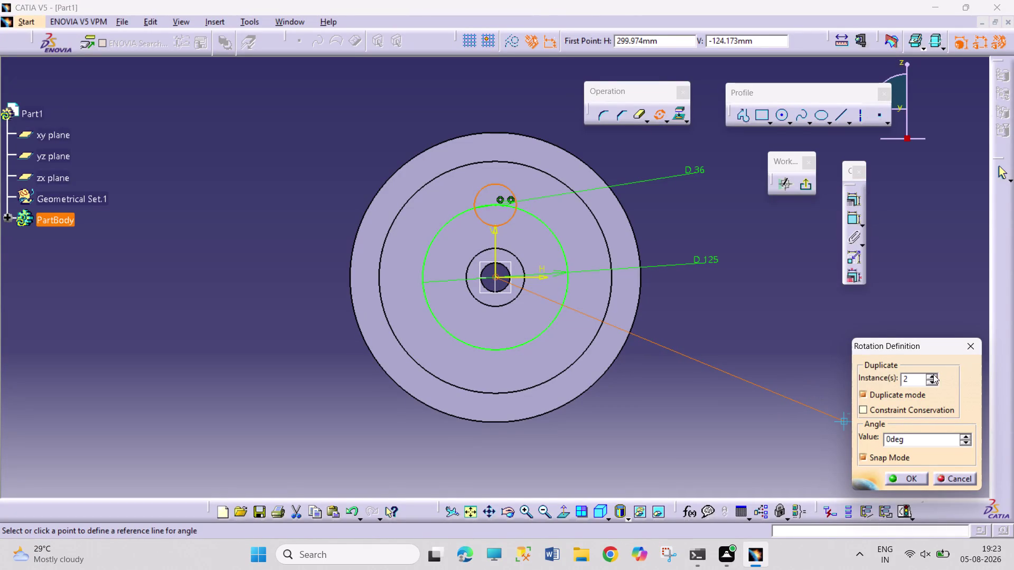
click(932, 375)
drag(888, 440, 881, 438)
text(90)
key(Return)
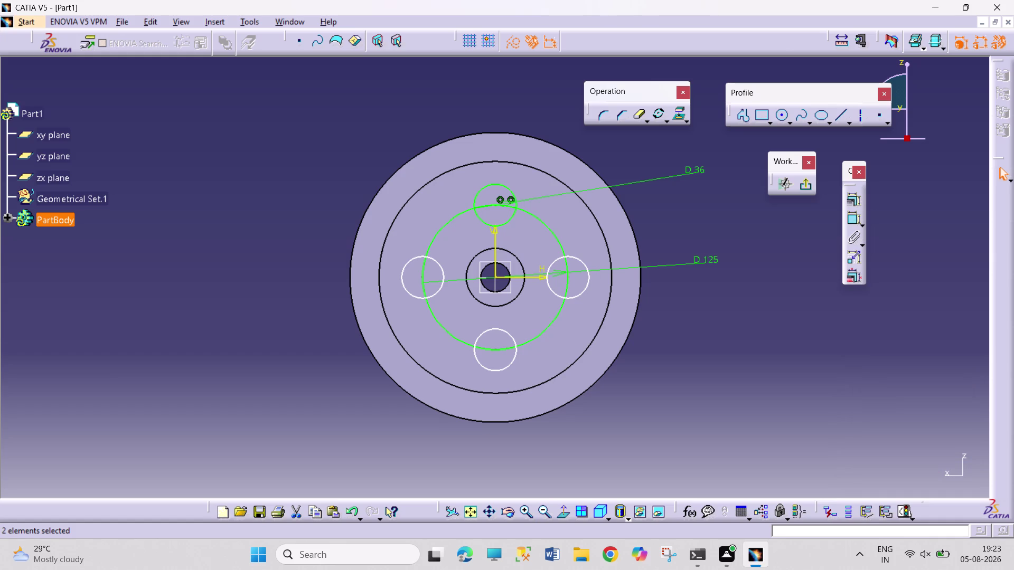
click(857, 222)
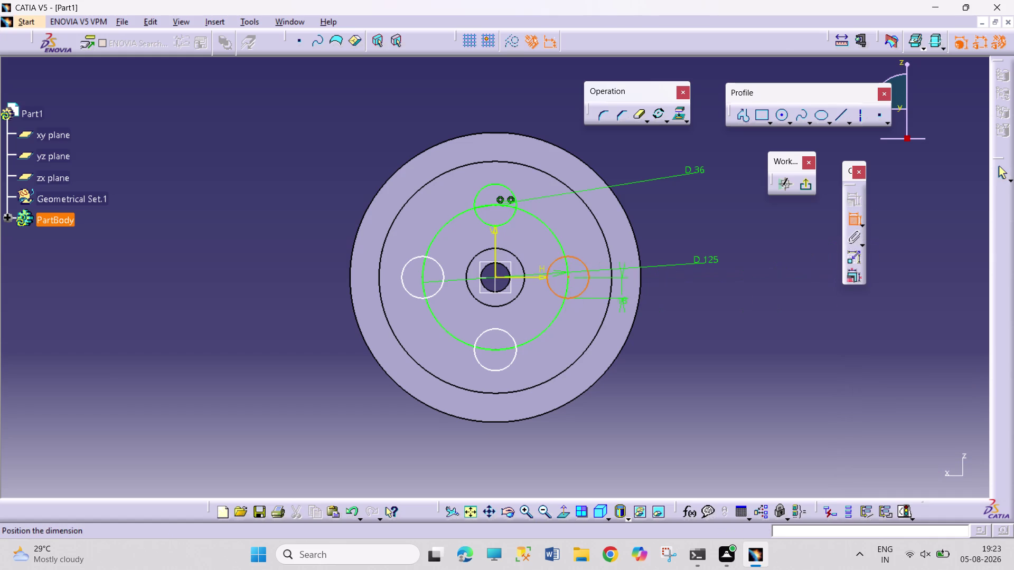
Dimension a copied hole, make the 125 circle construction geometry, and exit the sketch.
click(681, 305)
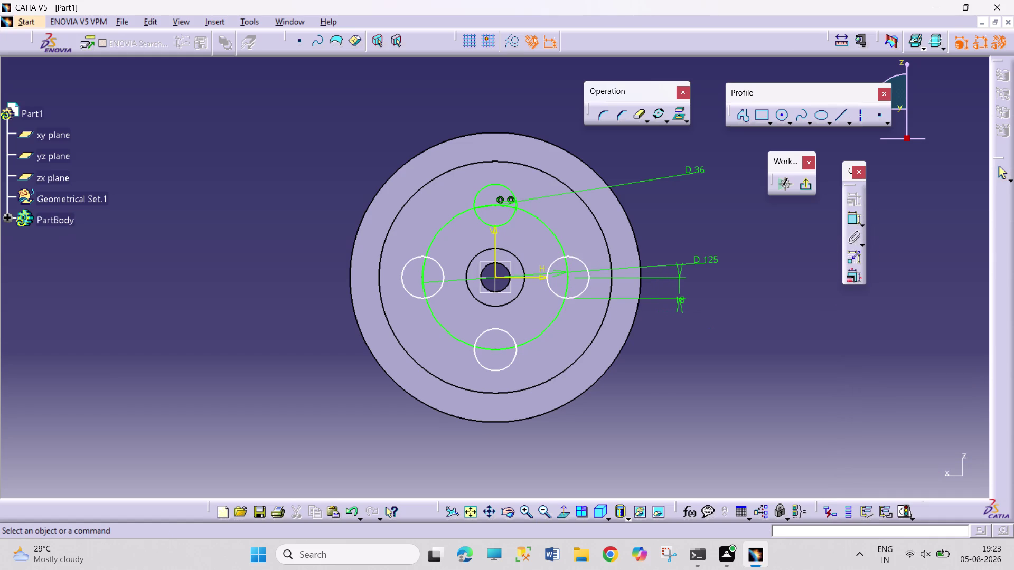
right_click(558, 317)
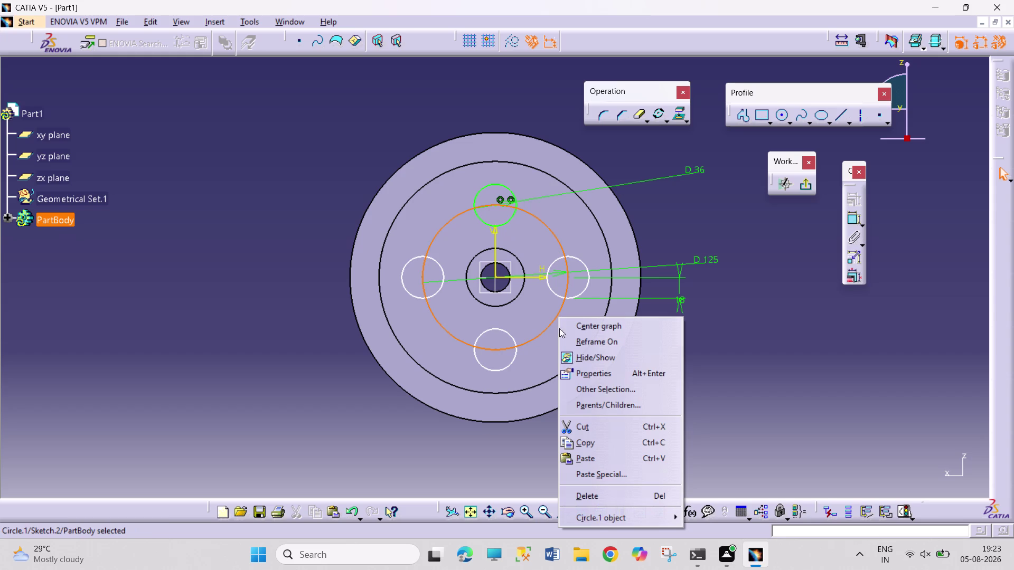
click(744, 383)
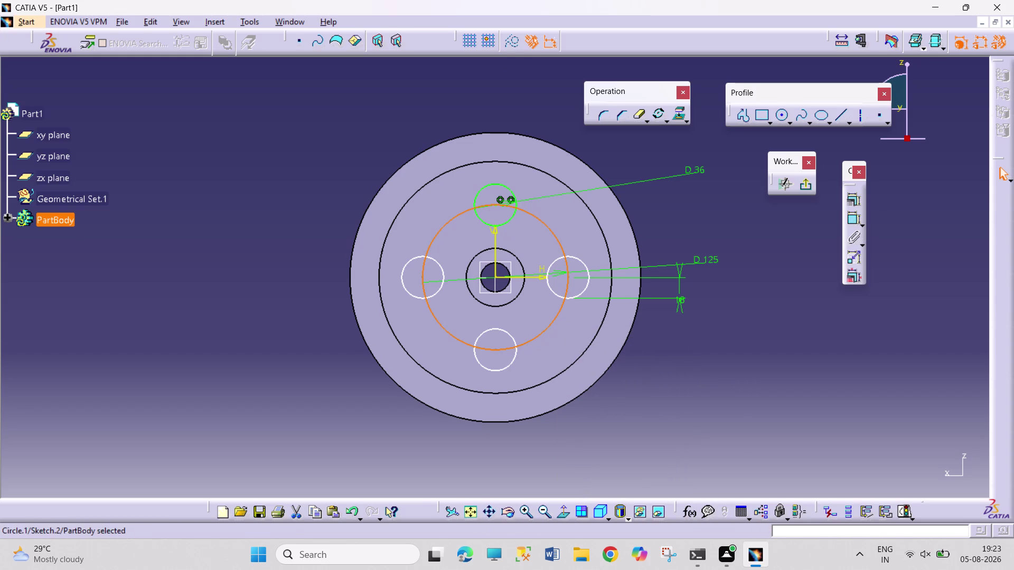
click(513, 43)
click(507, 102)
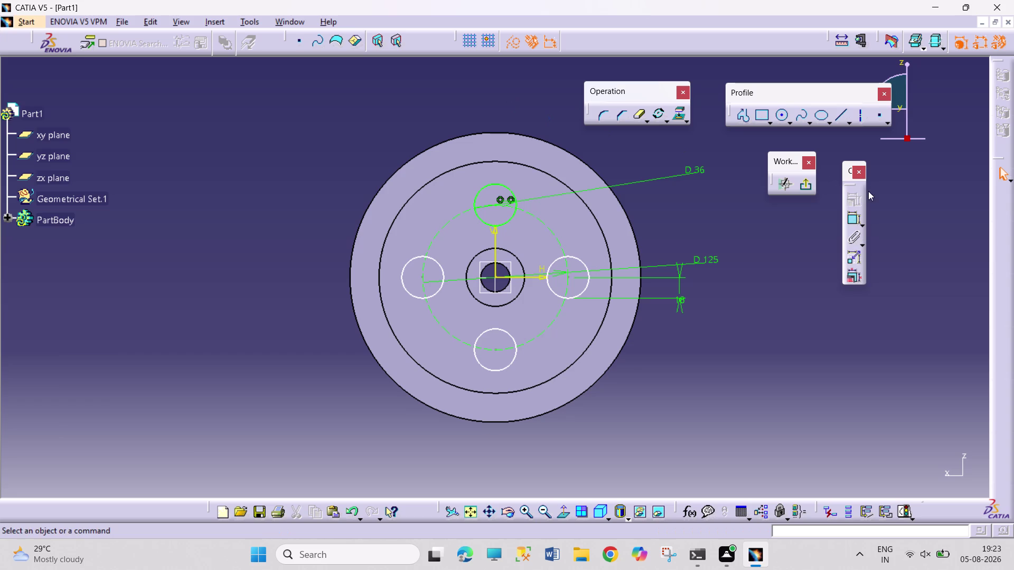
click(808, 189)
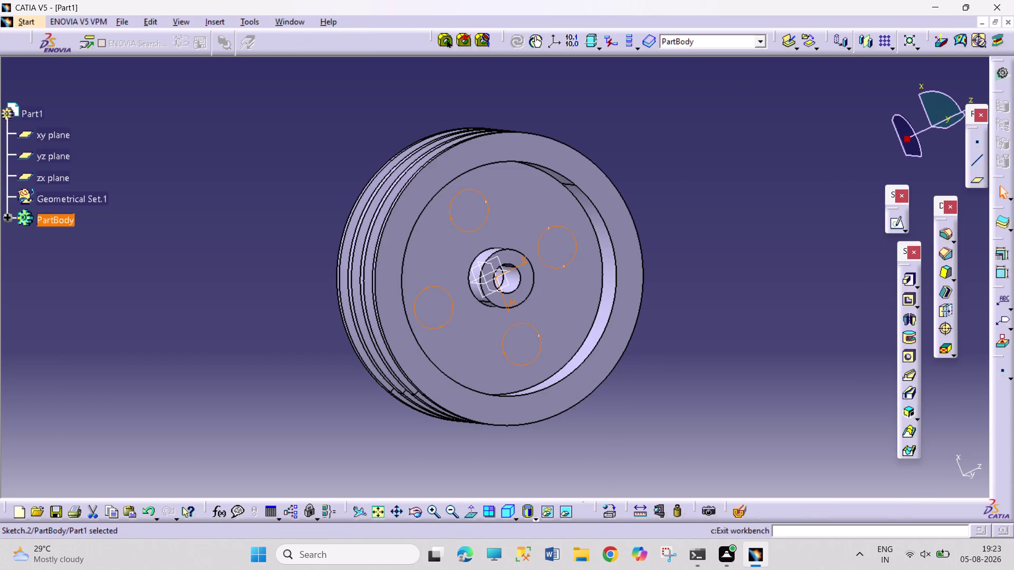
Start a pocket from the four hole circles of Sketch.2 and preview the cut.
click(904, 298)
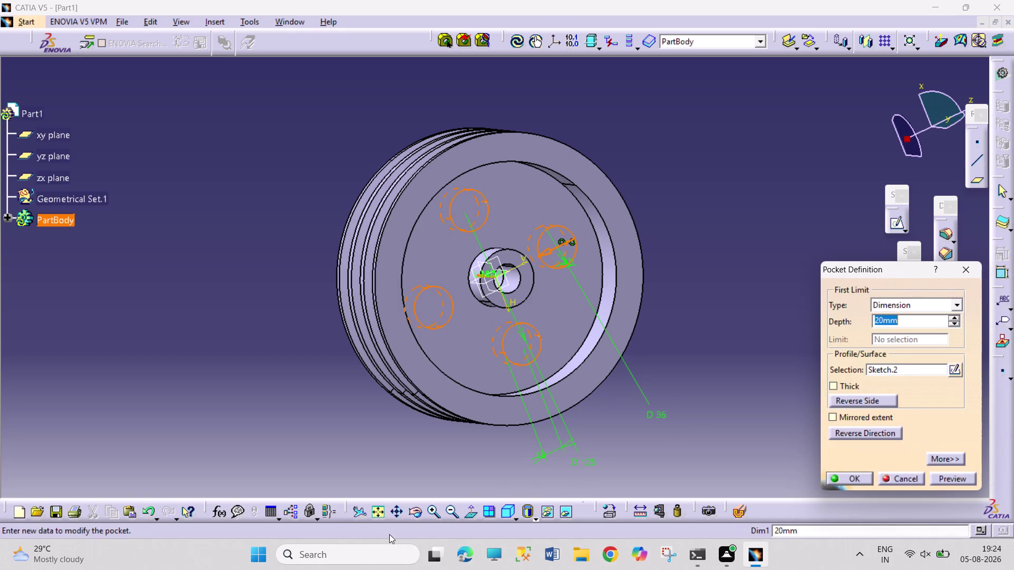
drag(410, 512, 407, 507)
drag(293, 312, 506, 295)
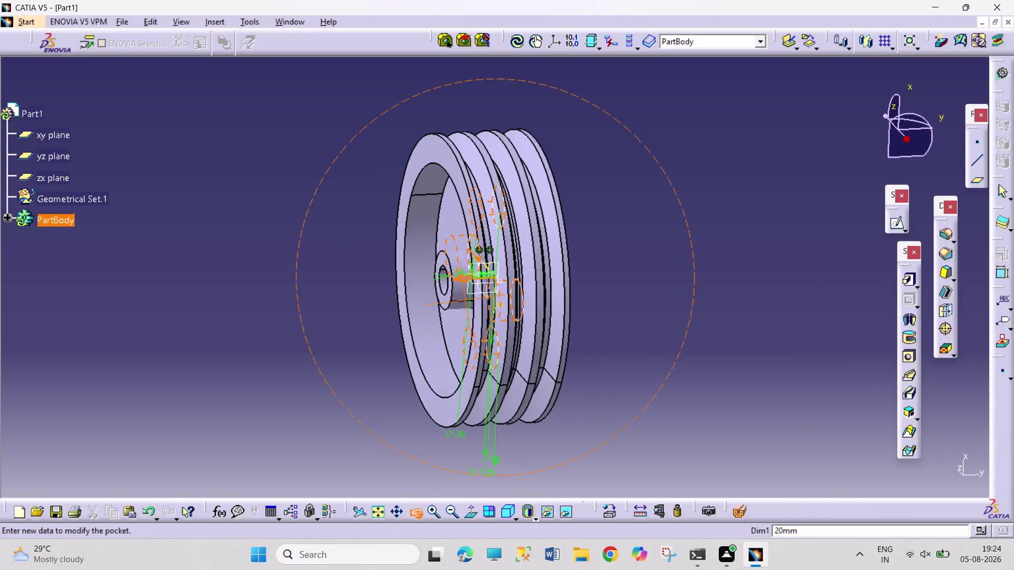
drag(505, 295, 632, 262)
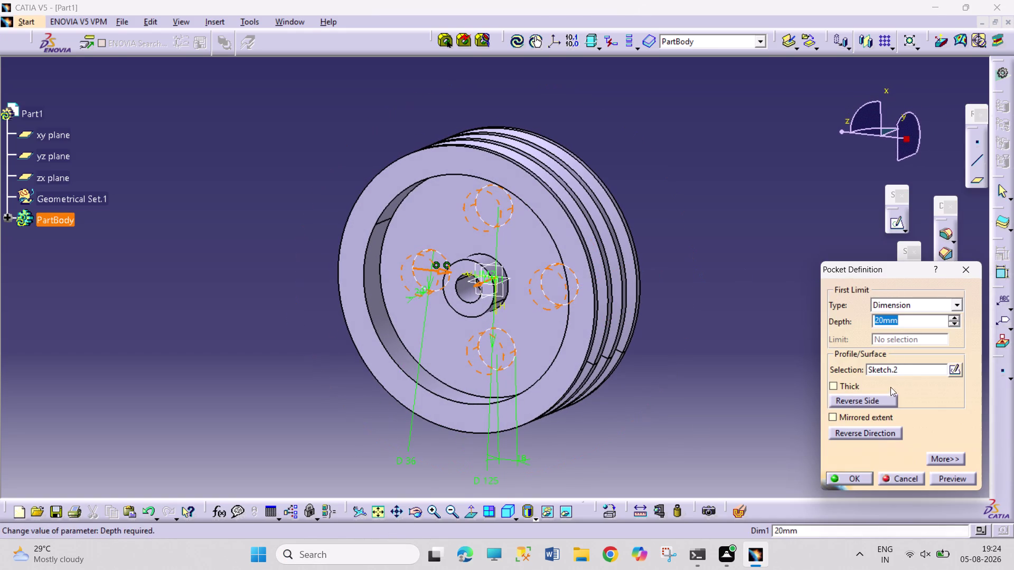
click(851, 482)
click(762, 429)
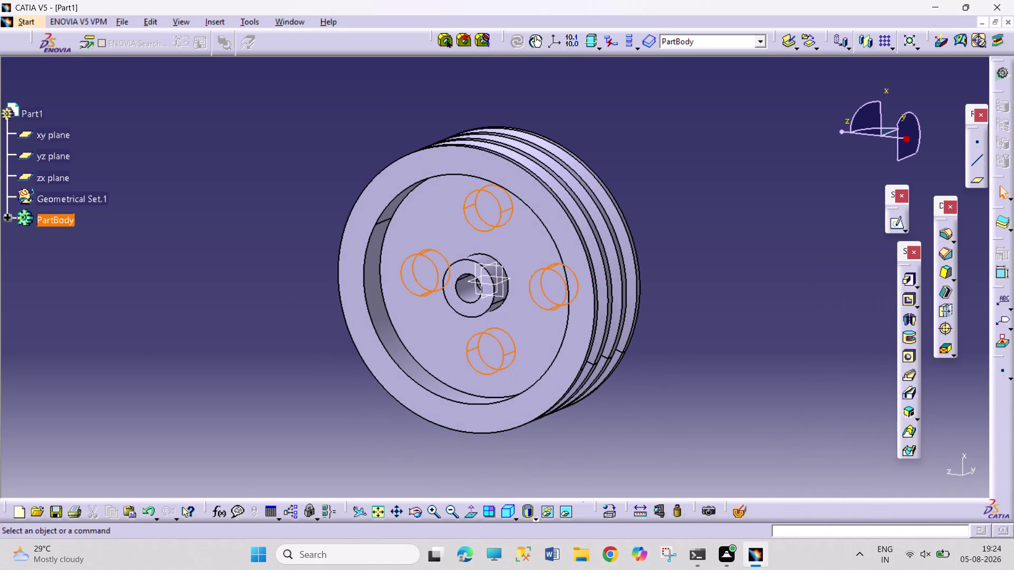
Set the pocket depth to 24 mm and confirm Pocket.1.
click(7, 220)
double_click(48, 299)
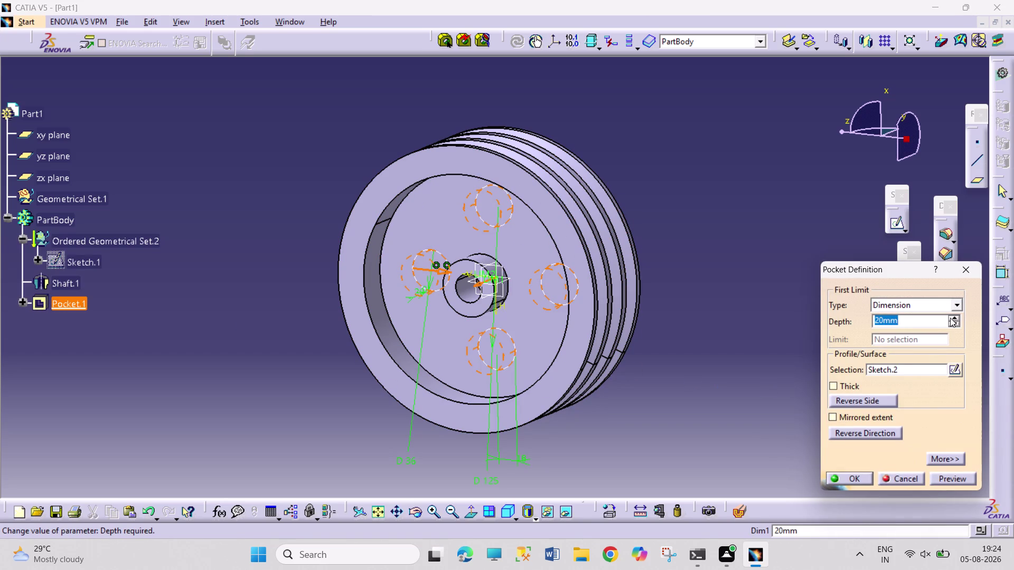
triple_click(952, 318)
triple_click(952, 318)
click(953, 318)
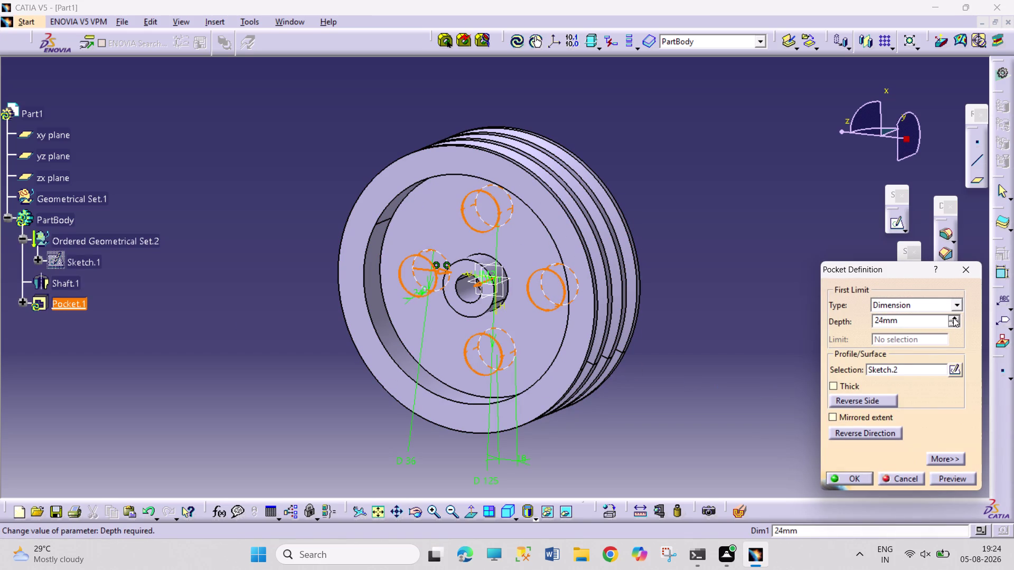
click(837, 478)
click(773, 436)
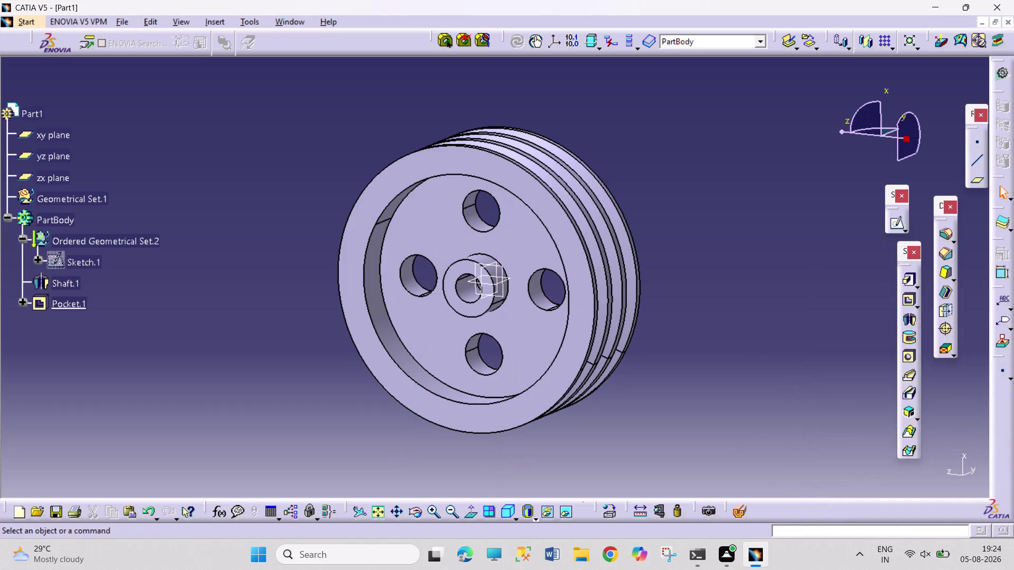
click(418, 515)
Turn the pulley toward the hub and start Sketch.3 on its front face.
drag(796, 360, 668, 311)
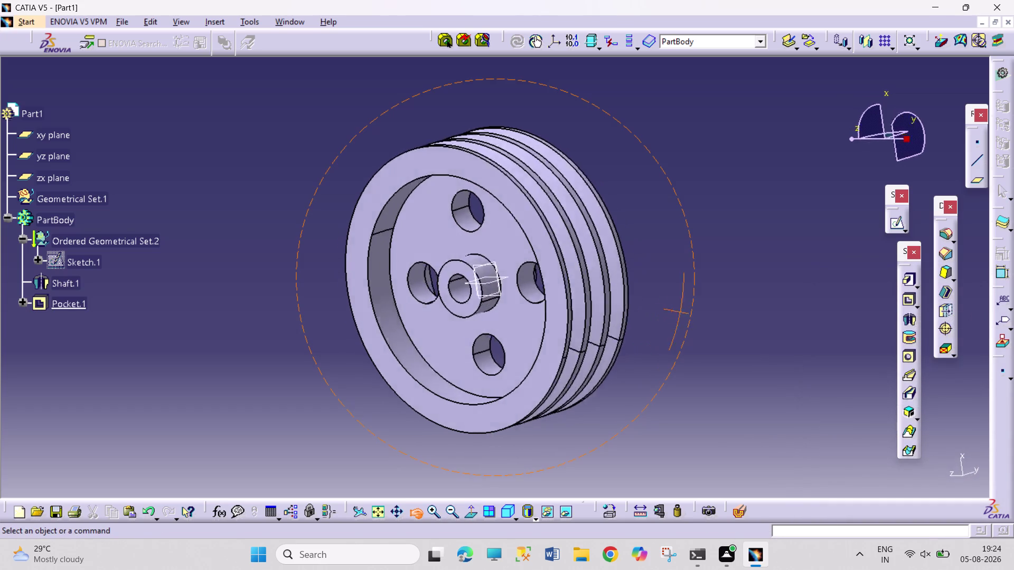
drag(667, 311, 307, 330)
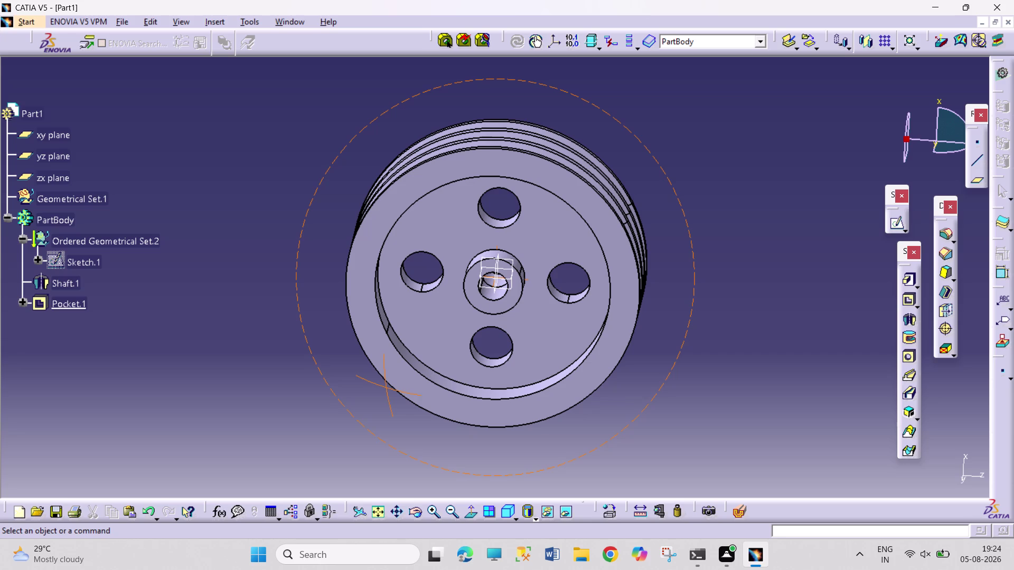
click(511, 297)
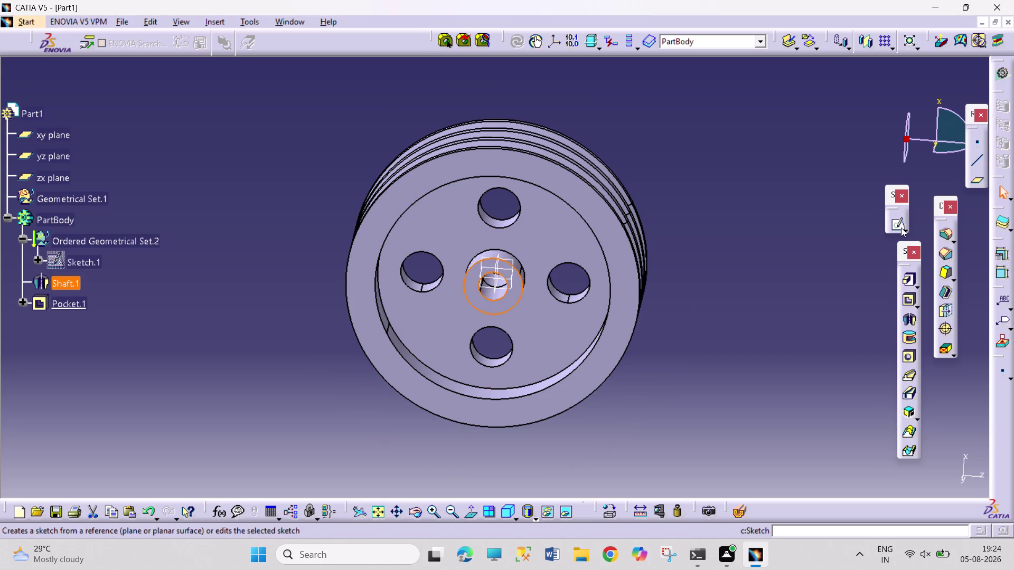
click(900, 228)
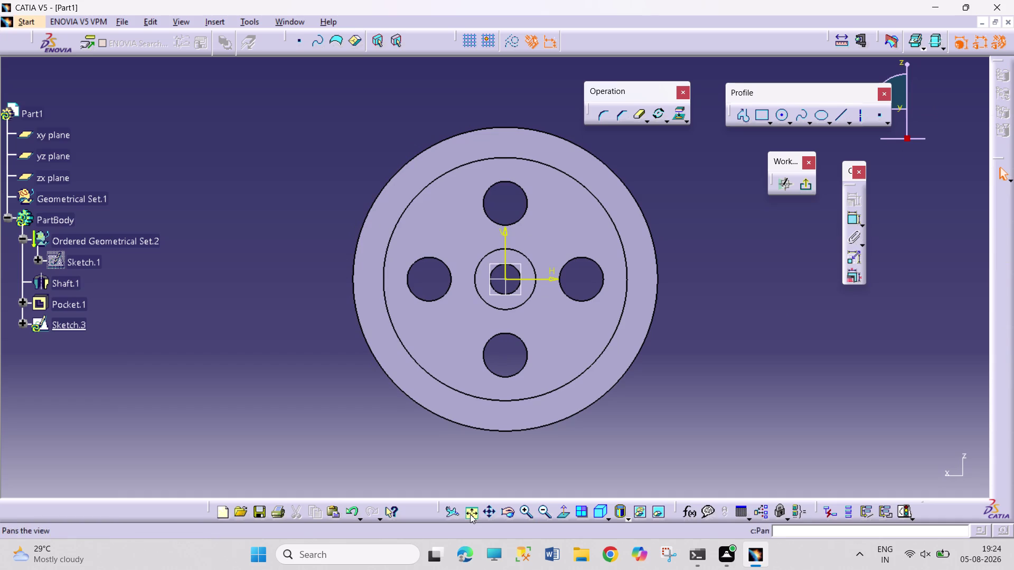
Zoom in on the bore and draw a centred rectangle straddling its right edge.
click(470, 515)
triple_click(527, 506)
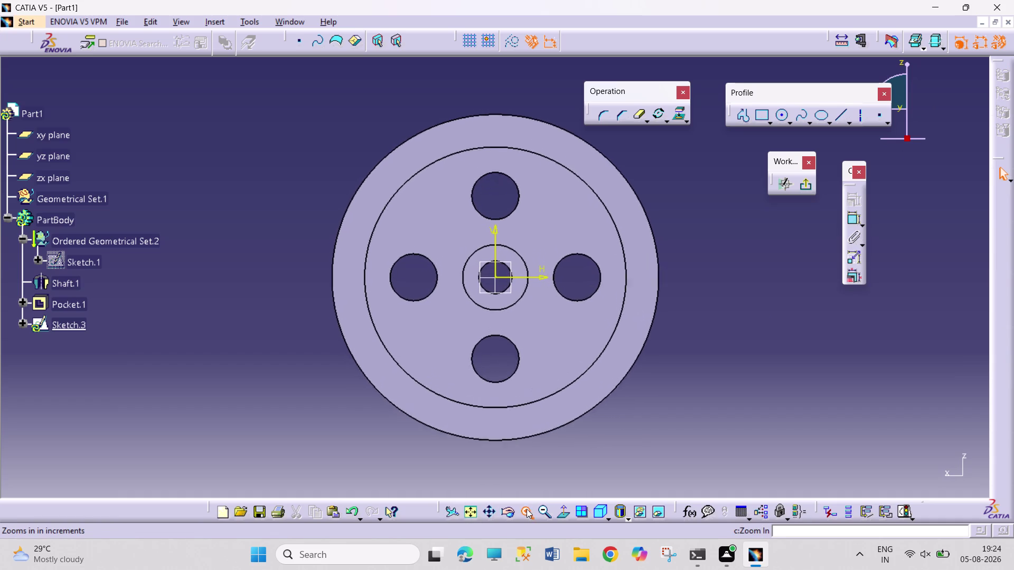
triple_click(527, 509)
triple_click(525, 510)
triple_click(526, 509)
triple_click(525, 510)
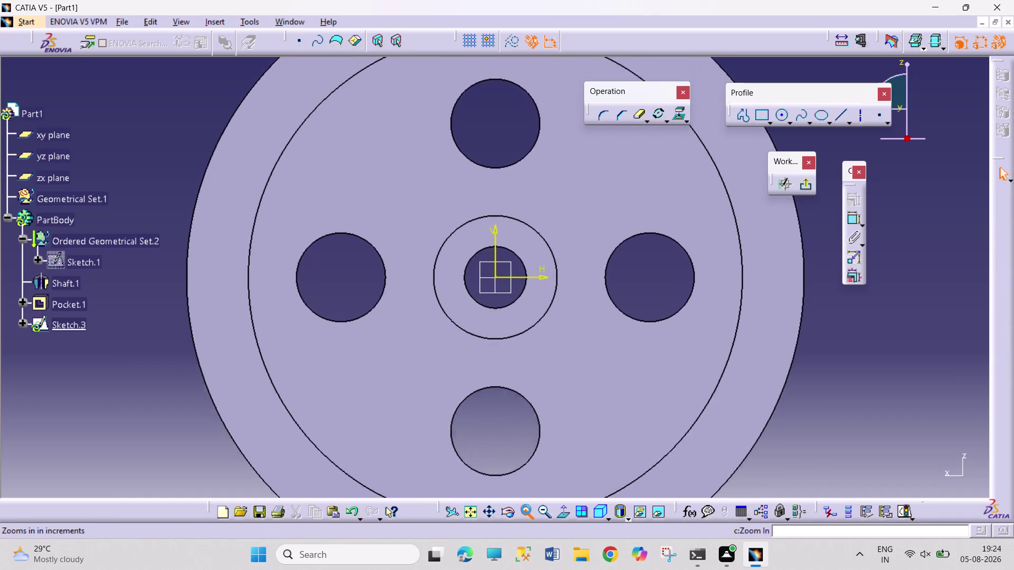
triple_click(526, 509)
triple_click(526, 510)
double_click(526, 510)
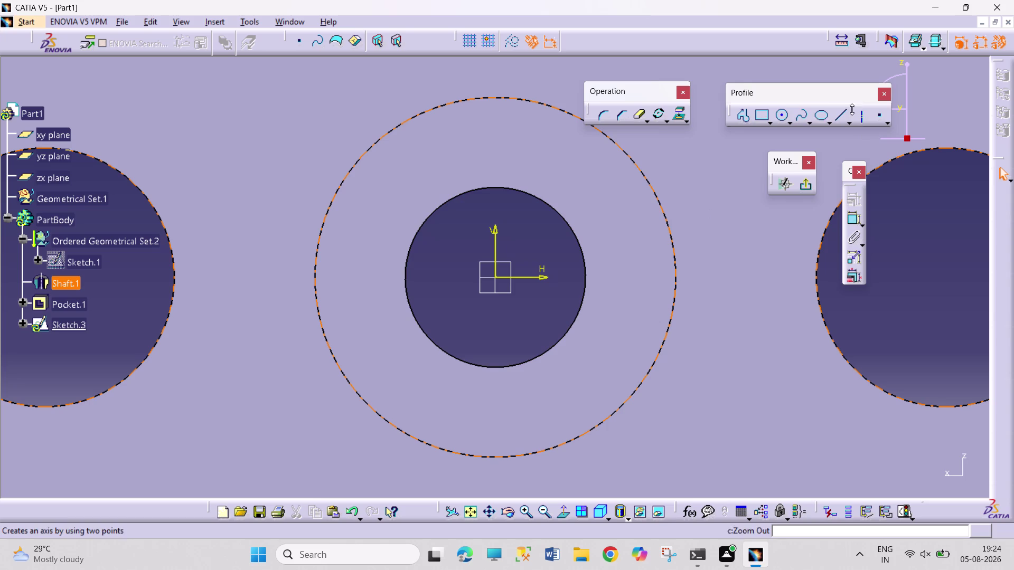
click(766, 120)
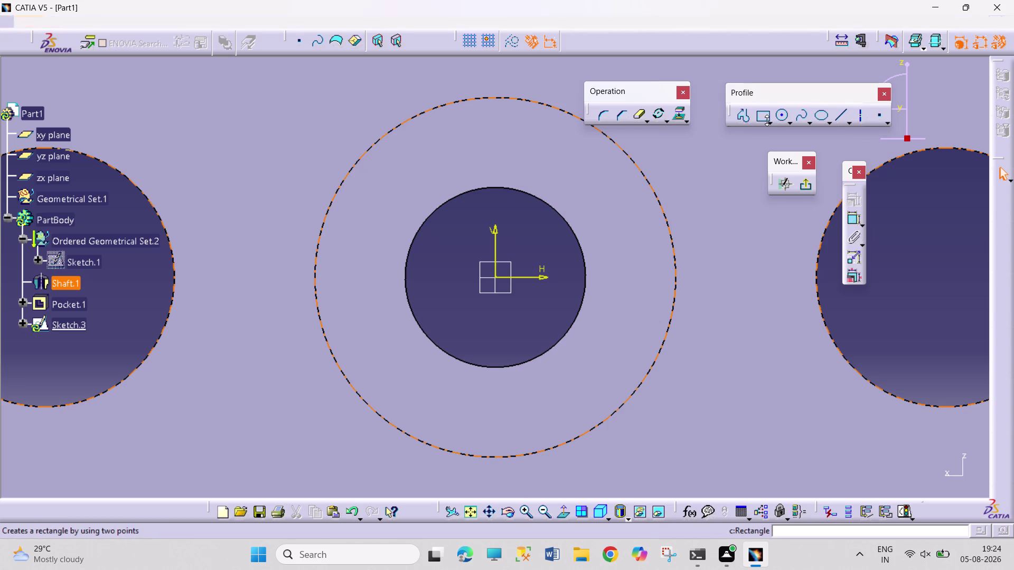
click(915, 135)
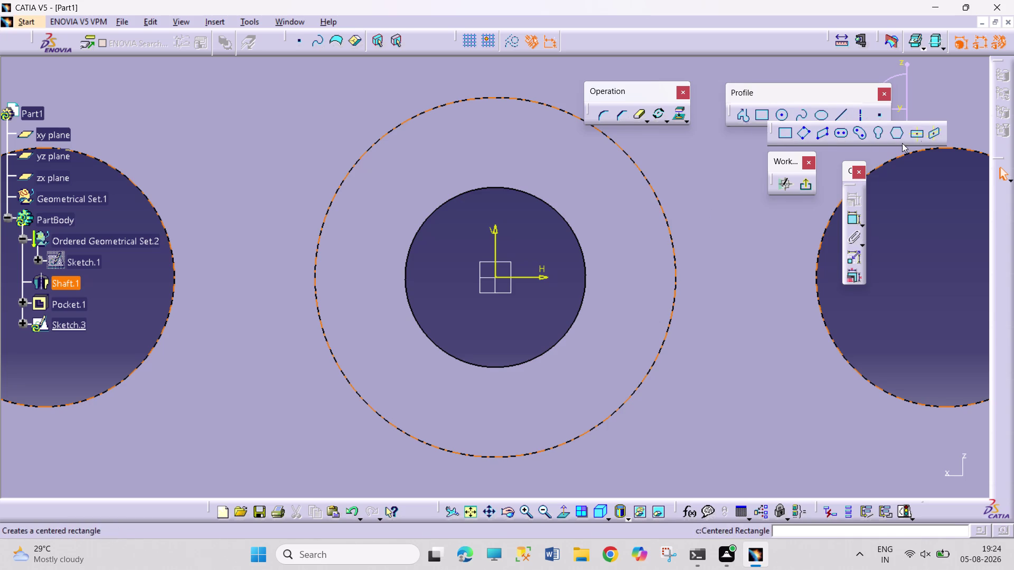
click(586, 276)
click(604, 305)
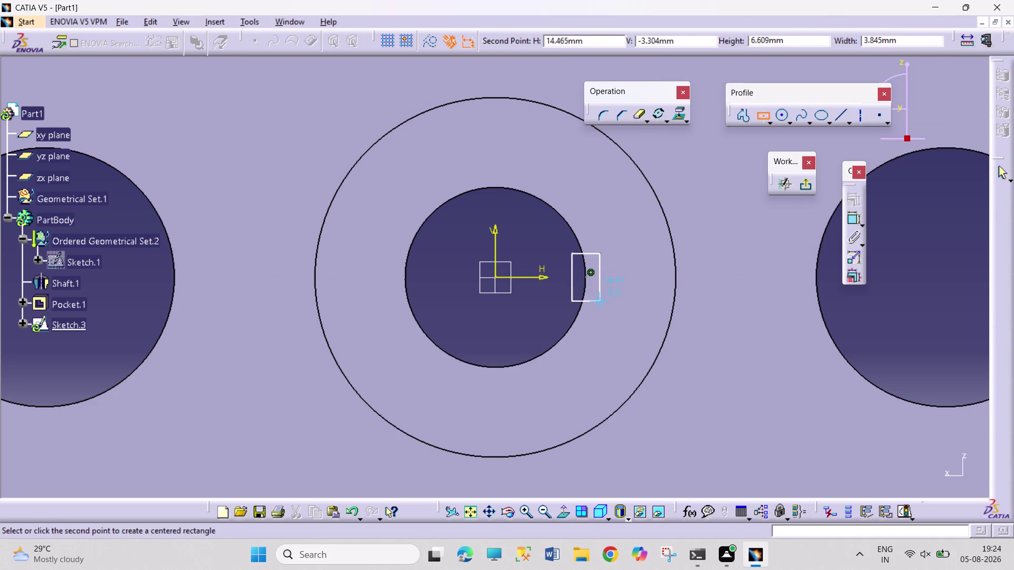
click(558, 343)
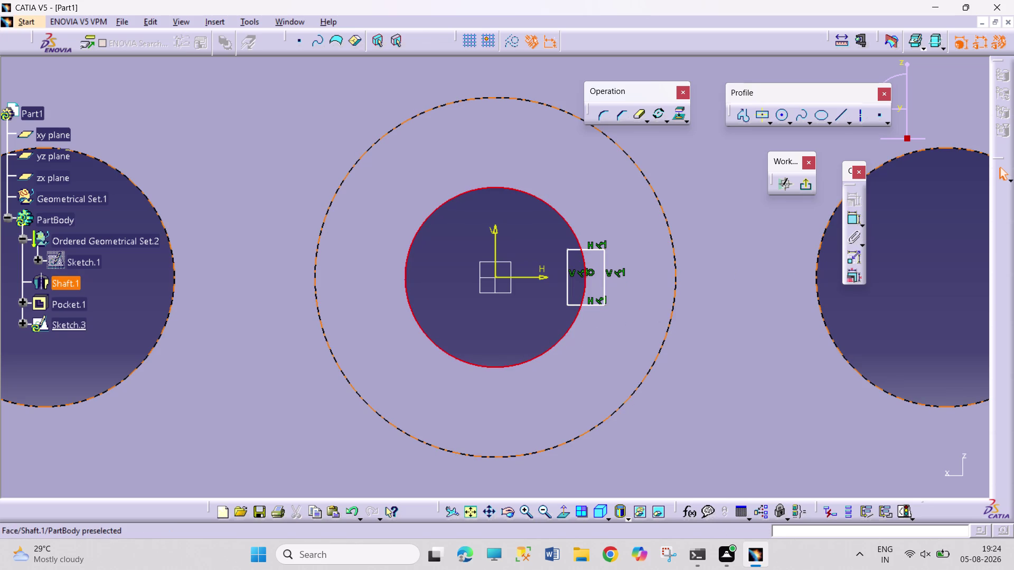
Begin constraining the keyway rectangle against the bore circle.
click(674, 116)
click(892, 297)
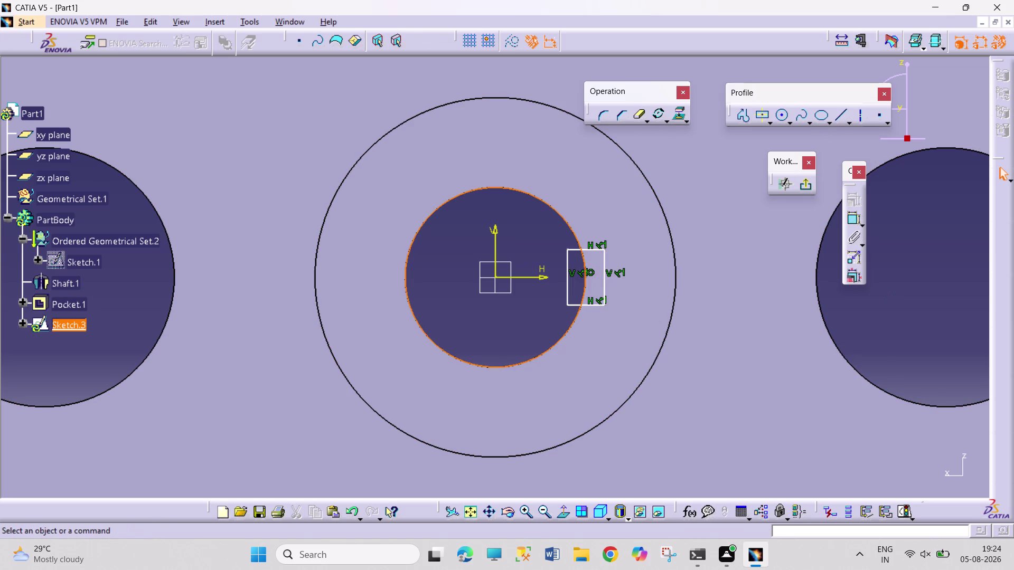
click(849, 219)
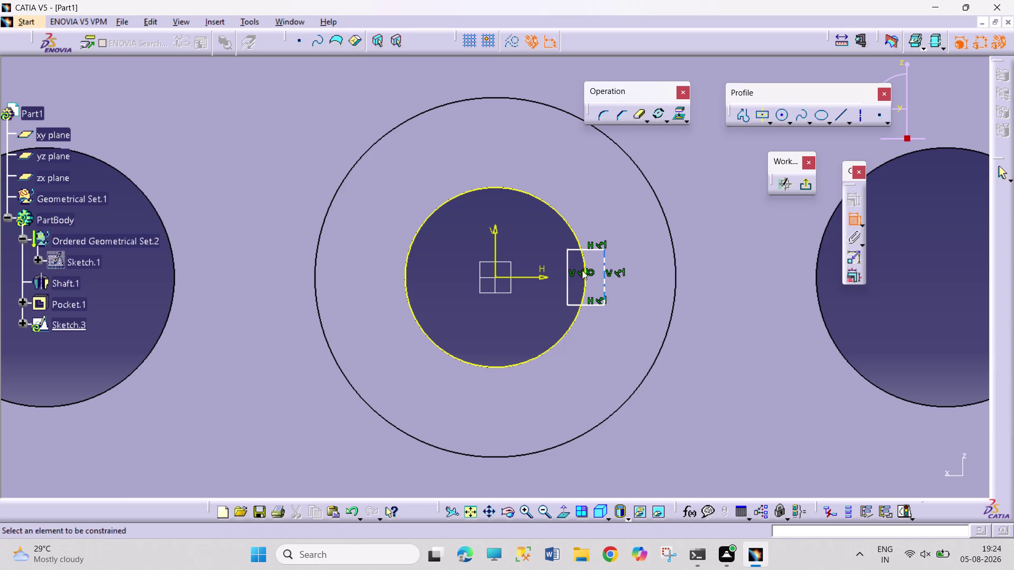
click(605, 276)
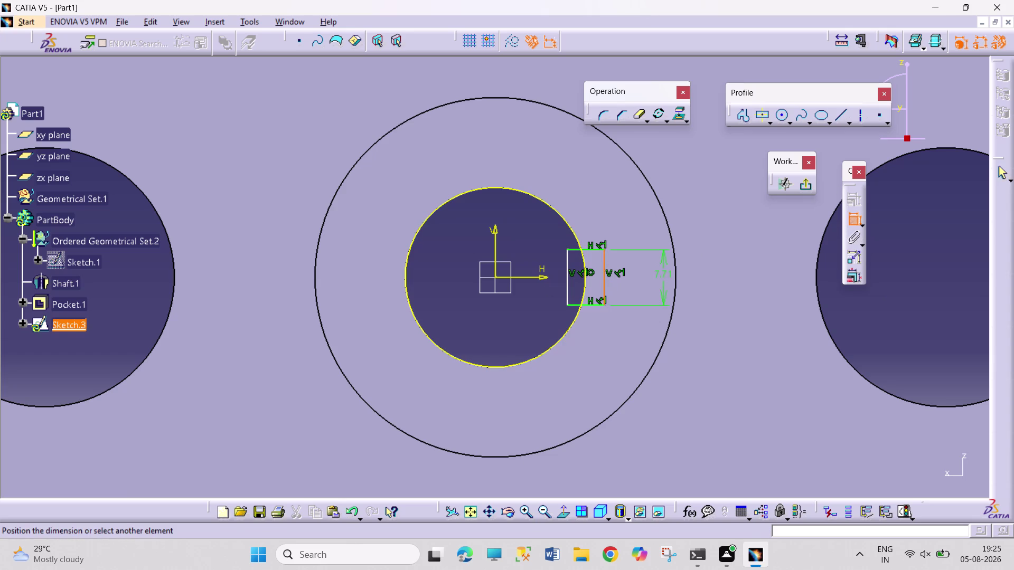
Dimension the keyway rectangle with values 6 and 3.
click(662, 278)
double_click(665, 271)
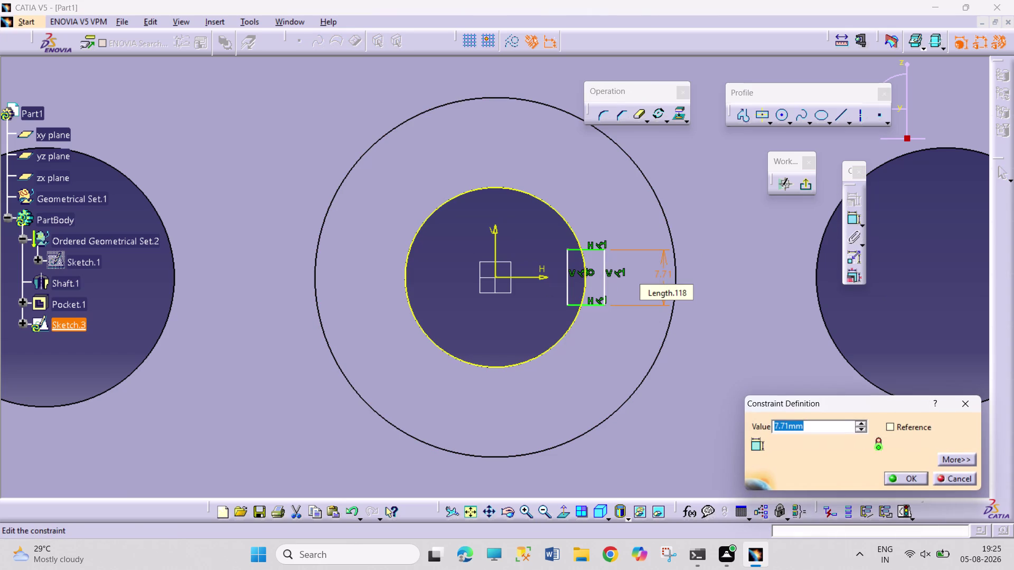
key(6)
key(Return)
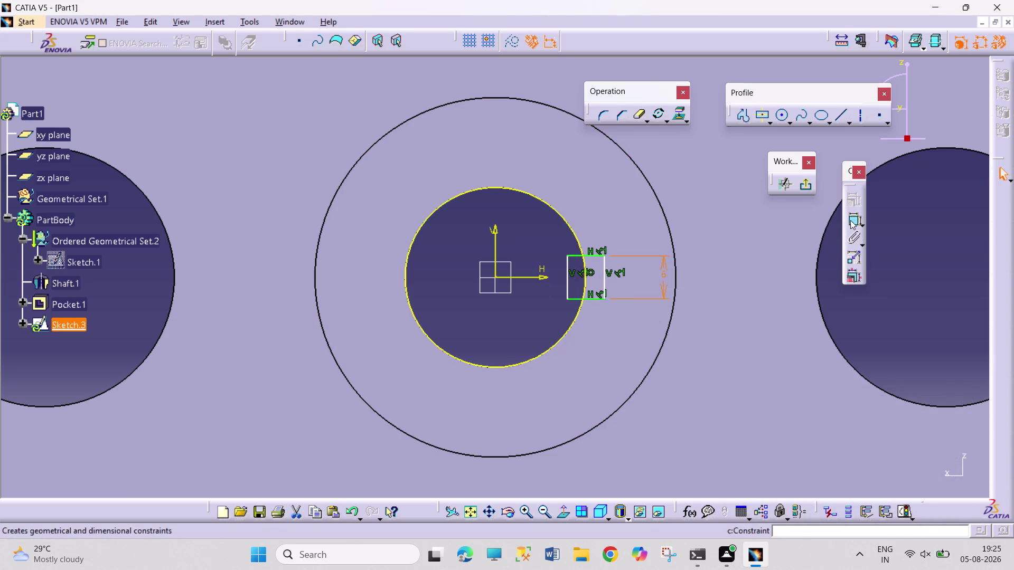
click(851, 216)
click(586, 254)
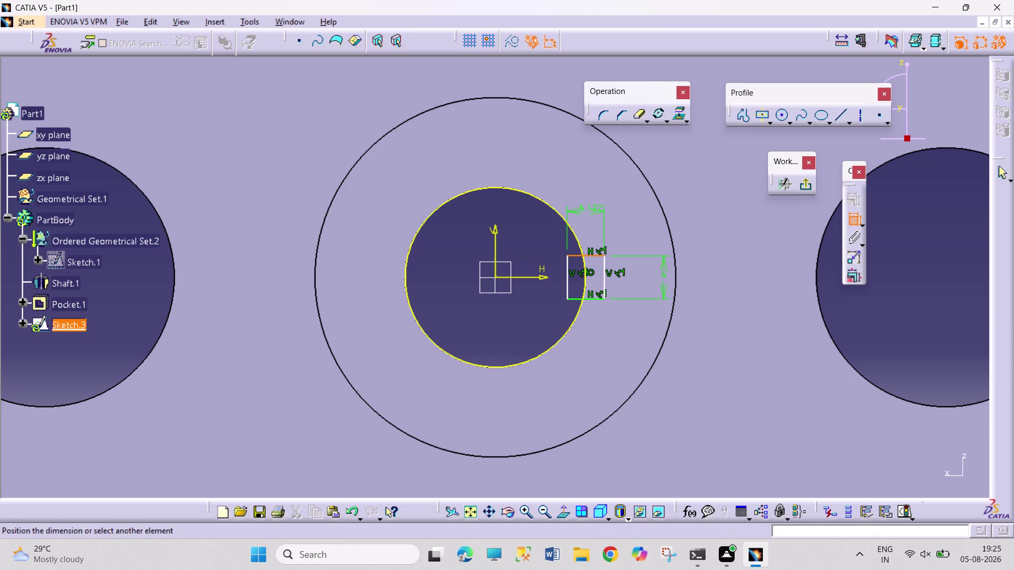
click(631, 208)
double_click(632, 207)
key(3)
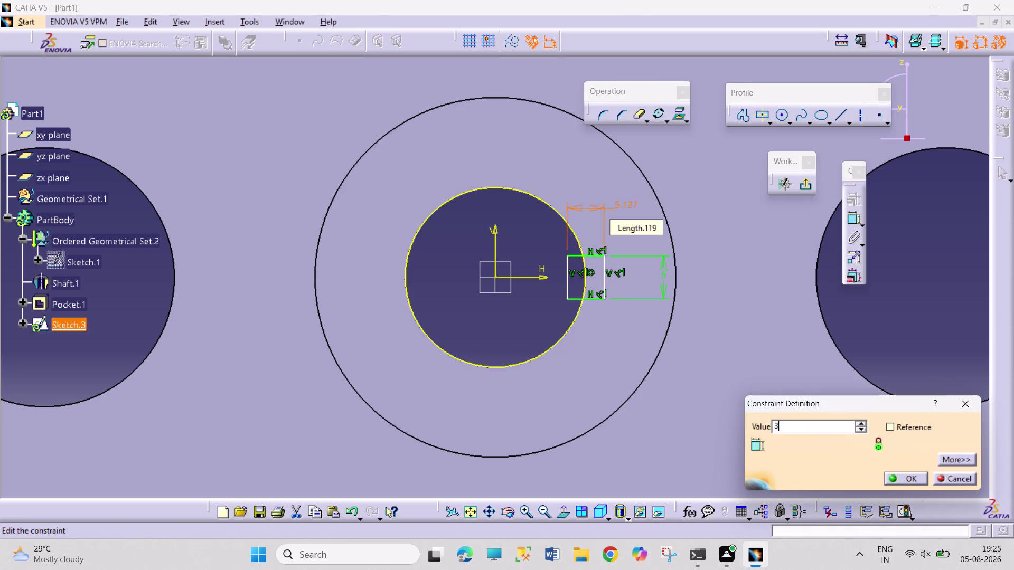
key(Return)
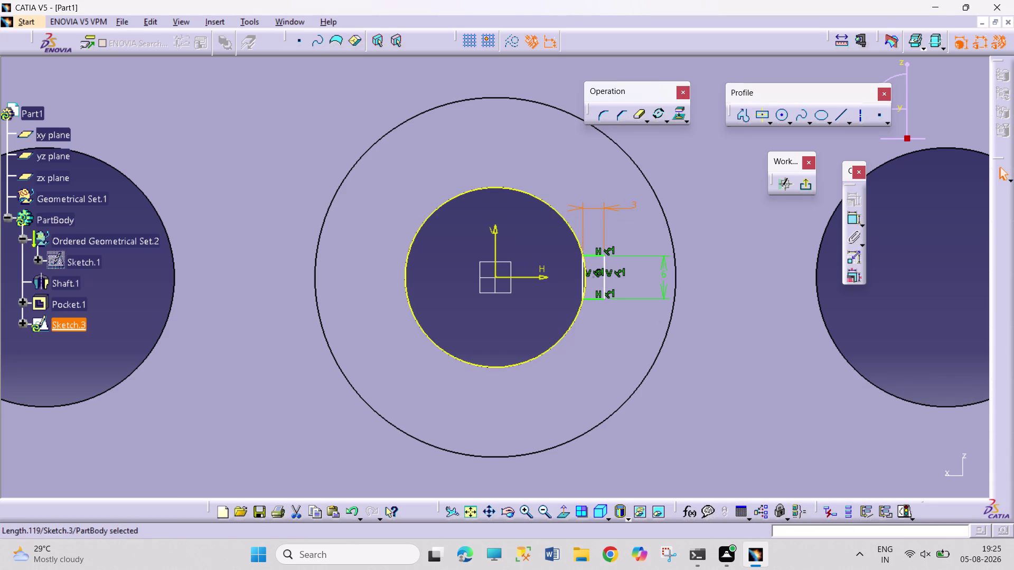
Shift the rectangle and make its inner side coincident with the bore circle.
drag(583, 283, 568, 284)
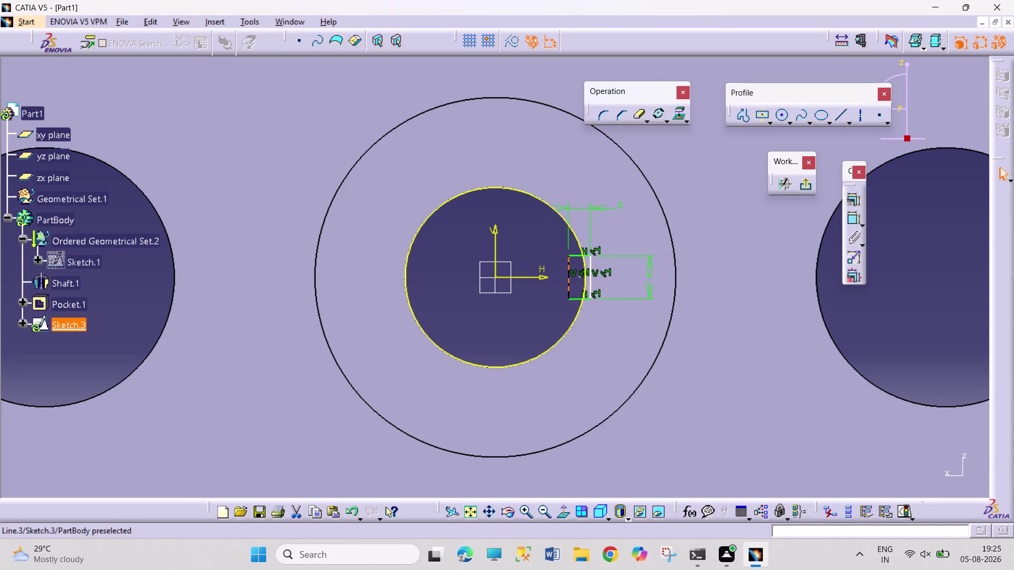
drag(569, 284, 565, 285)
click(577, 279)
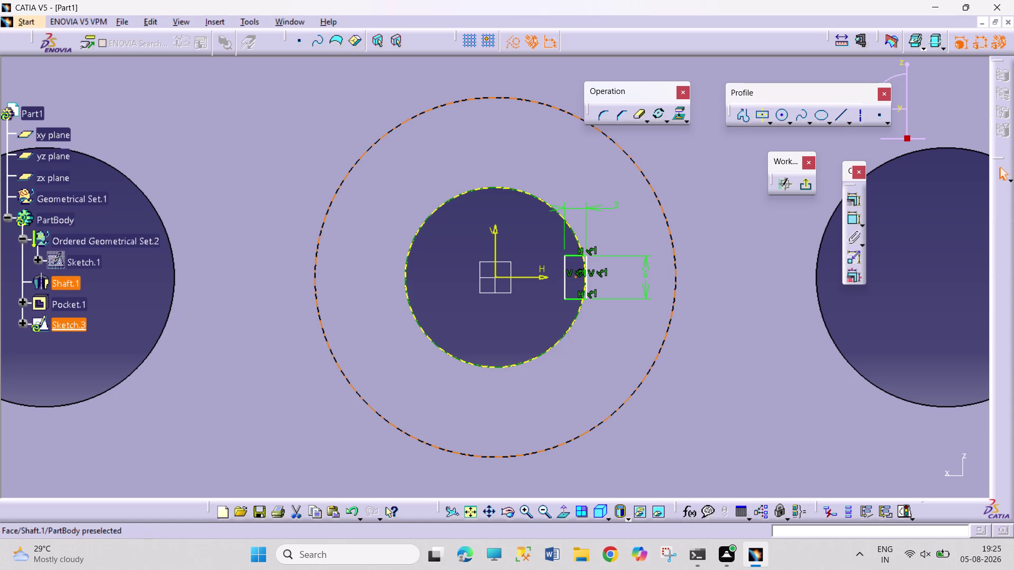
click(561, 340)
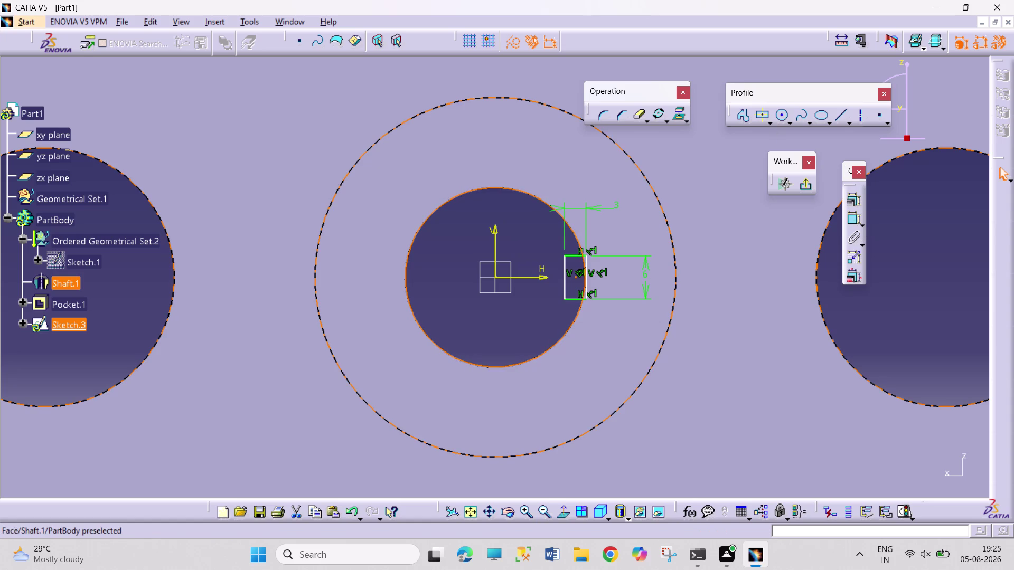
click(856, 200)
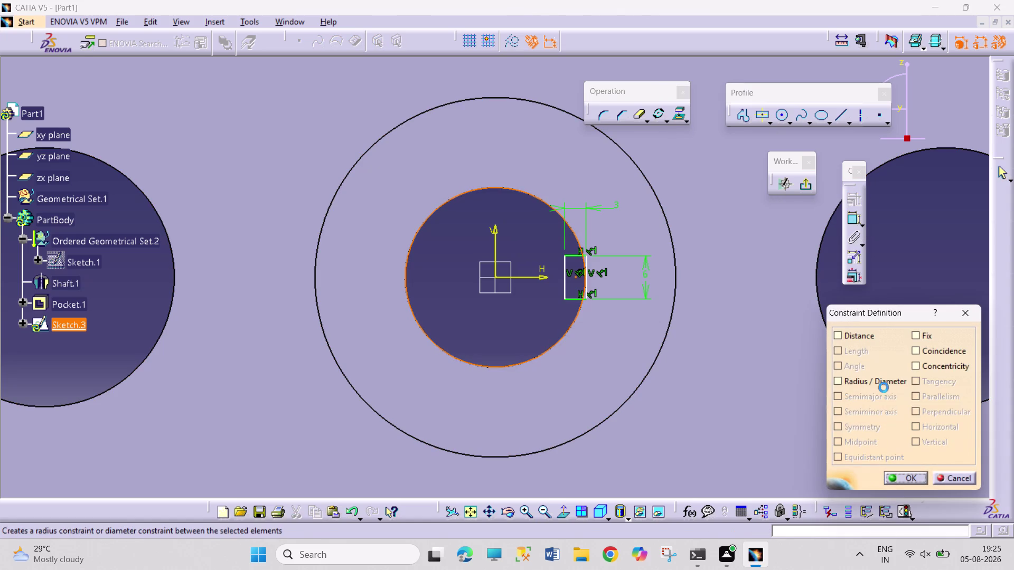
click(931, 349)
click(899, 478)
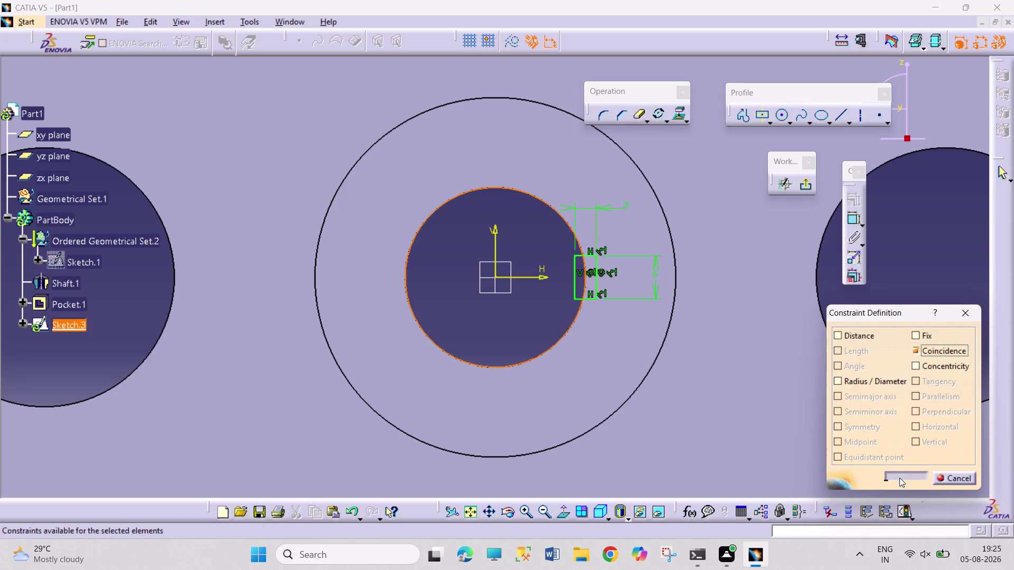
double_click(640, 116)
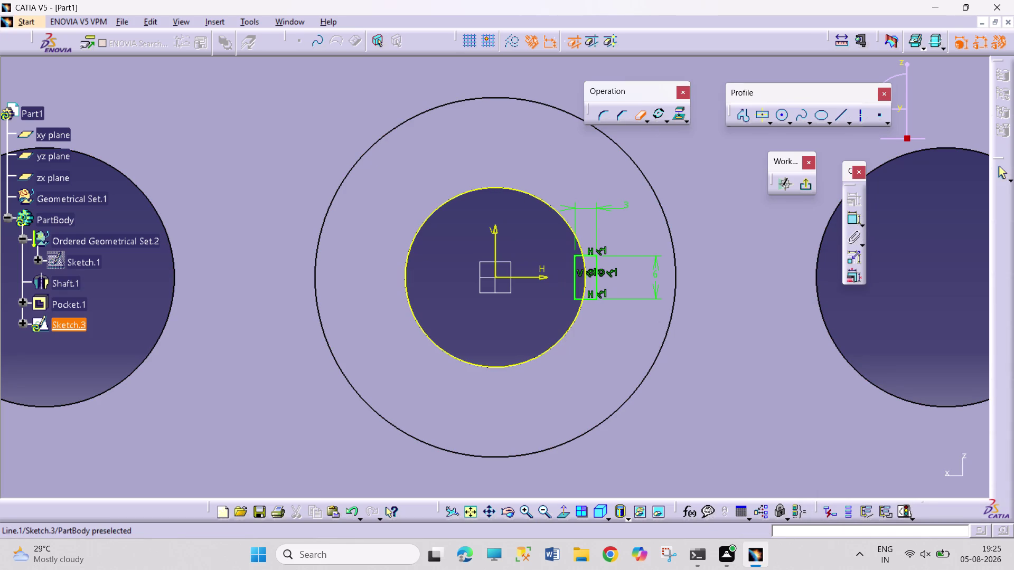
click(576, 288)
triple_click(526, 511)
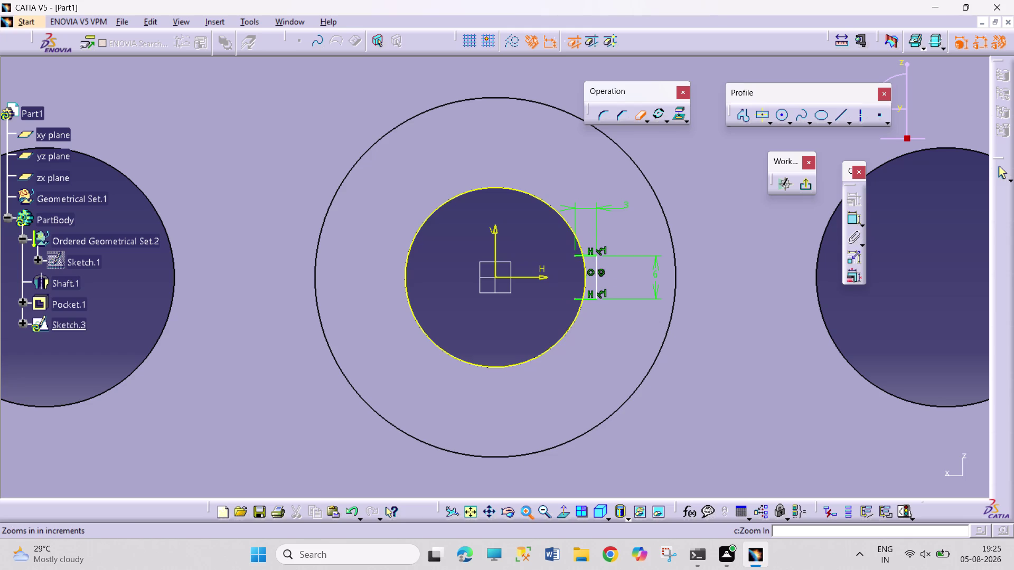
click(526, 511)
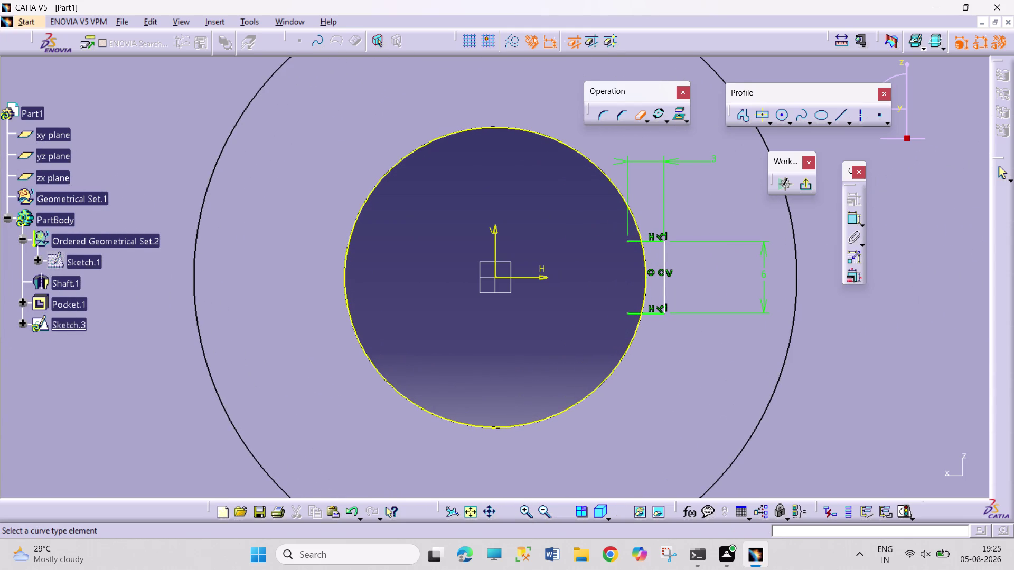
Quick-trim the rectangle's inner side and the bore arc inside the keyway, then exit the sketch.
click(635, 241)
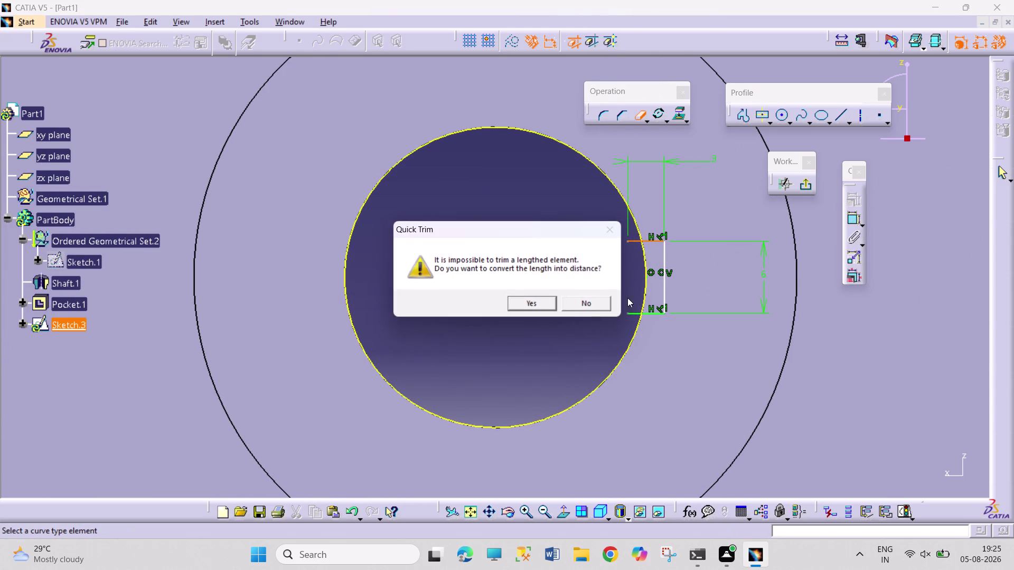
click(541, 309)
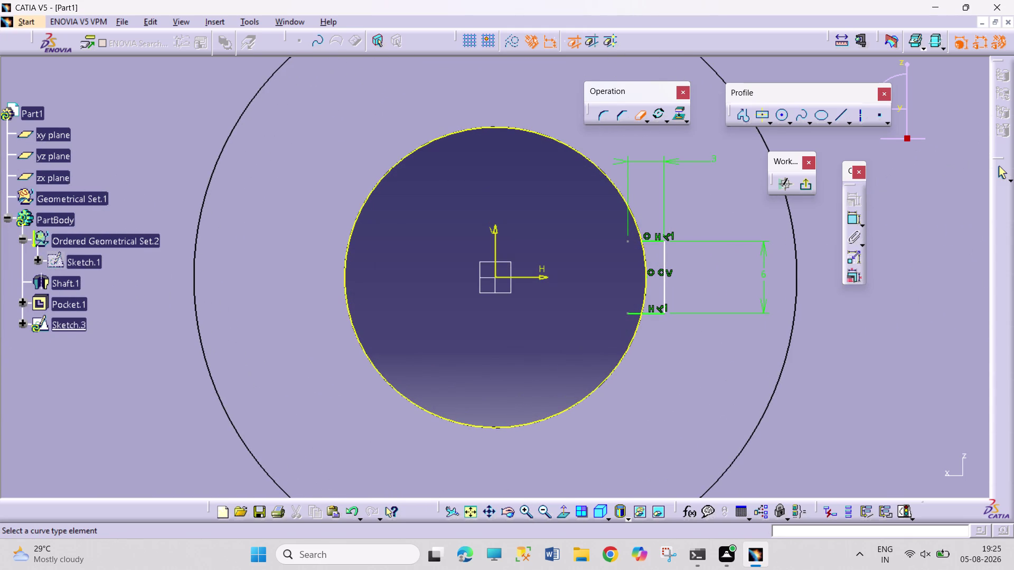
click(633, 315)
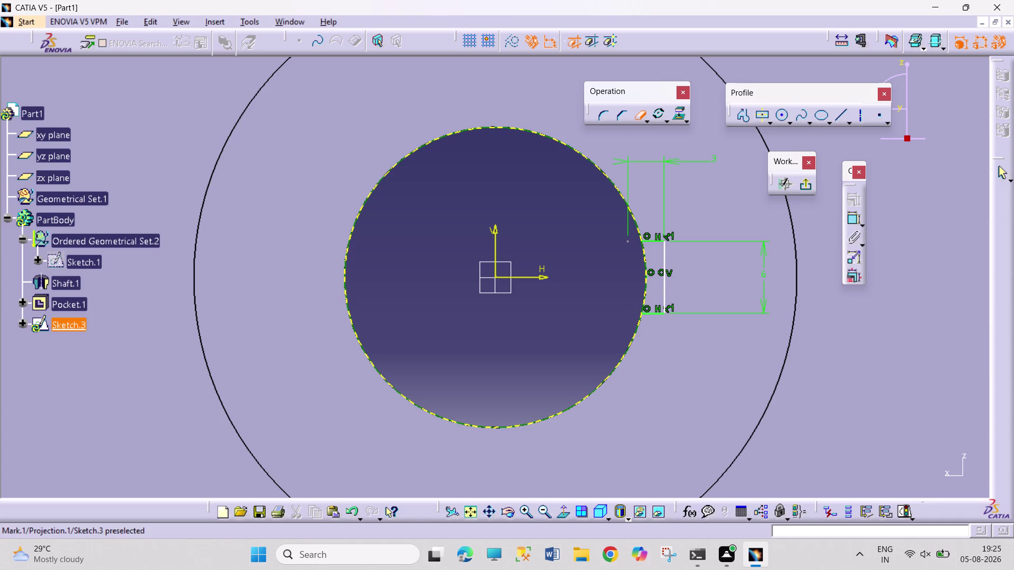
click(633, 344)
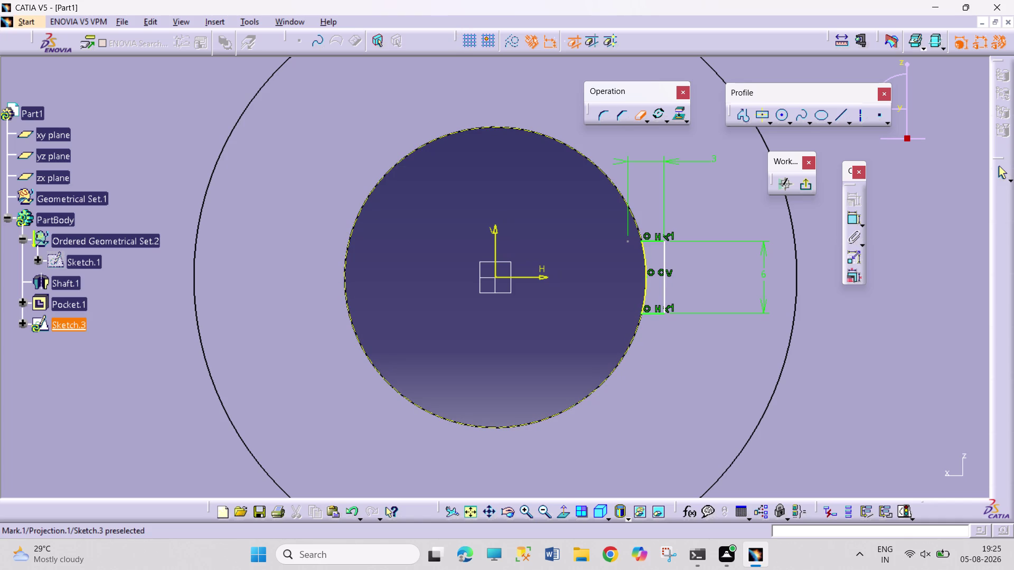
click(638, 116)
click(471, 514)
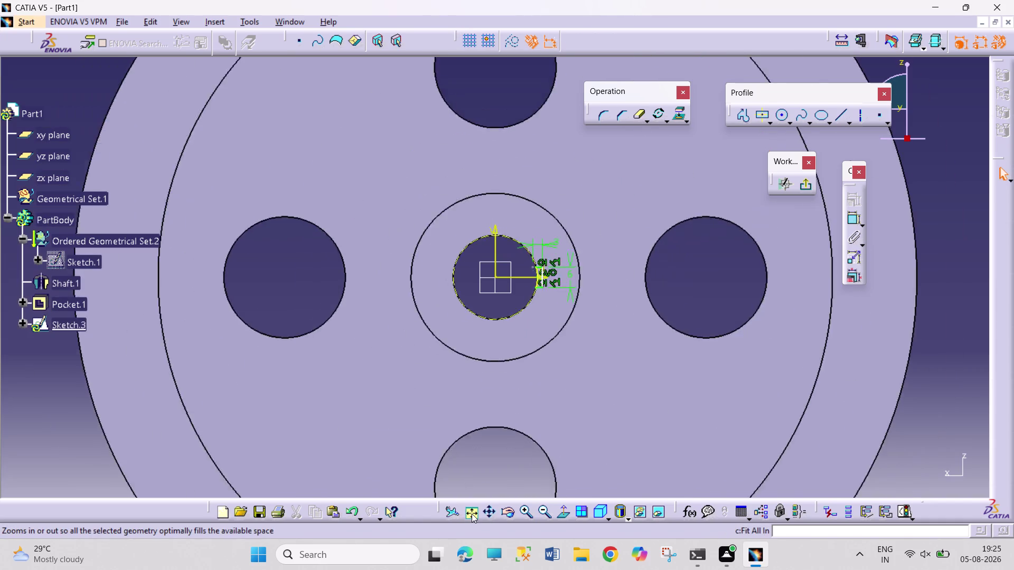
click(804, 187)
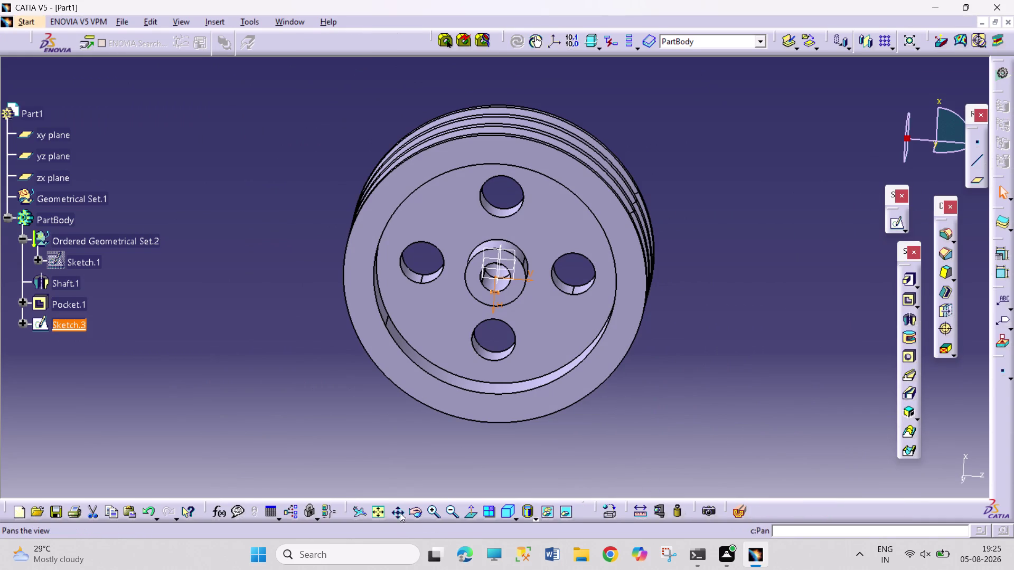
Pocket Sketch.3's keyed outline into the hub at 77 mm depth as Pocket.2.
triple_click(433, 516)
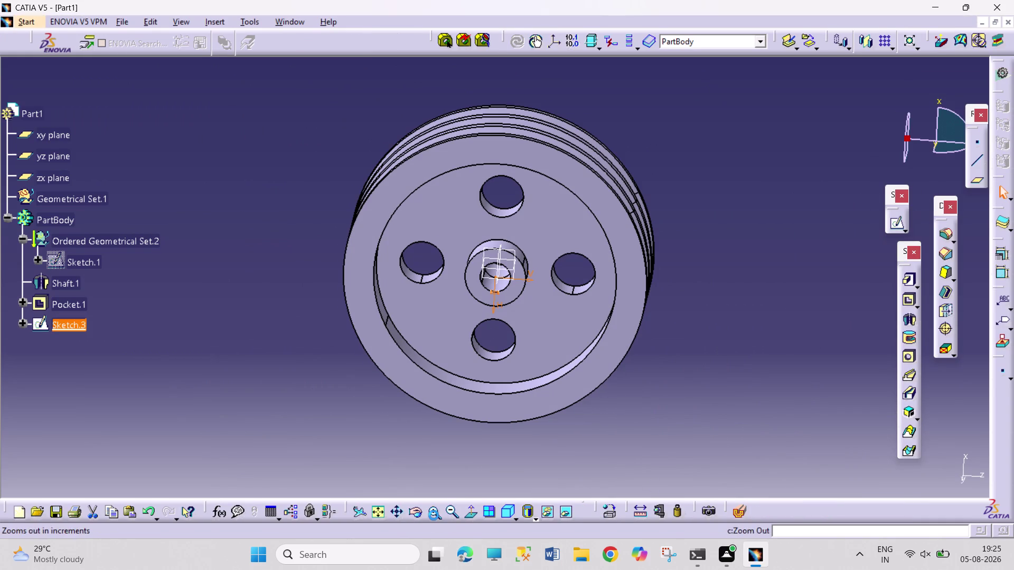
triple_click(433, 516)
triple_click(433, 516)
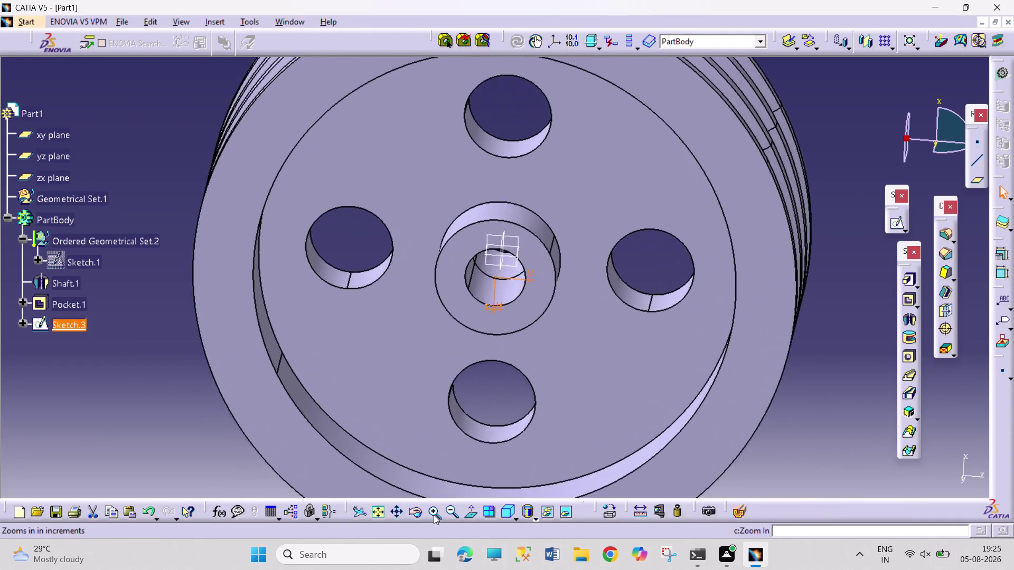
click(909, 304)
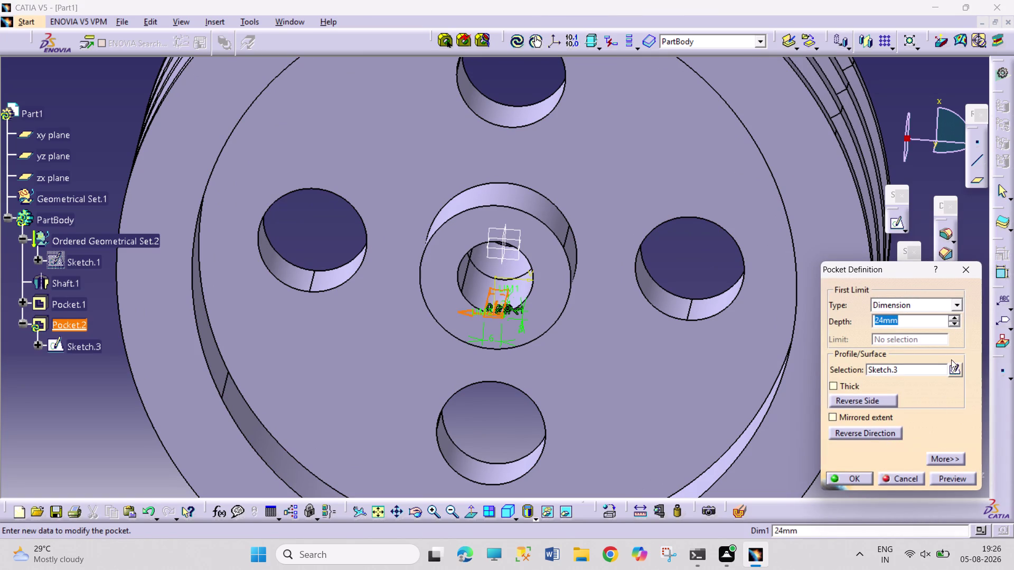
triple_click(953, 318)
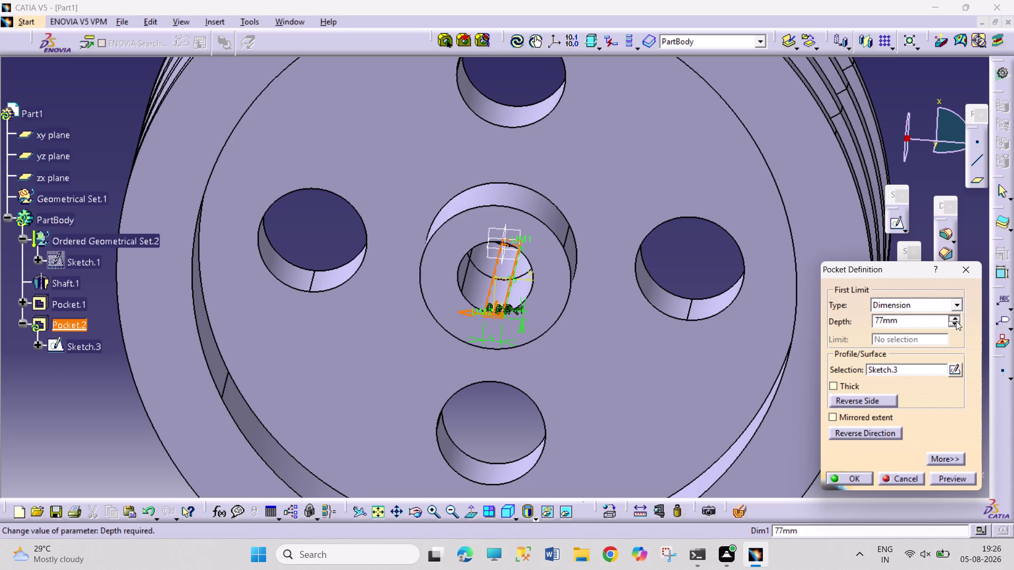
click(853, 475)
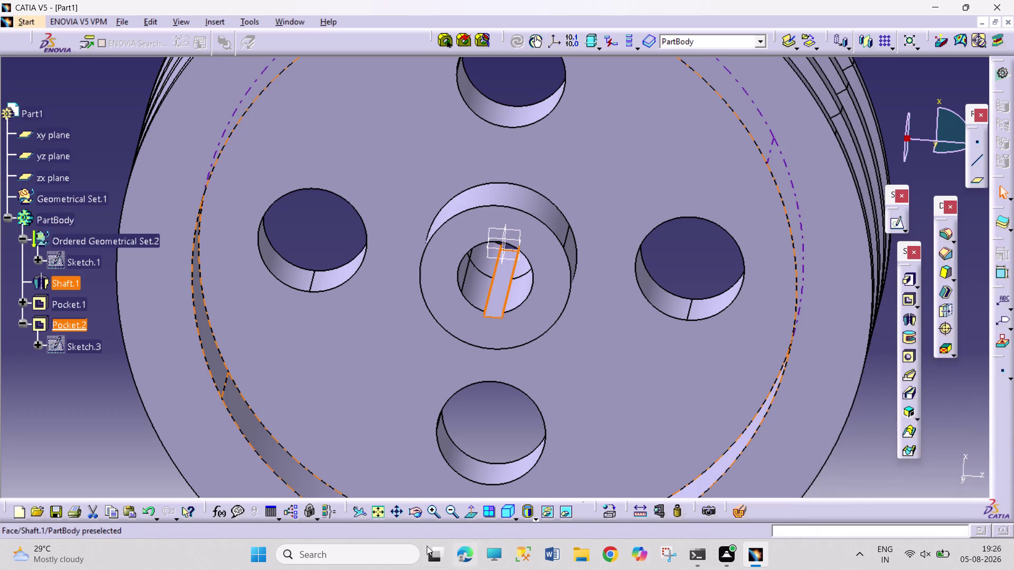
click(421, 509)
drag(446, 437, 457, 407)
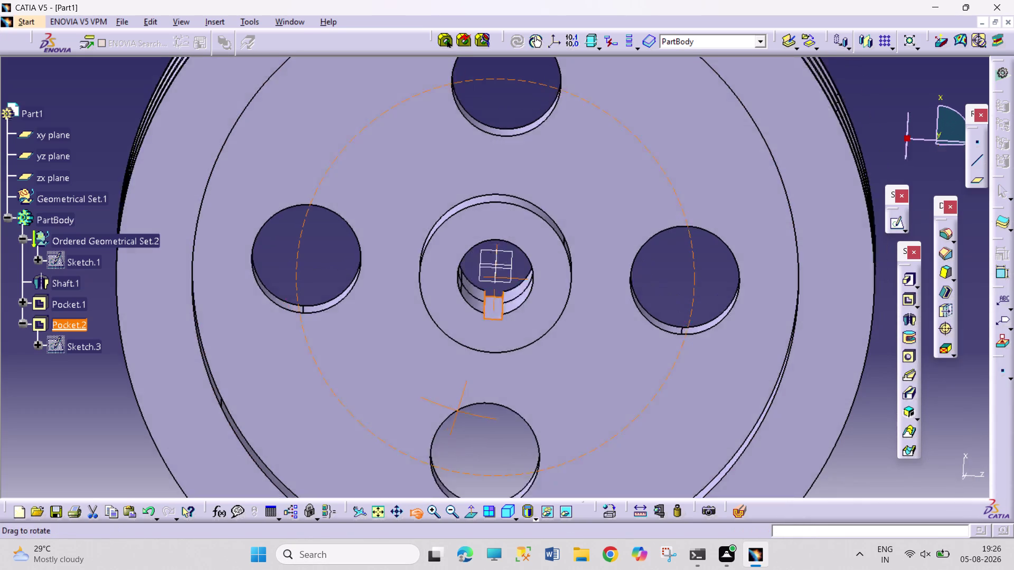
drag(457, 407, 895, 349)
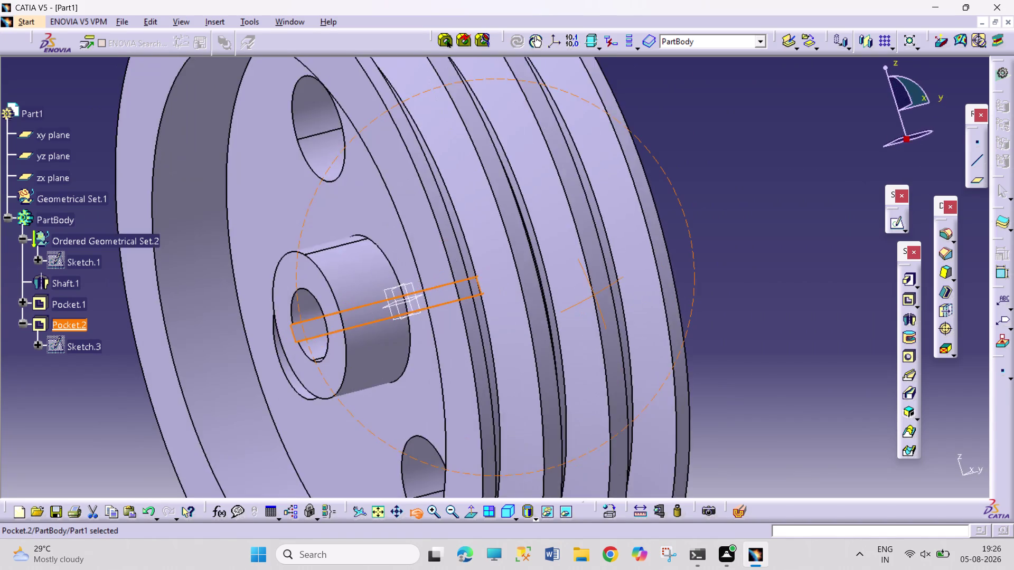
drag(896, 349, 904, 429)
click(783, 348)
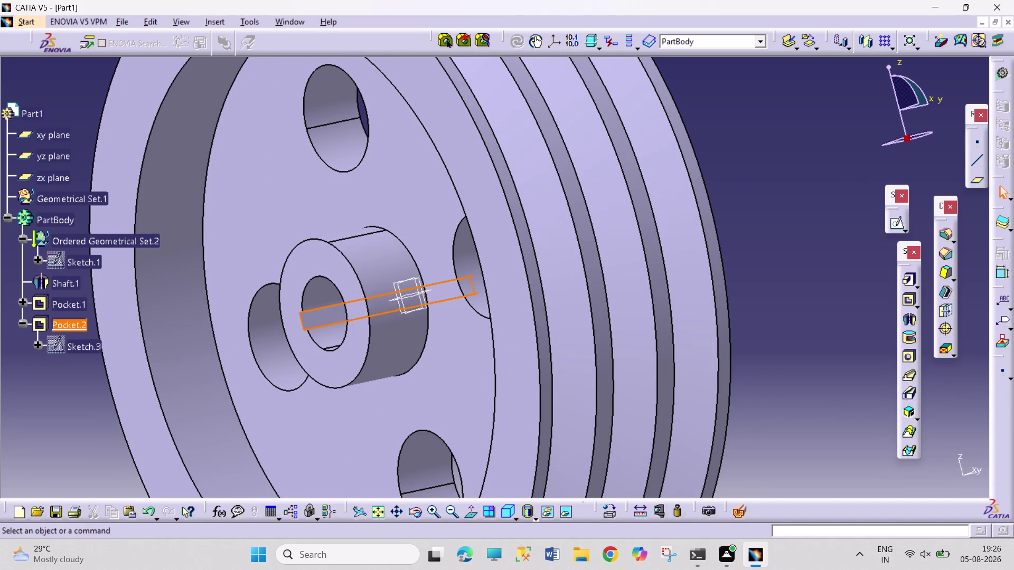
click(413, 510)
drag(326, 341, 361, 351)
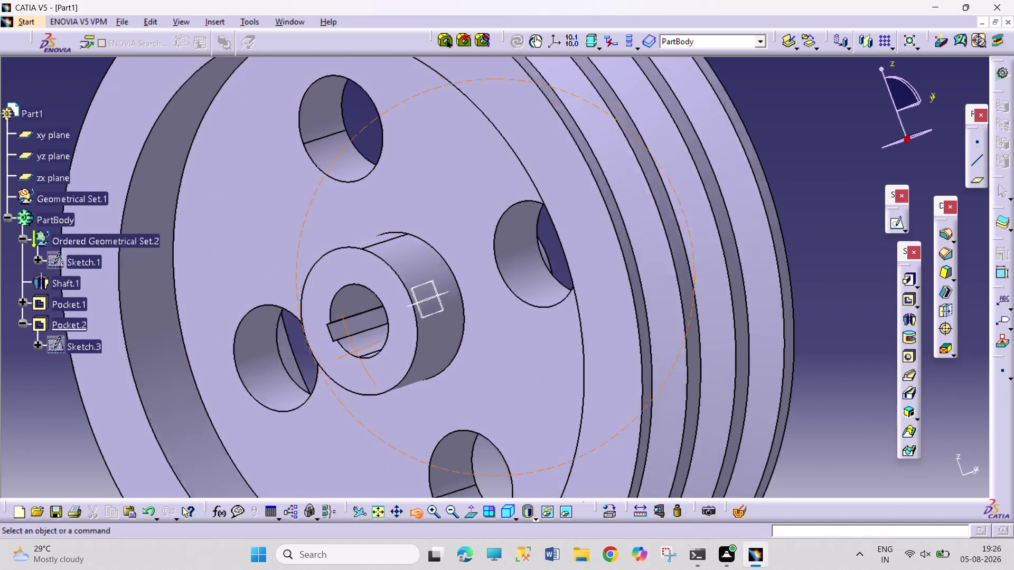
drag(360, 350, 442, 319)
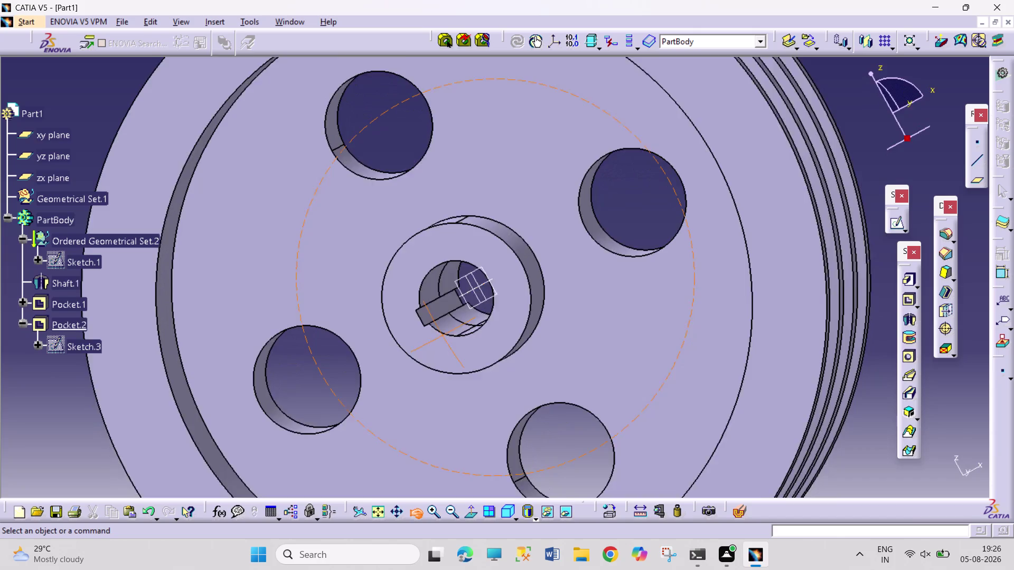
drag(443, 319, 835, 306)
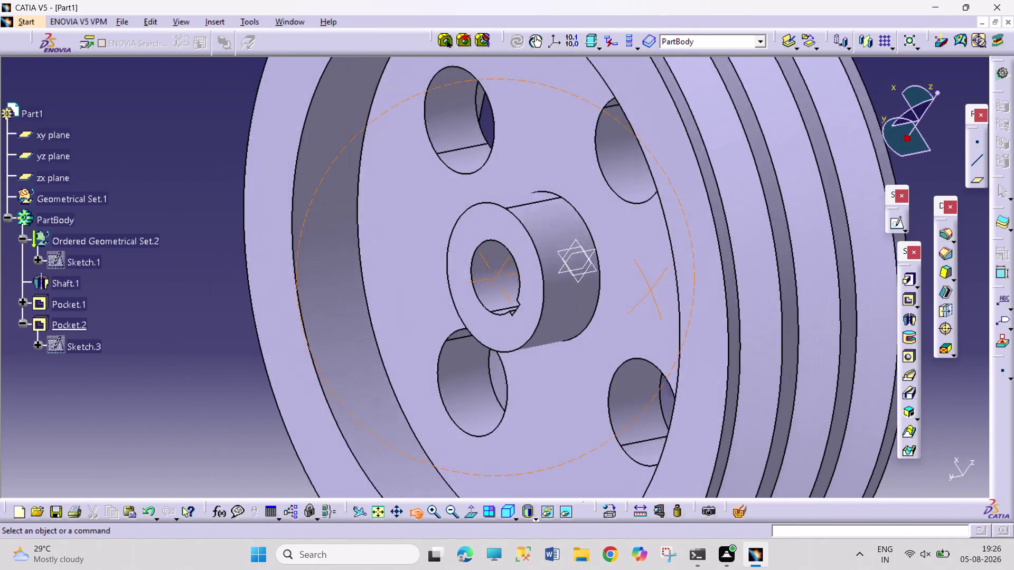
drag(835, 307, 916, 435)
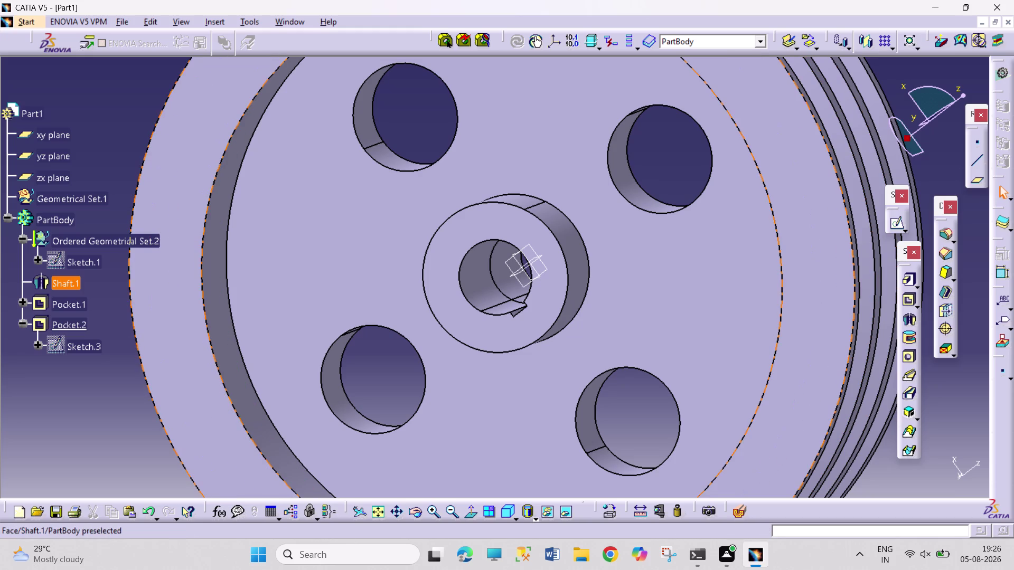
click(375, 512)
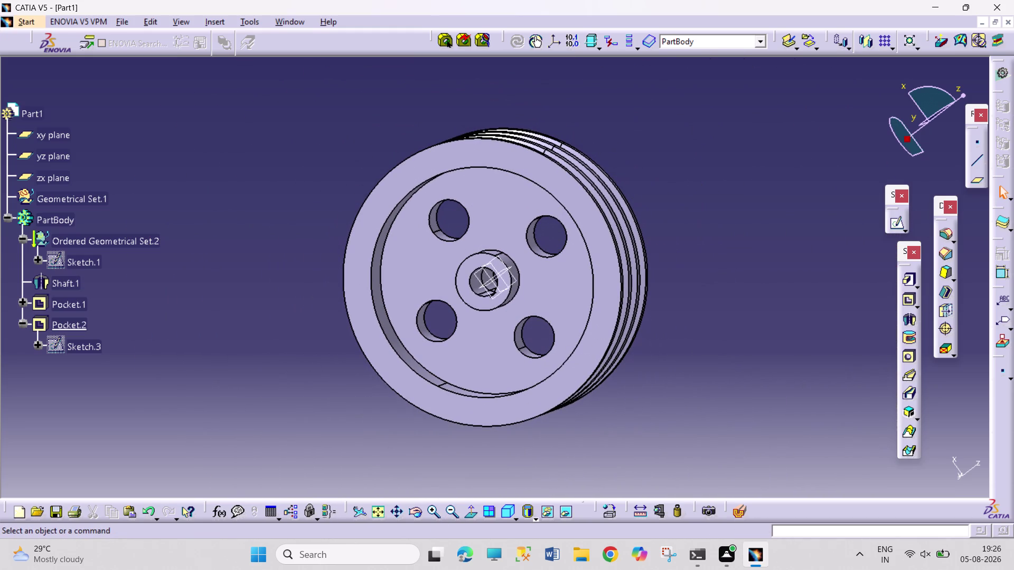
drag(715, 235, 767, 360)
drag(701, 211, 813, 357)
drag(713, 177, 722, 242)
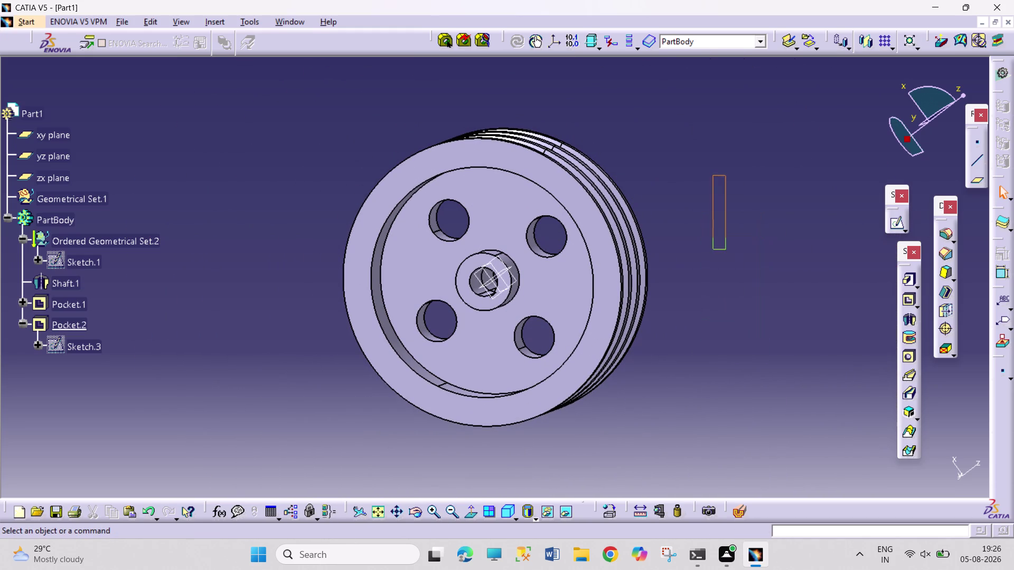
drag(722, 243, 798, 377)
drag(712, 94, 798, 275)
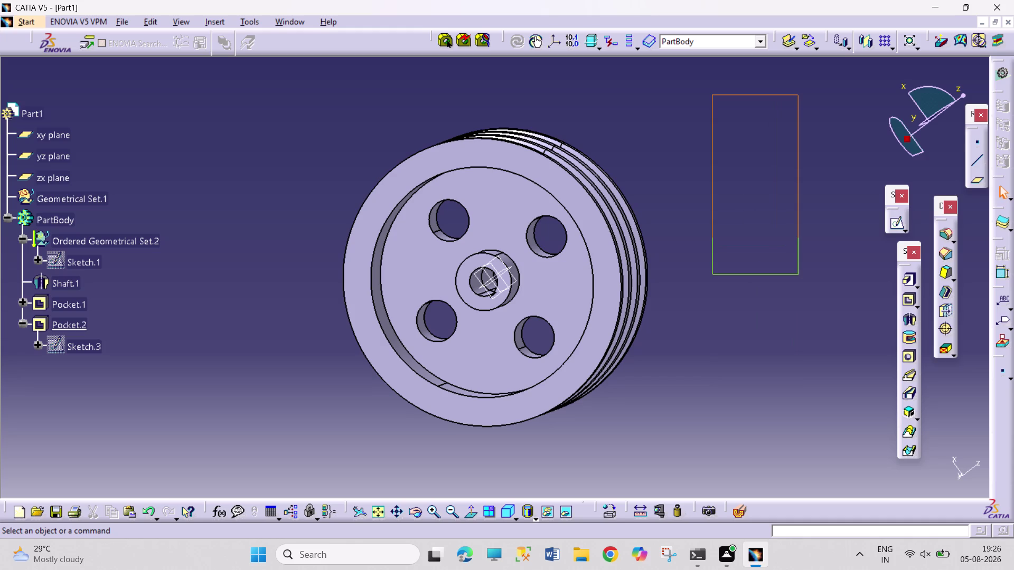
drag(681, 90, 834, 299)
drag(679, 94, 832, 328)
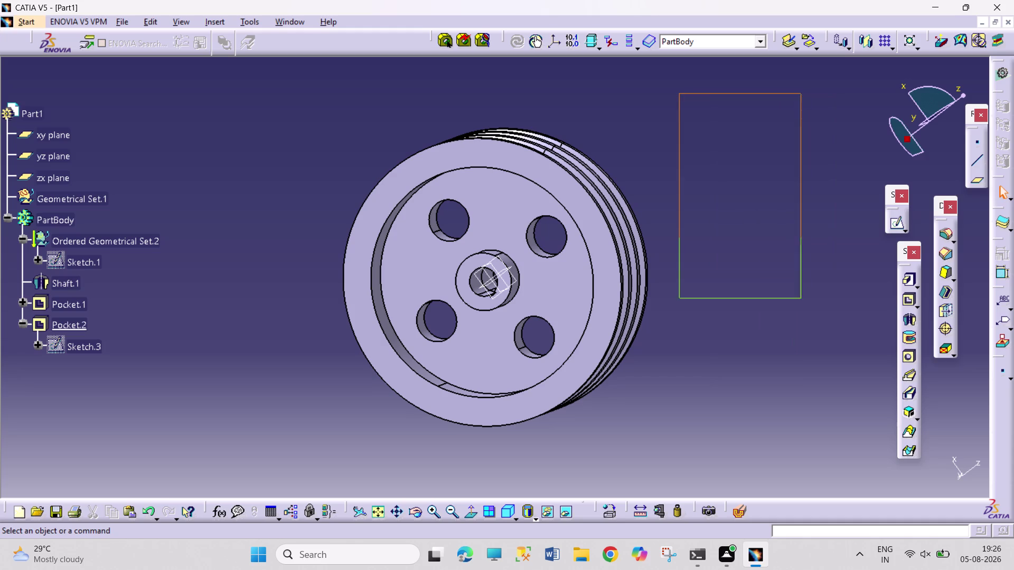
drag(831, 329, 838, 333)
drag(664, 112, 745, 361)
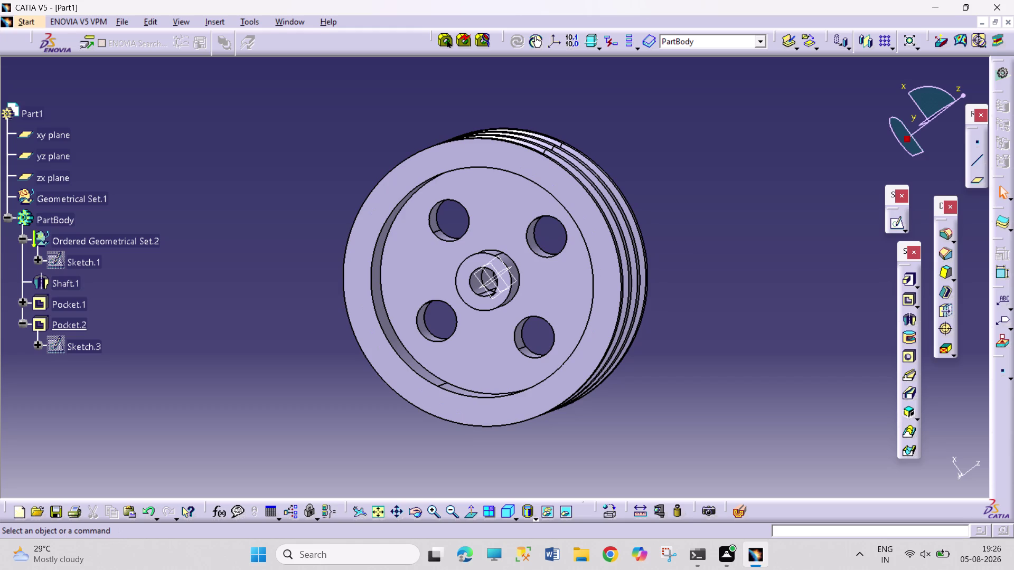
click(418, 514)
drag(383, 414, 458, 390)
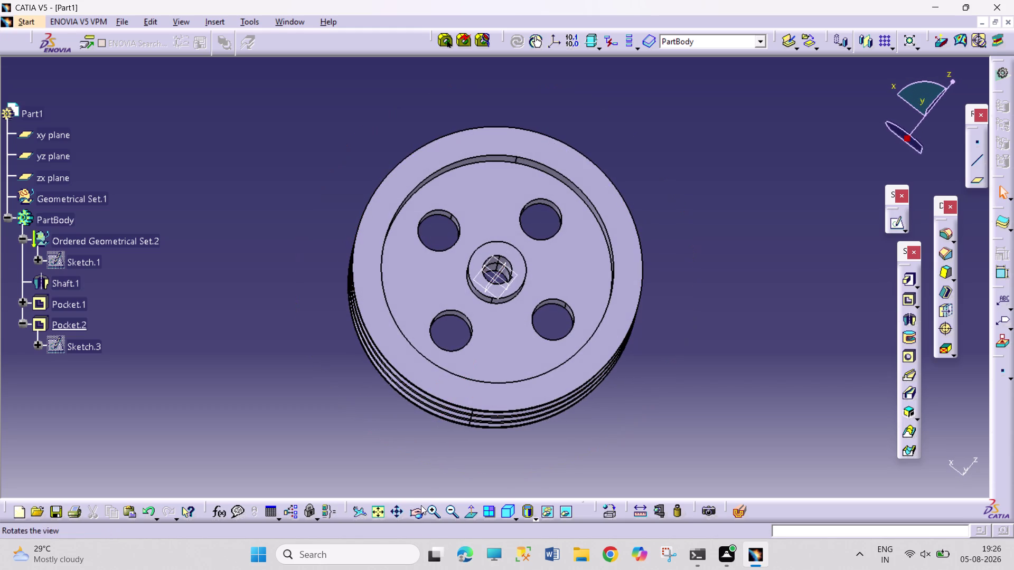
triple_click(435, 512)
Fillet the outer edge of the web recess with a 5 mm radius, creating EdgeFillet.1.
click(435, 512)
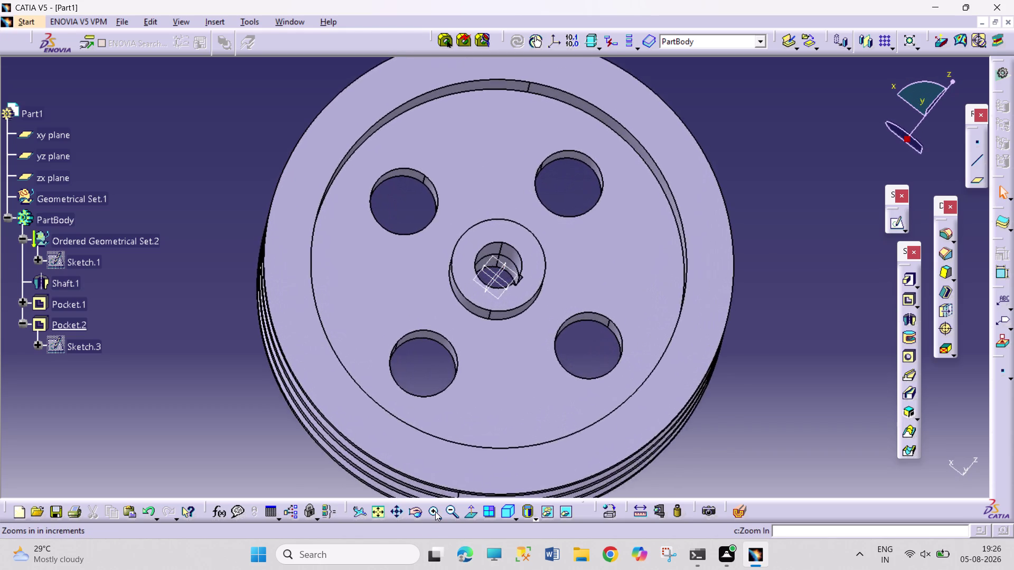
click(435, 512)
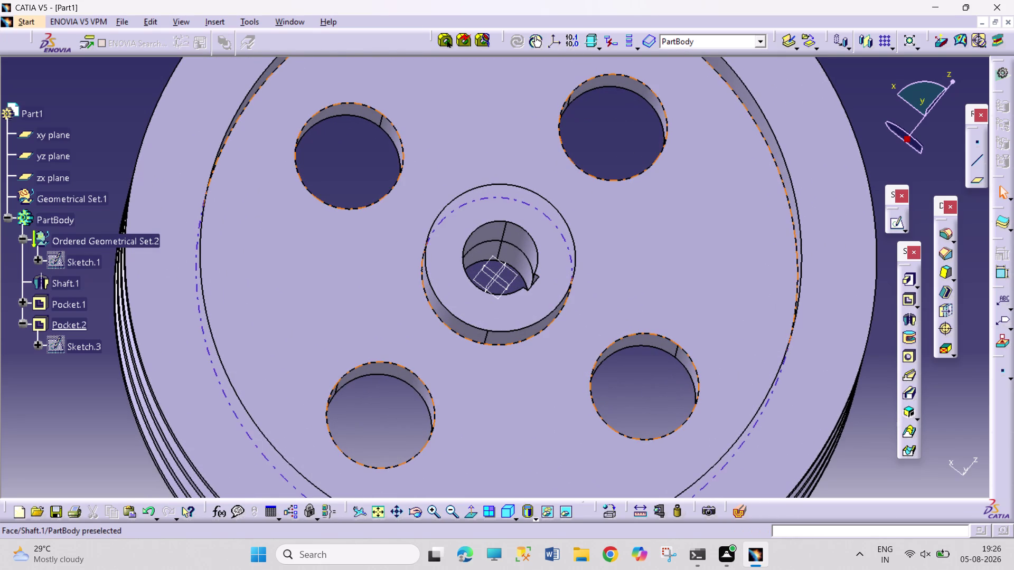
click(755, 130)
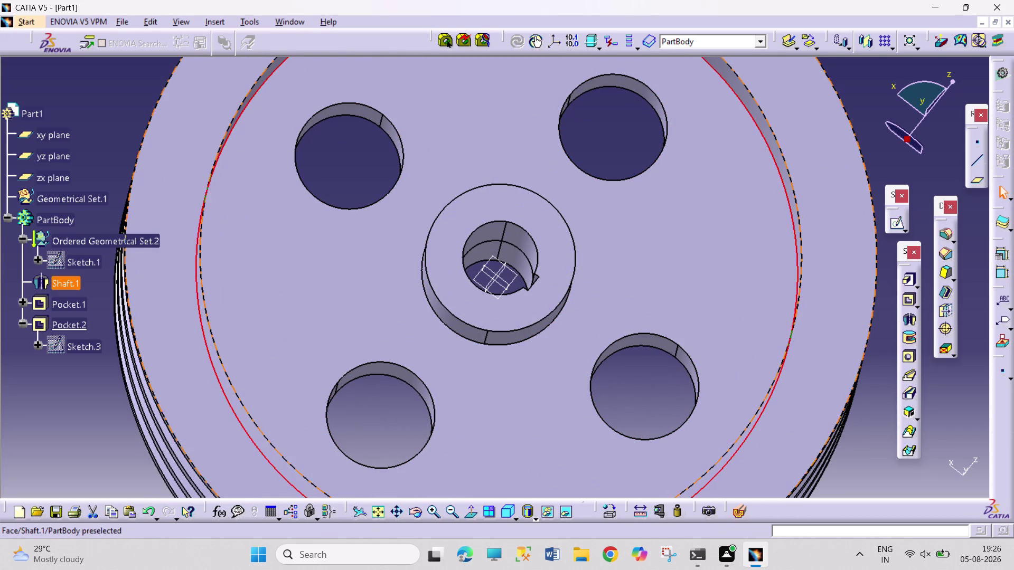
click(950, 233)
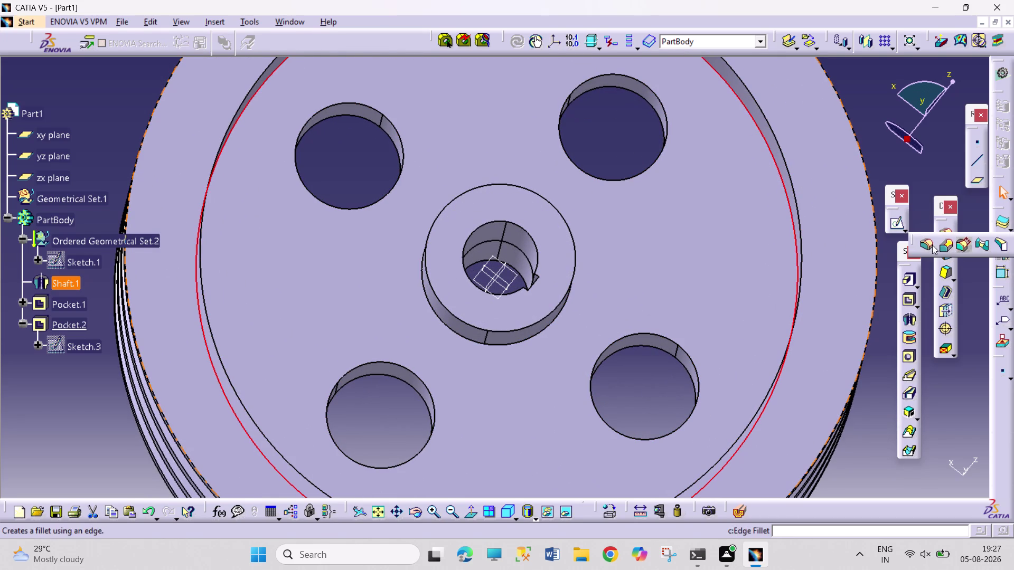
click(927, 244)
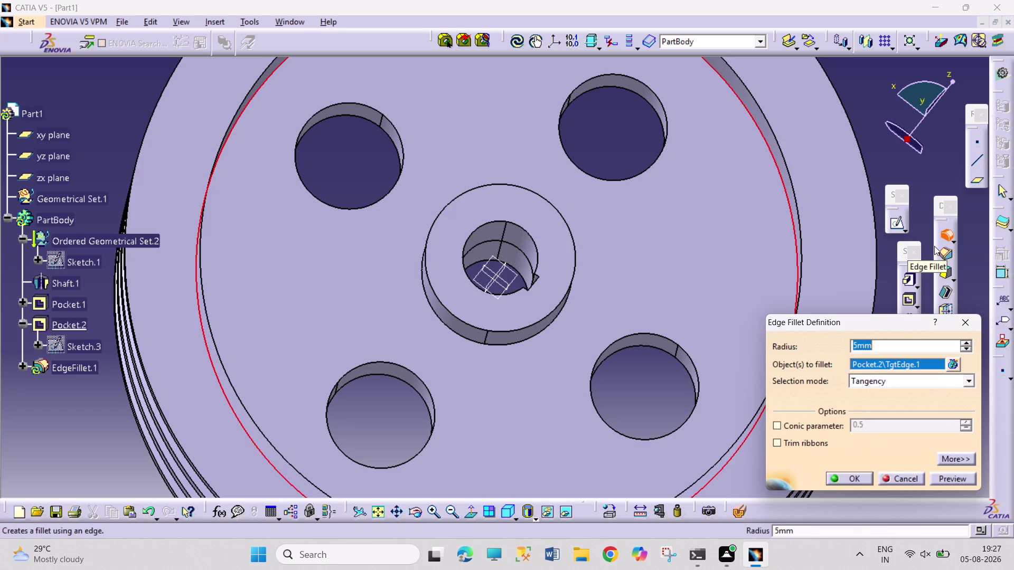
key(5)
key(Return)
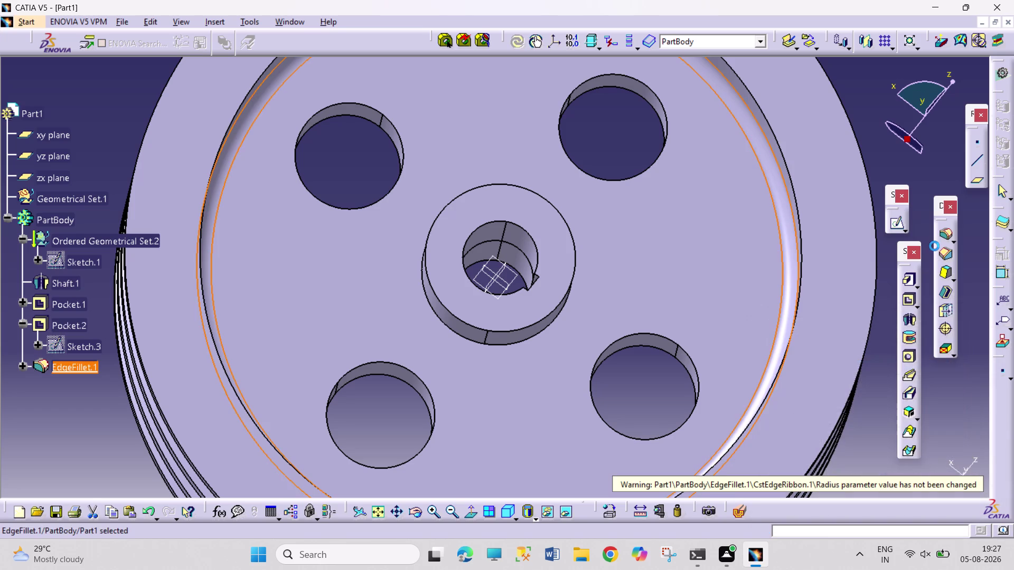
click(850, 71)
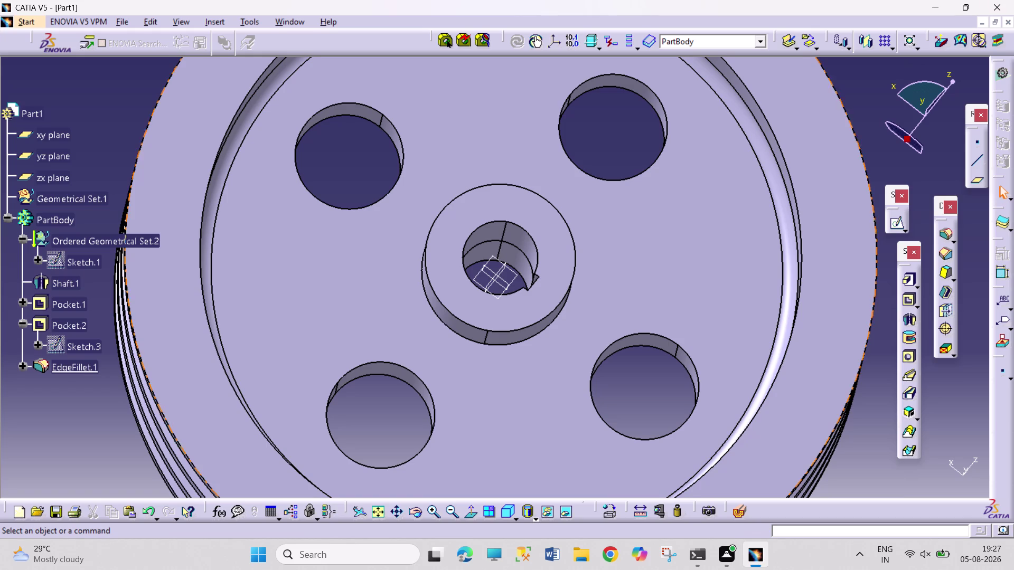
click(416, 517)
Fillet the recess edge on the opposite face at 5 mm (EdgeFillet.2), then fit all.
drag(114, 436, 387, 342)
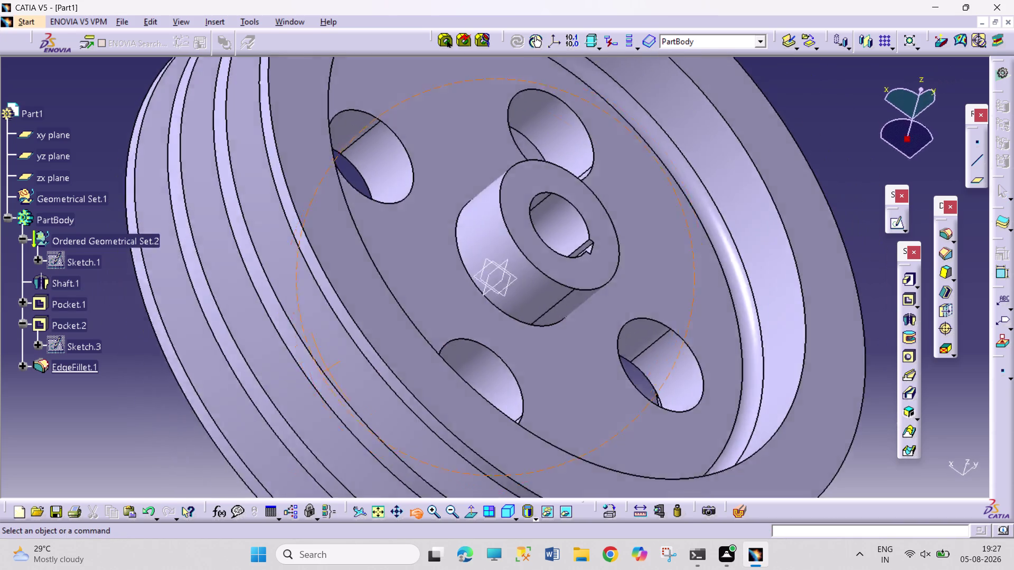
drag(387, 342, 757, 91)
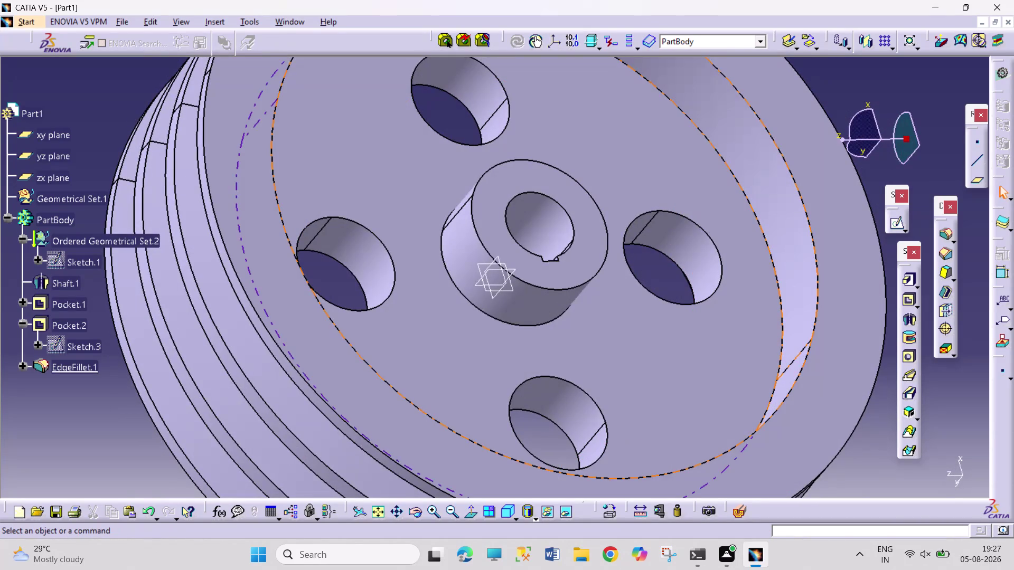
click(699, 127)
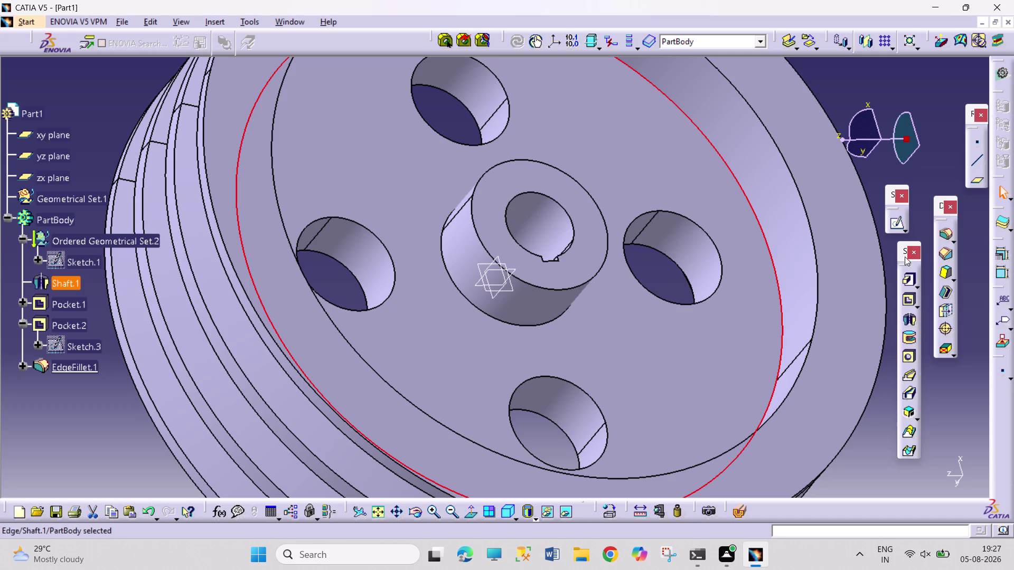
click(942, 237)
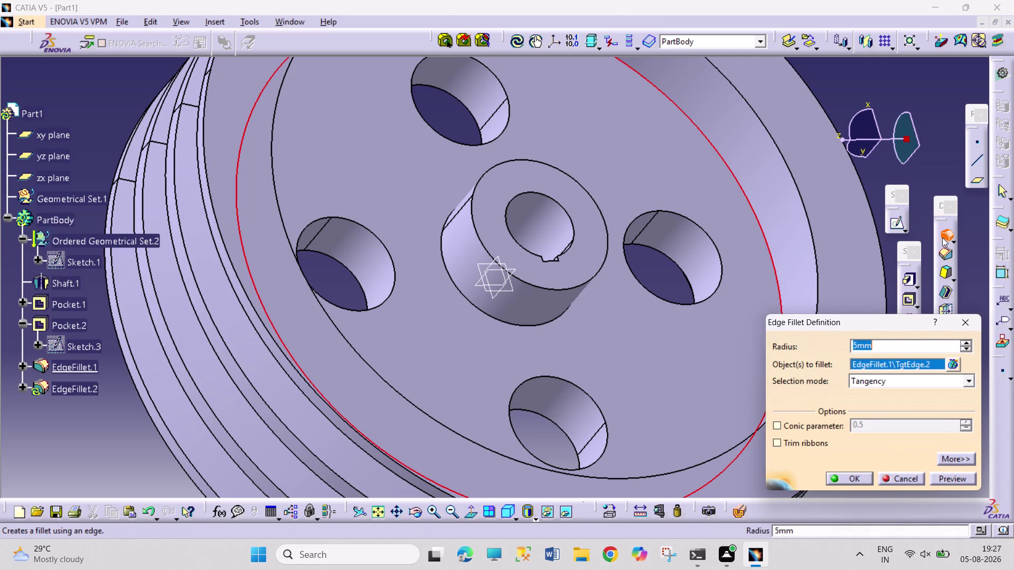
key(Return)
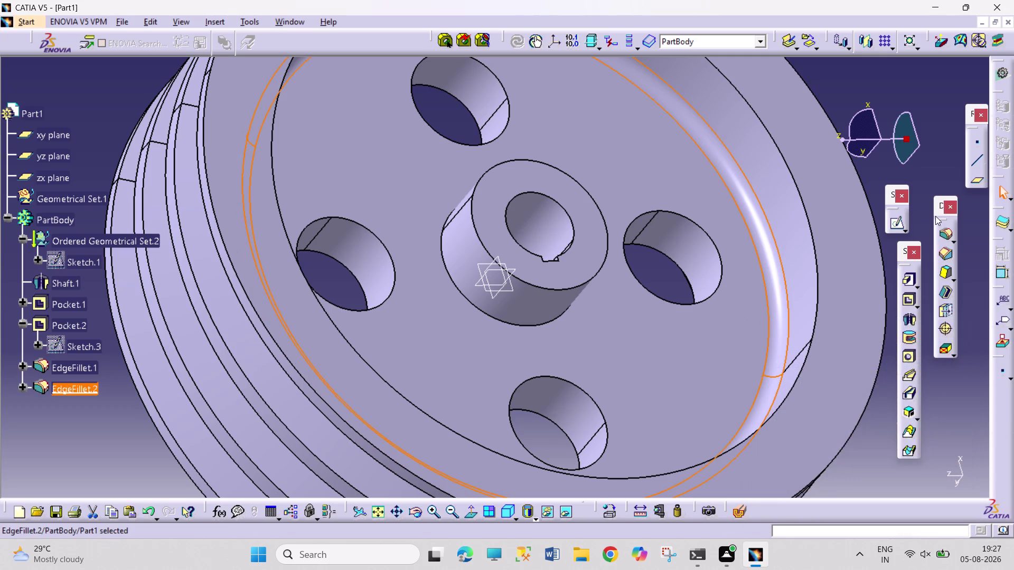
click(860, 89)
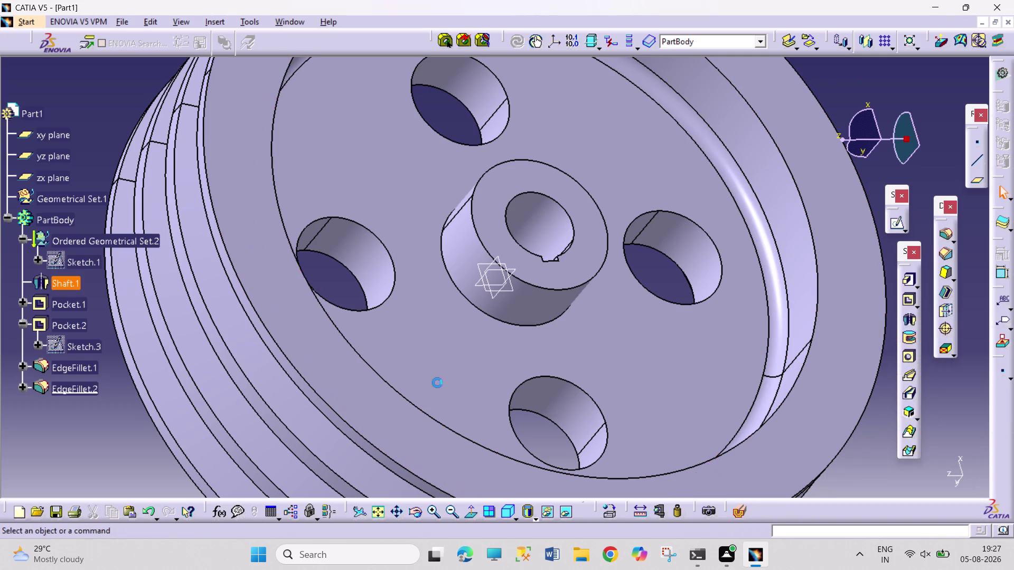
click(377, 517)
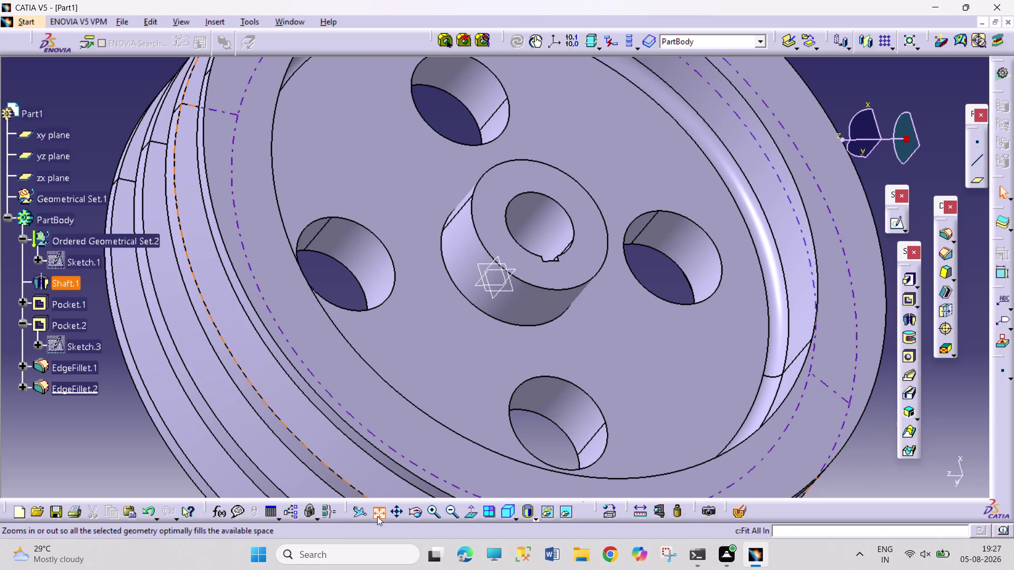
click(720, 328)
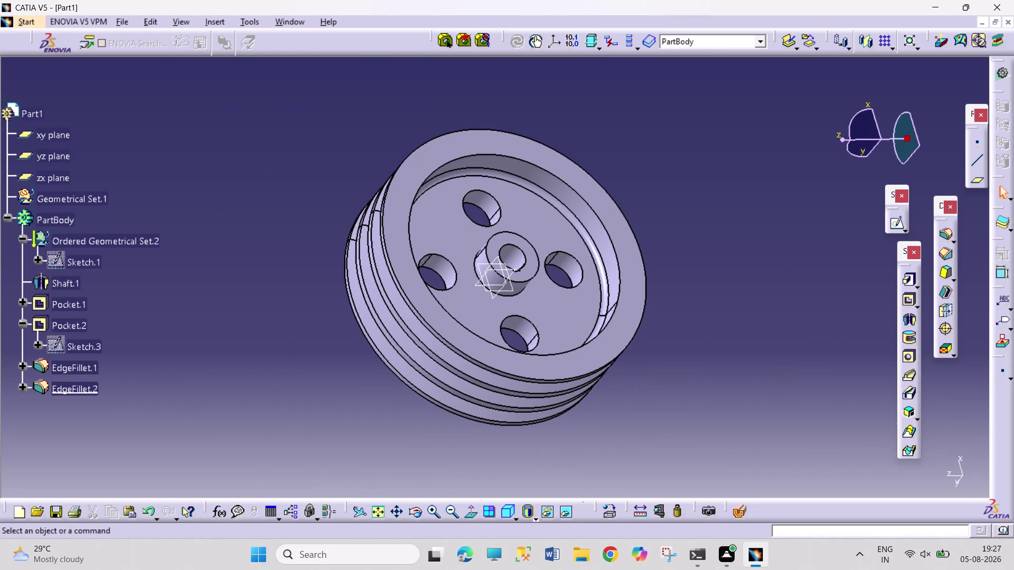
Orbit around the pulley to inspect its grooves, web holes and the stray duplicate shaft.
click(414, 513)
drag(725, 351, 497, 362)
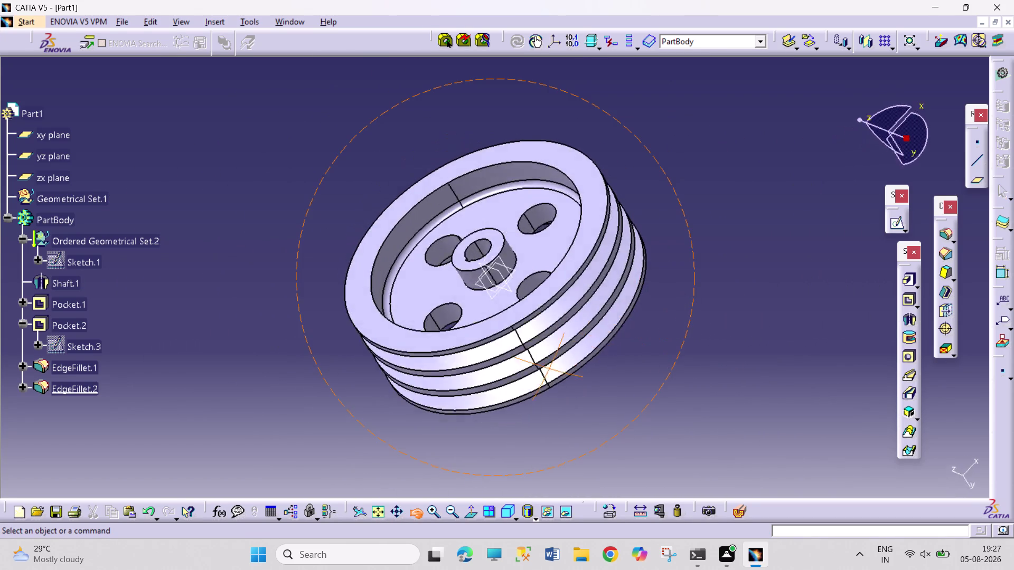
drag(497, 362, 568, 397)
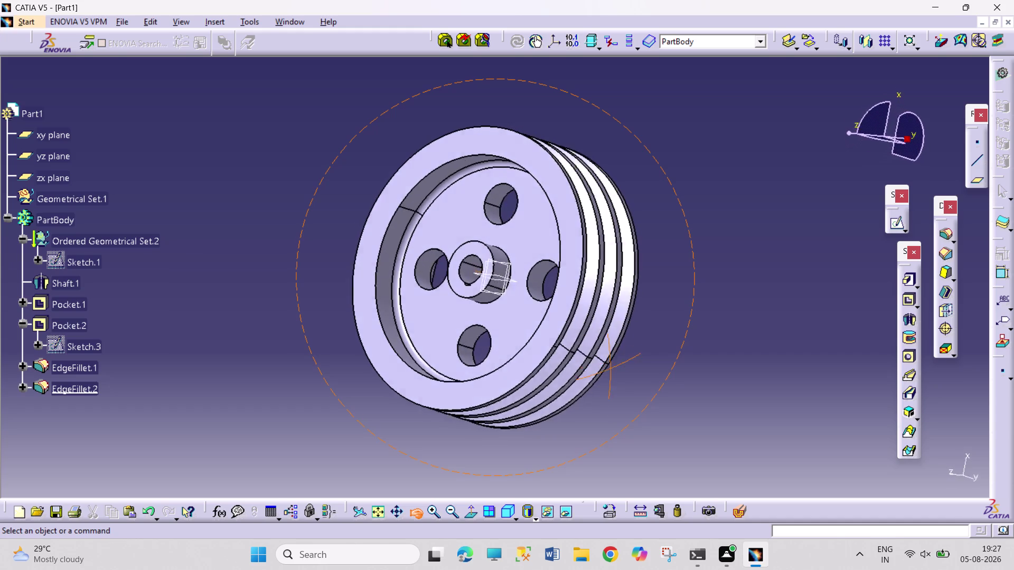
drag(568, 397, 558, 407)
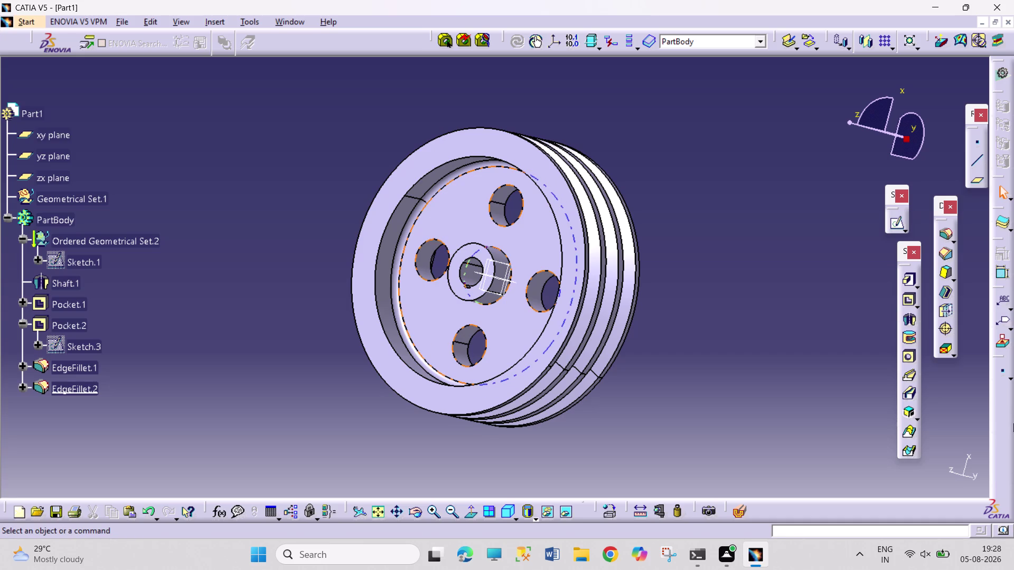
click(417, 515)
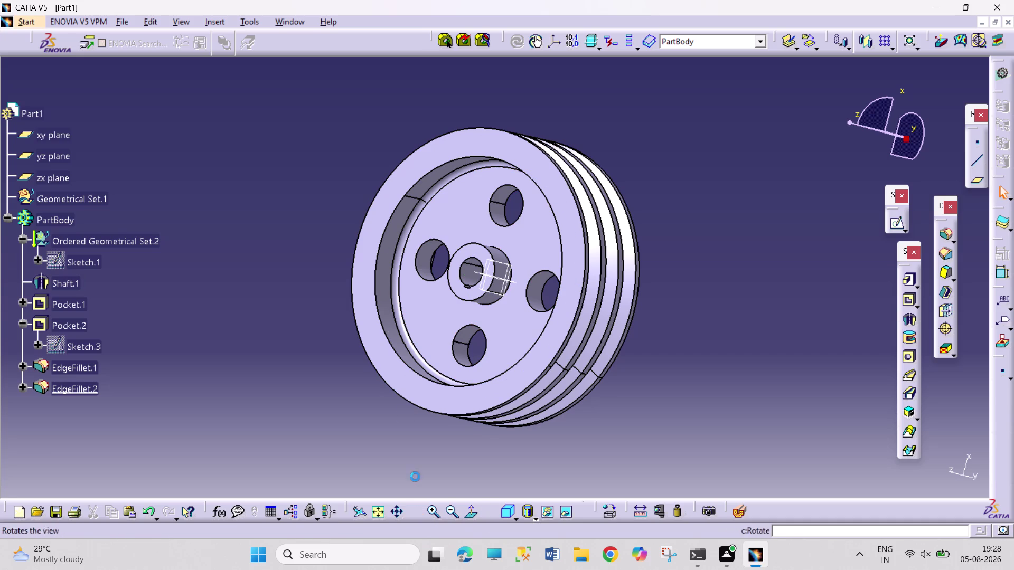
drag(335, 350, 708, 343)
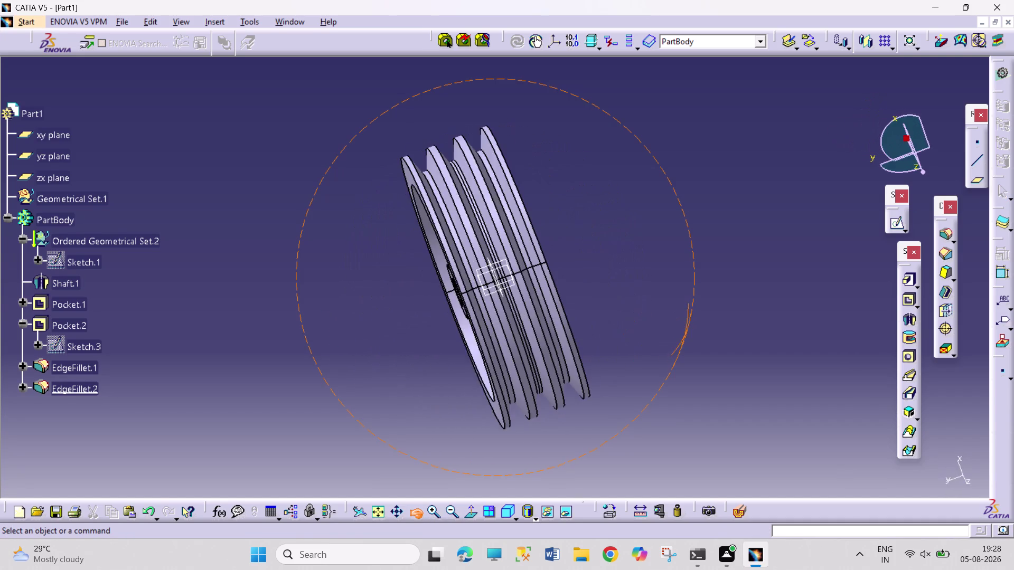
drag(709, 342, 415, 323)
drag(417, 302, 433, 285)
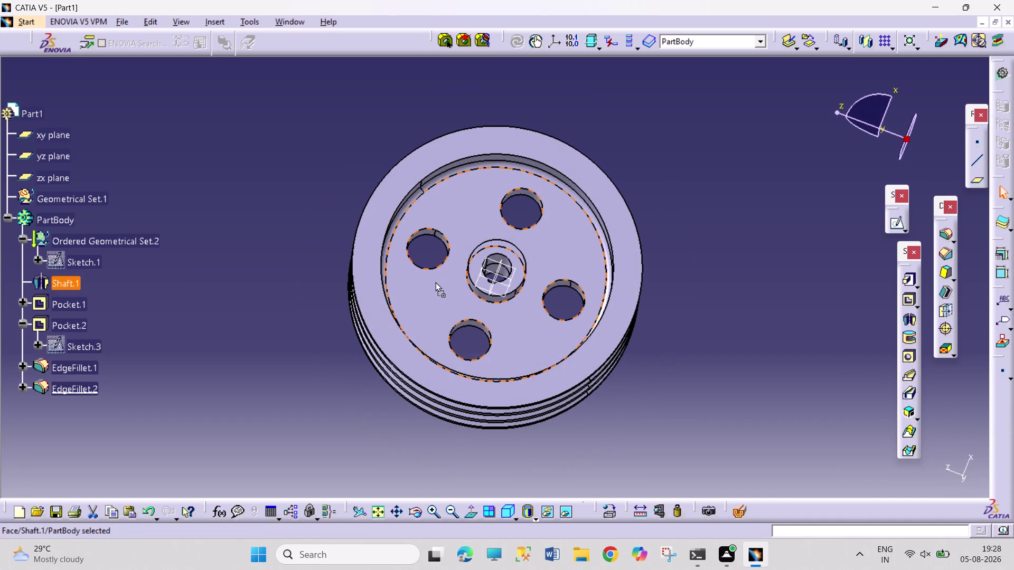
drag(433, 284, 453, 273)
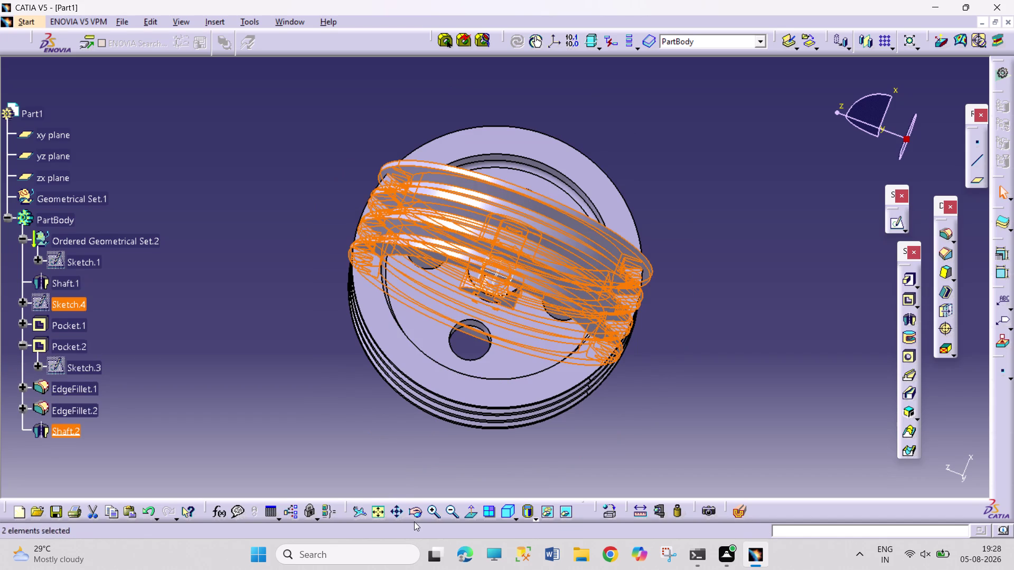
click(581, 454)
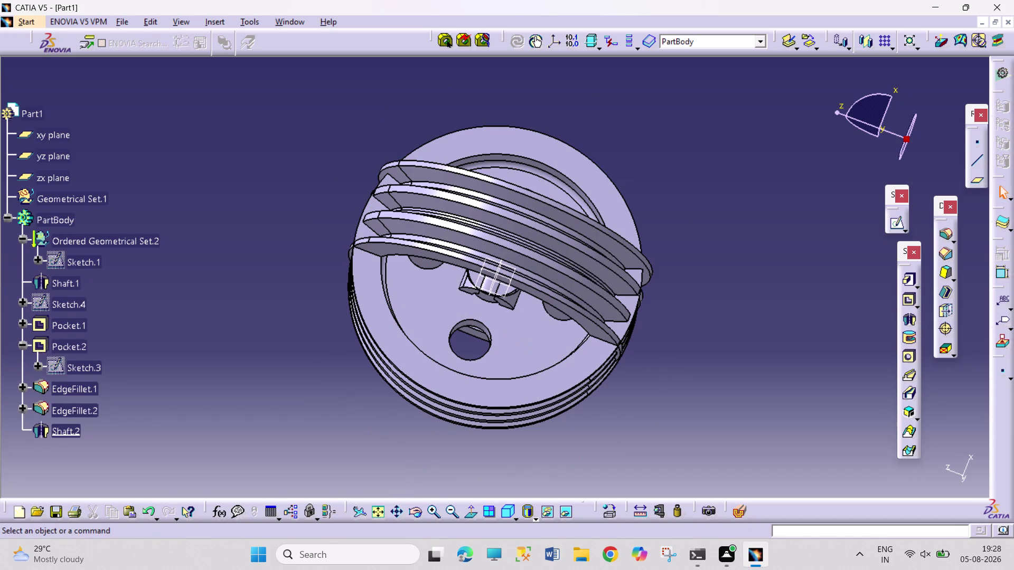
drag(414, 513, 417, 509)
drag(437, 473, 743, 312)
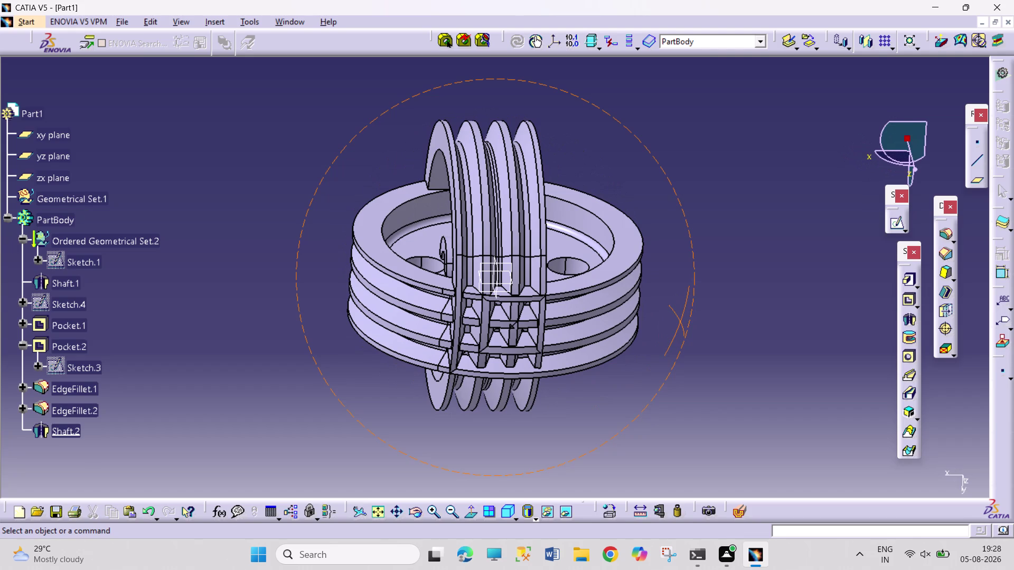
Undo the accidental duplicate shaft and orbit to check the pulley face.
key(ctrl+z)
key(ctrl+z)
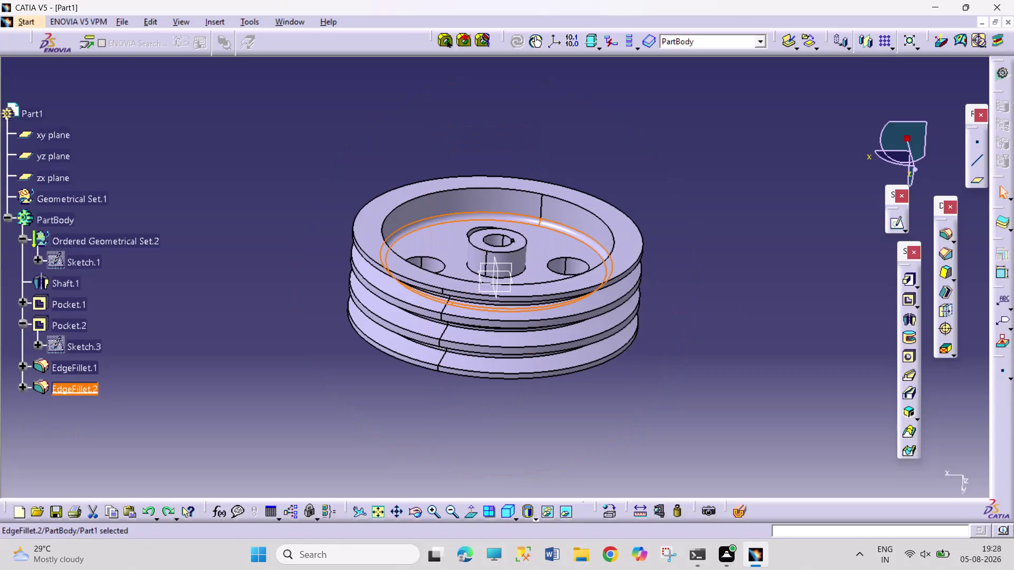
click(413, 511)
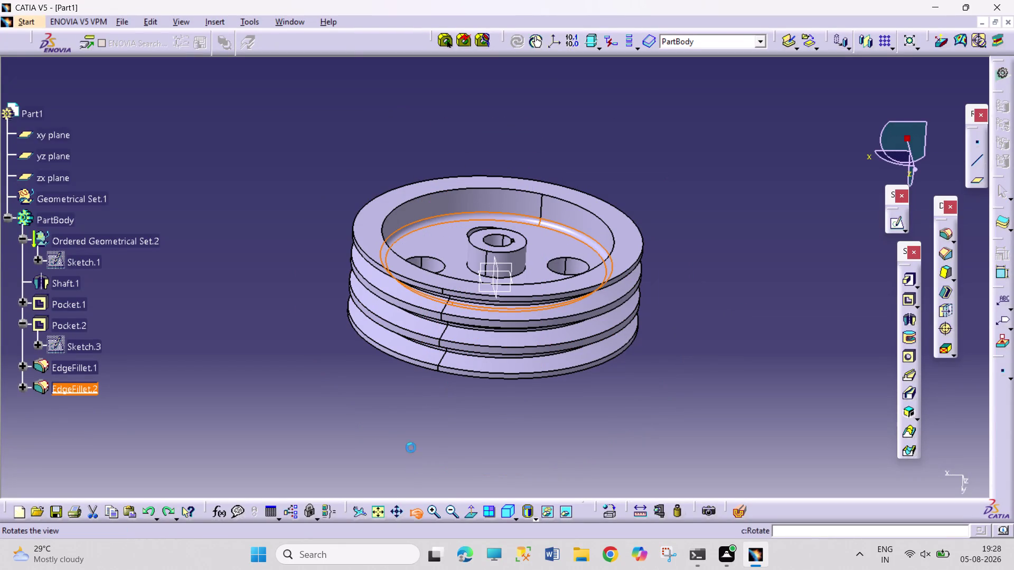
drag(428, 407, 364, 438)
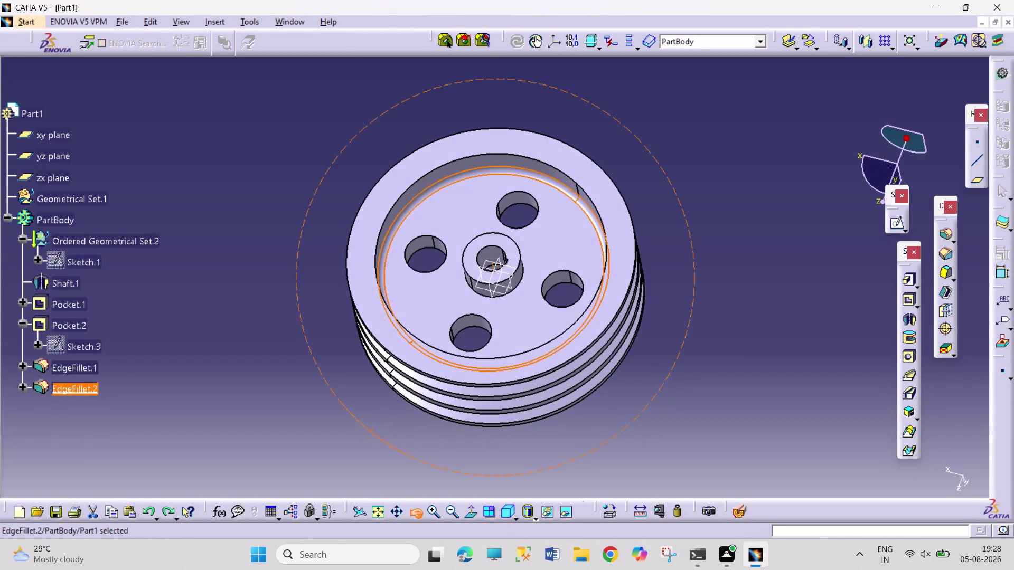
drag(364, 437, 377, 419)
drag(463, 385, 605, 277)
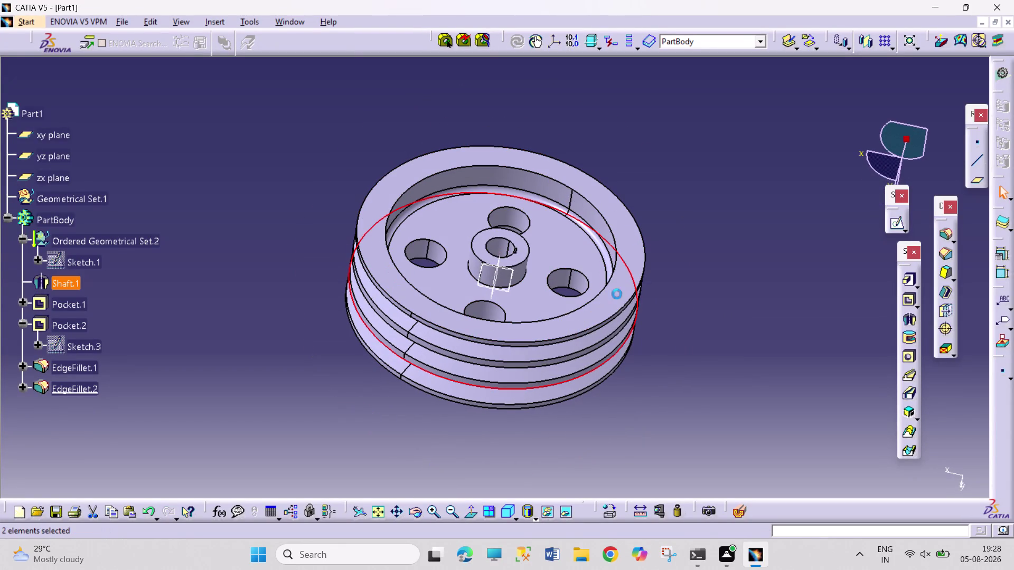
click(764, 325)
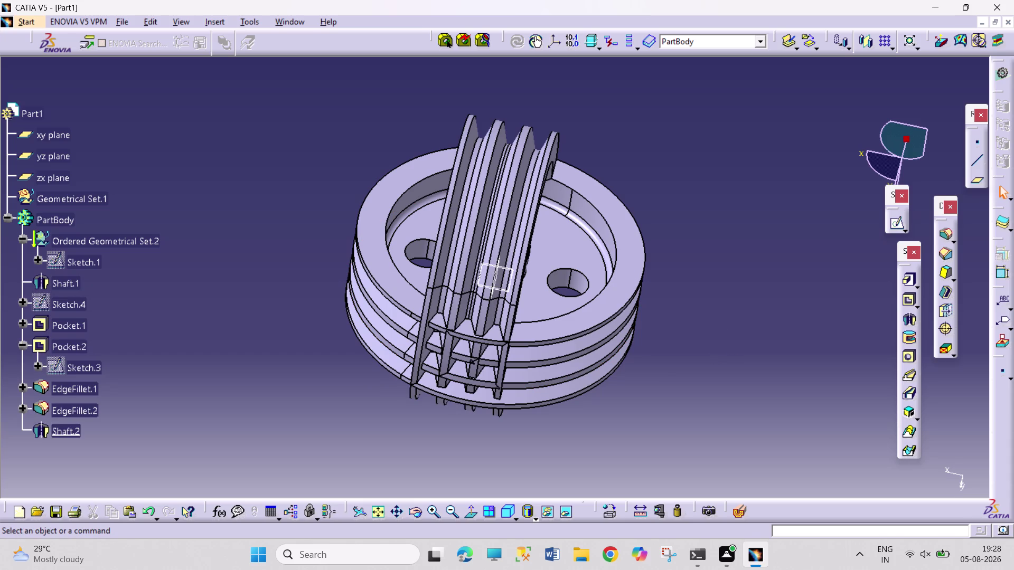
Undo the remaining Shaft.2 and Sketch.4 changes until the extra shaft is gone.
key(ctrl+z)
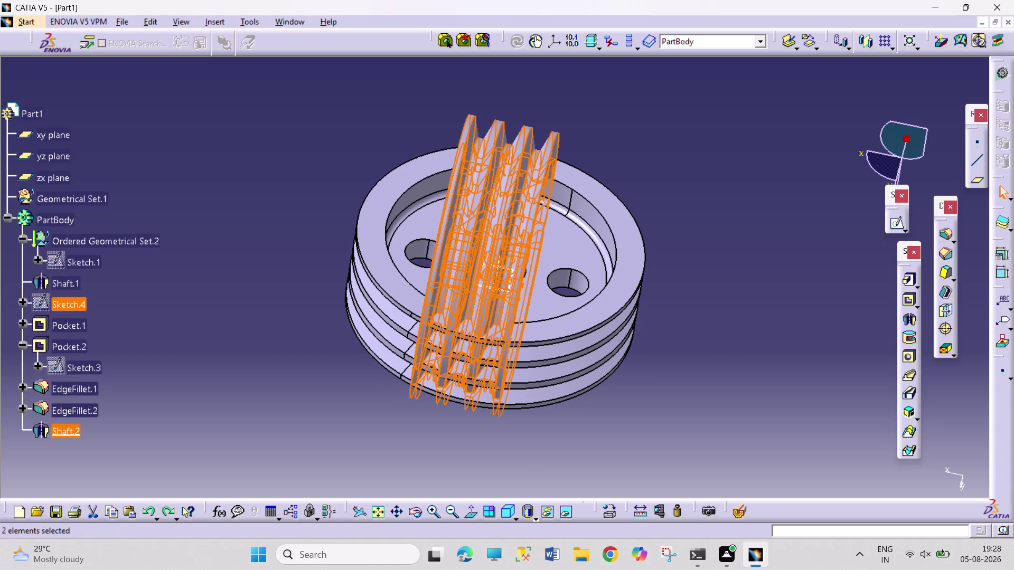
key(ctrl+z)
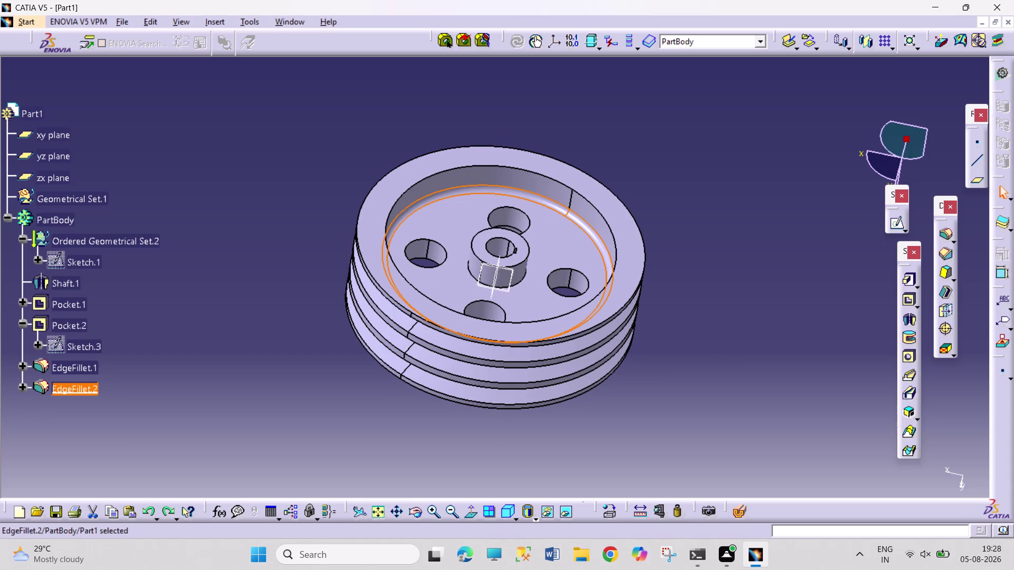
click(712, 393)
drag(539, 368, 593, 183)
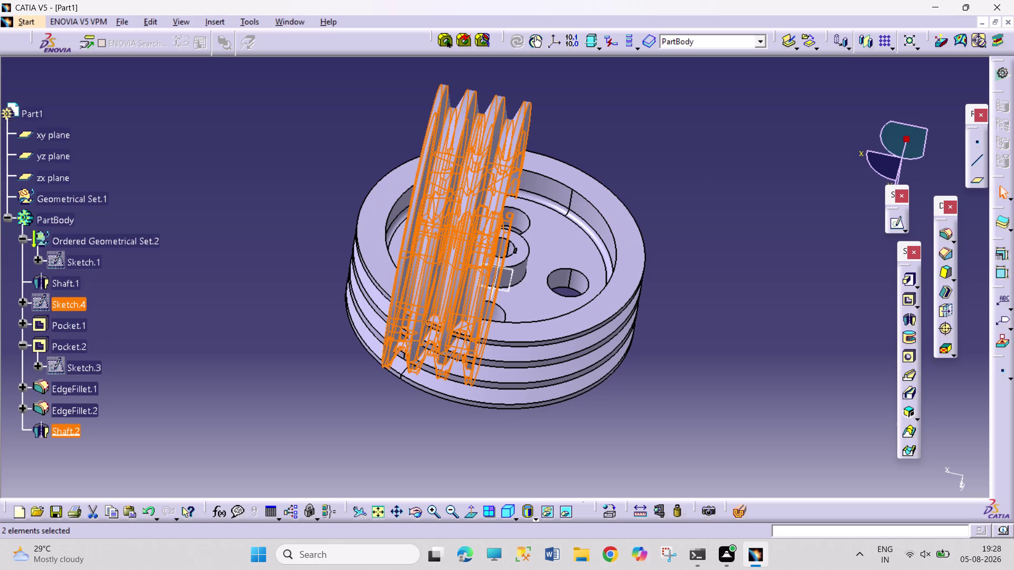
drag(447, 183, 725, 237)
click(724, 237)
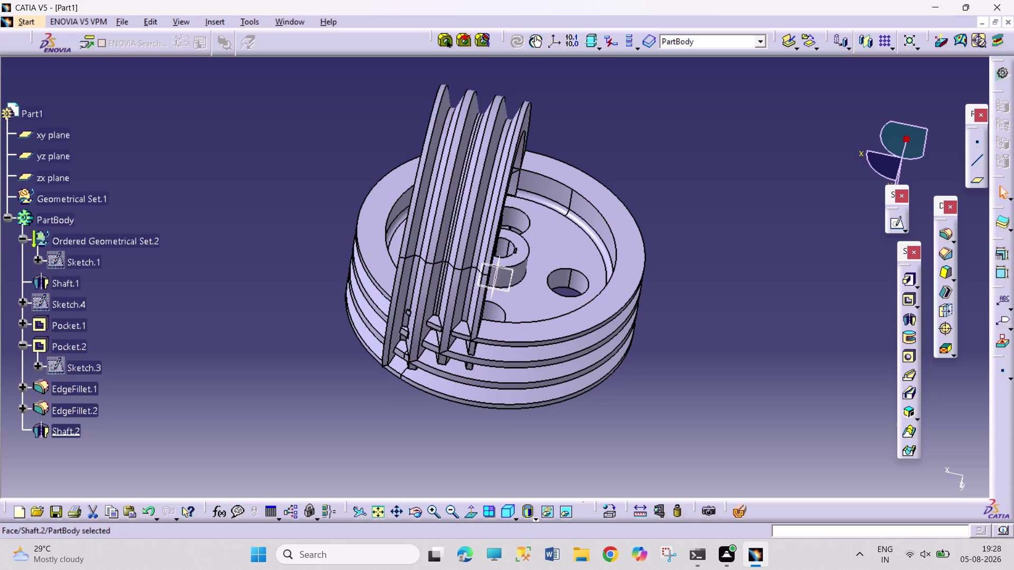
key(ctrl+z)
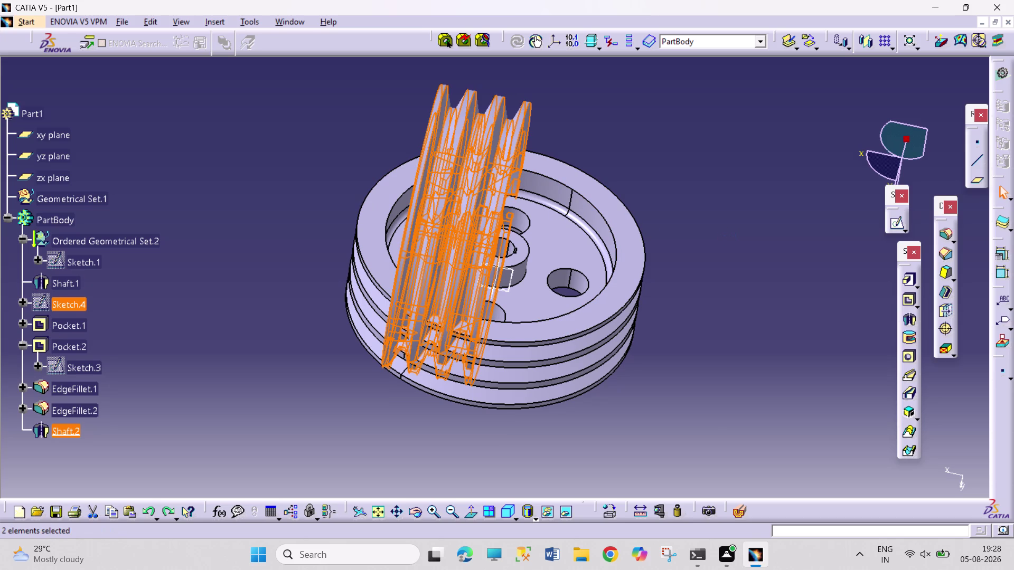
key(ctrl+z)
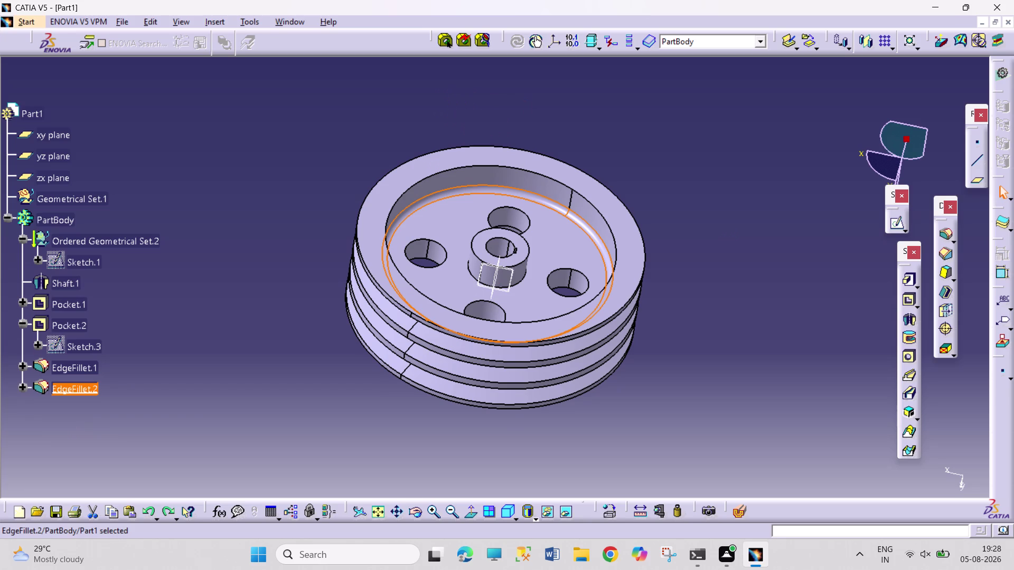
click(728, 294)
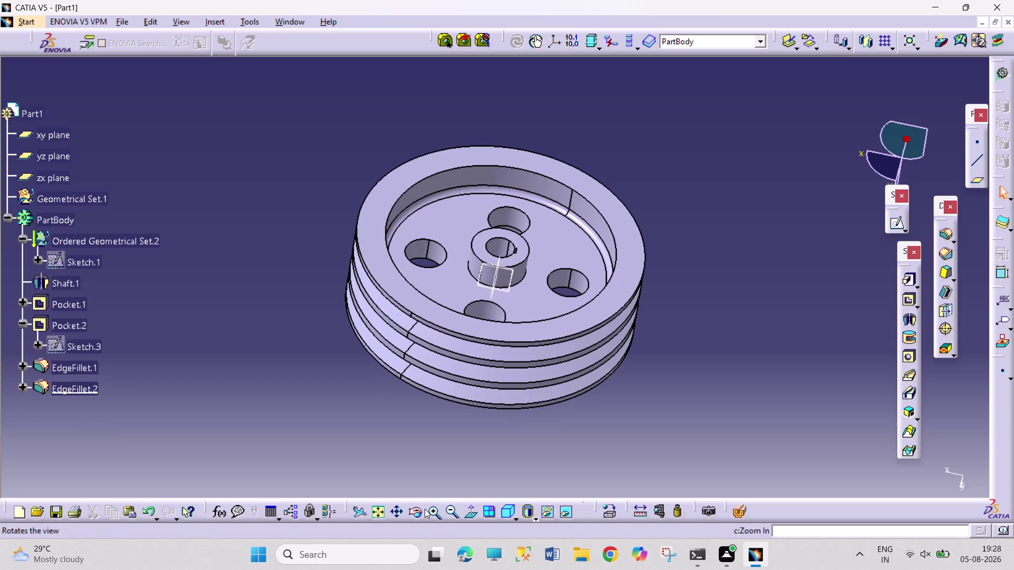
Orbit the pulley to an angled view and reopen the shaft's profile sketch.
click(423, 509)
drag(375, 352, 614, 437)
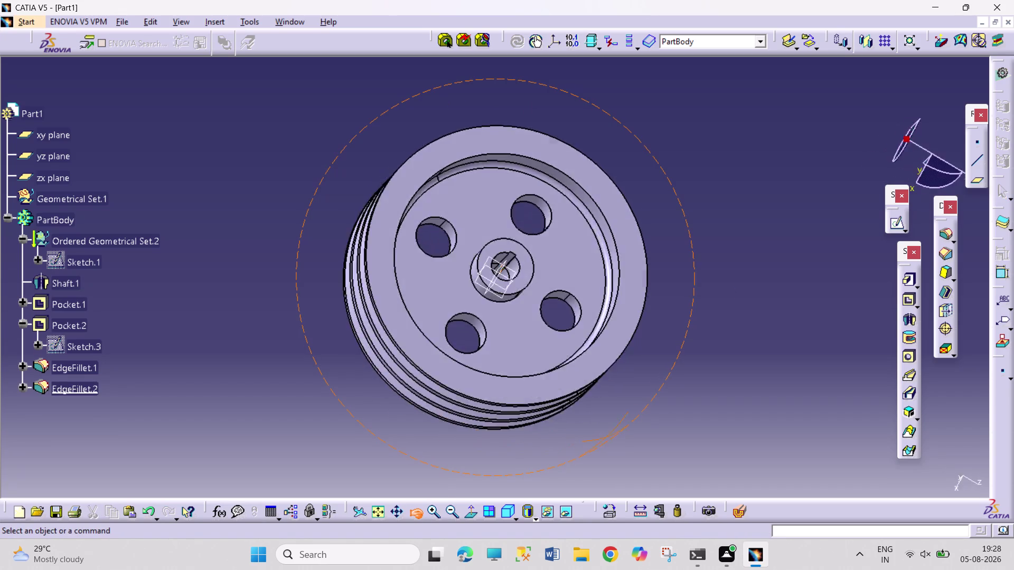
drag(614, 437, 340, 299)
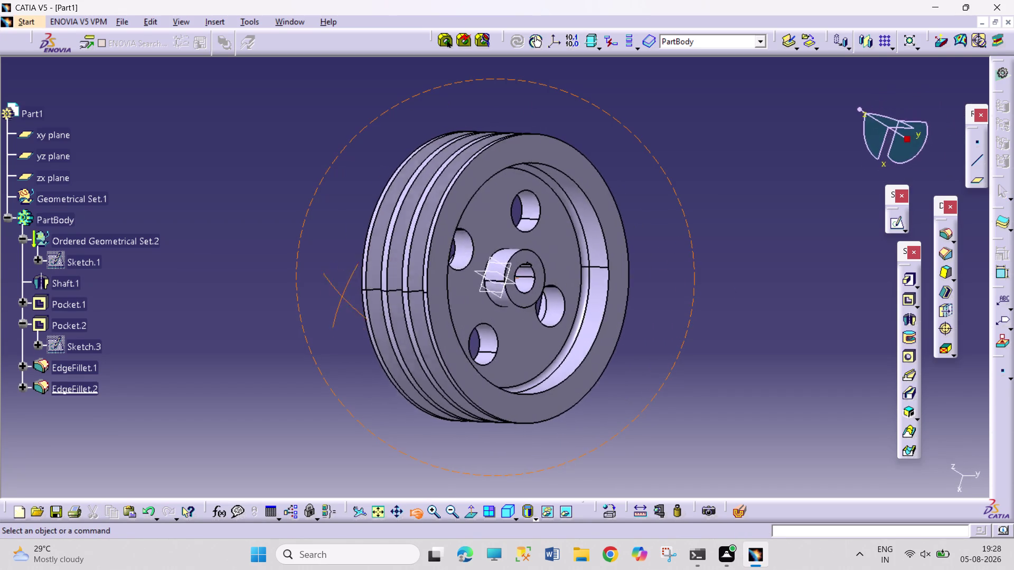
drag(340, 299, 608, 319)
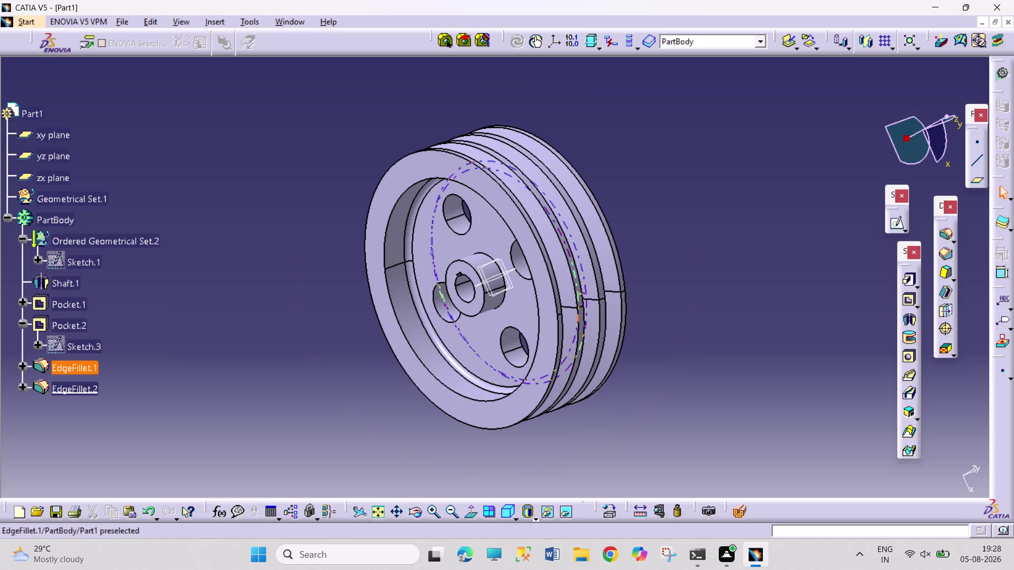
double_click(56, 262)
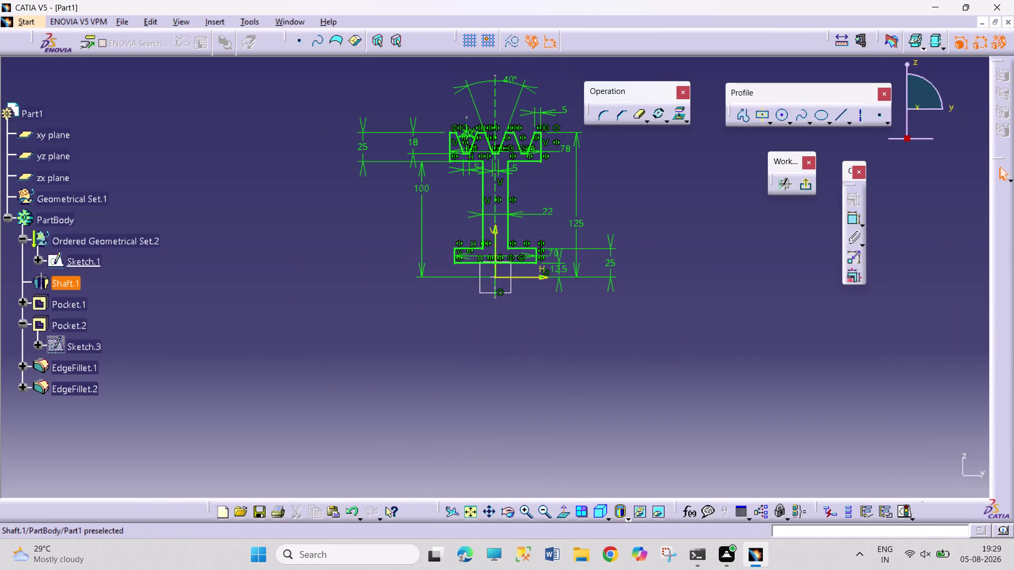
Zoom in on the three groove shapes in Sketch.1, then exit back to the part.
click(467, 505)
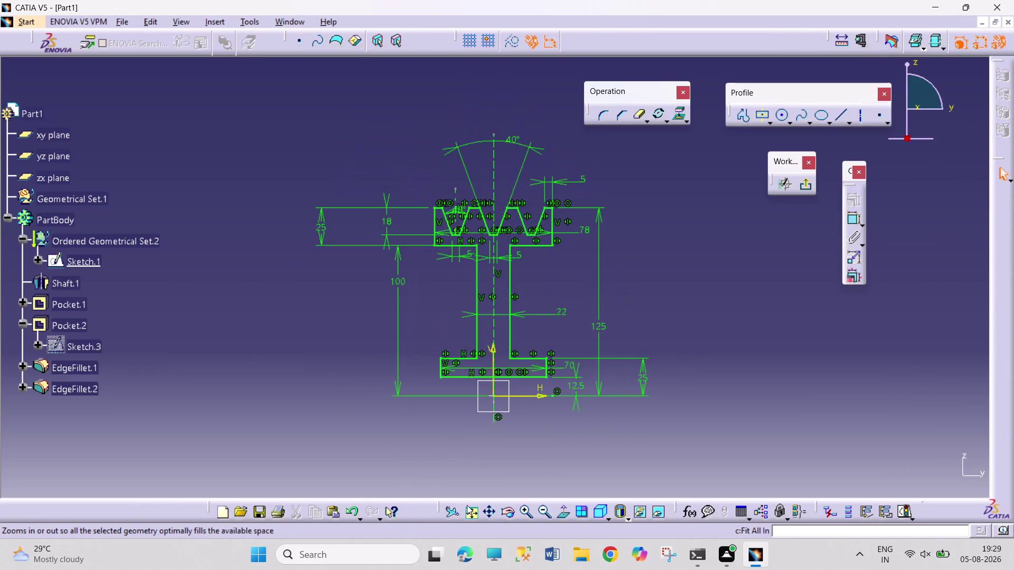
triple_click(519, 512)
triple_click(520, 512)
double_click(520, 513)
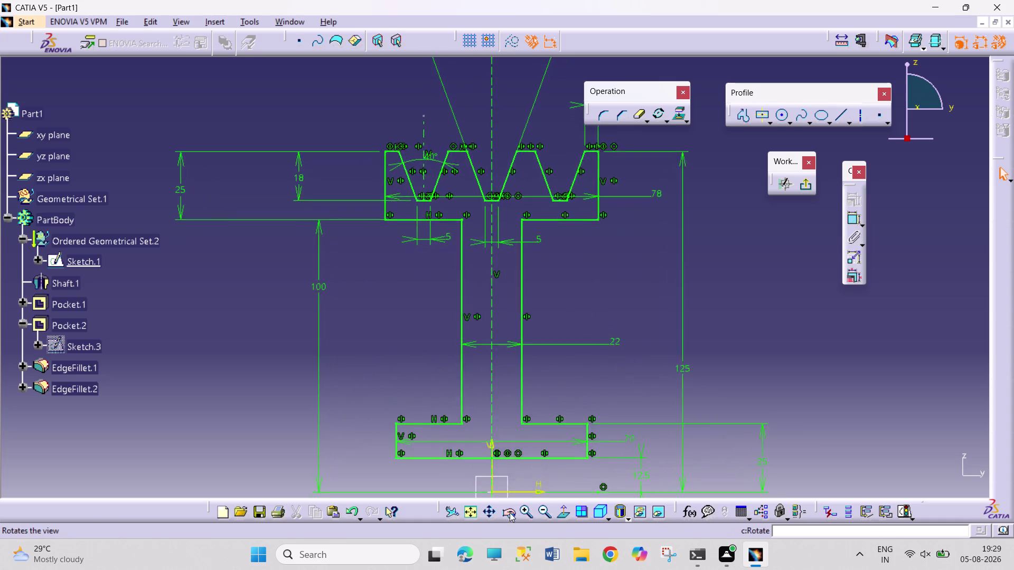
click(481, 511)
drag(498, 403, 499, 481)
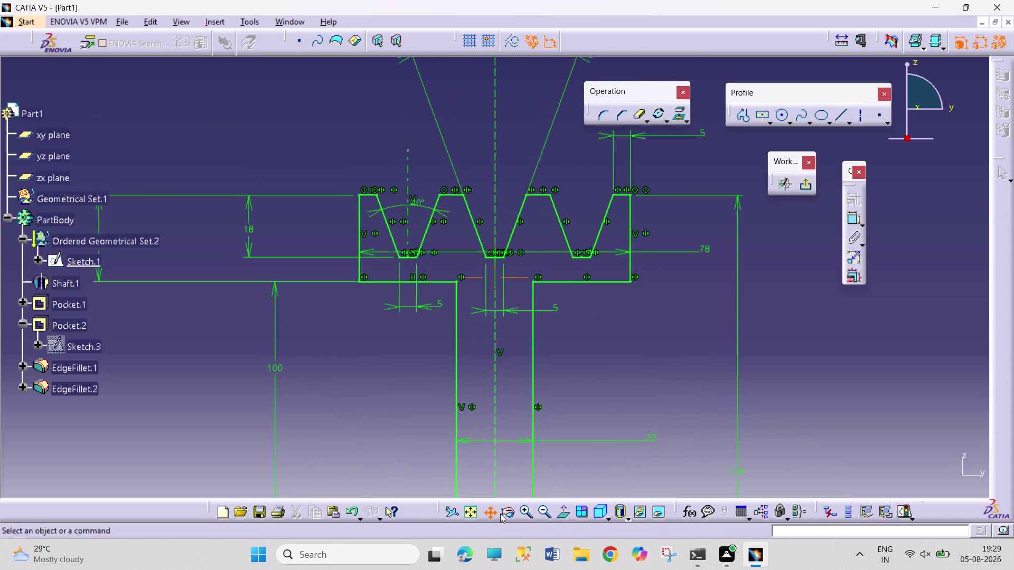
triple_click(525, 505)
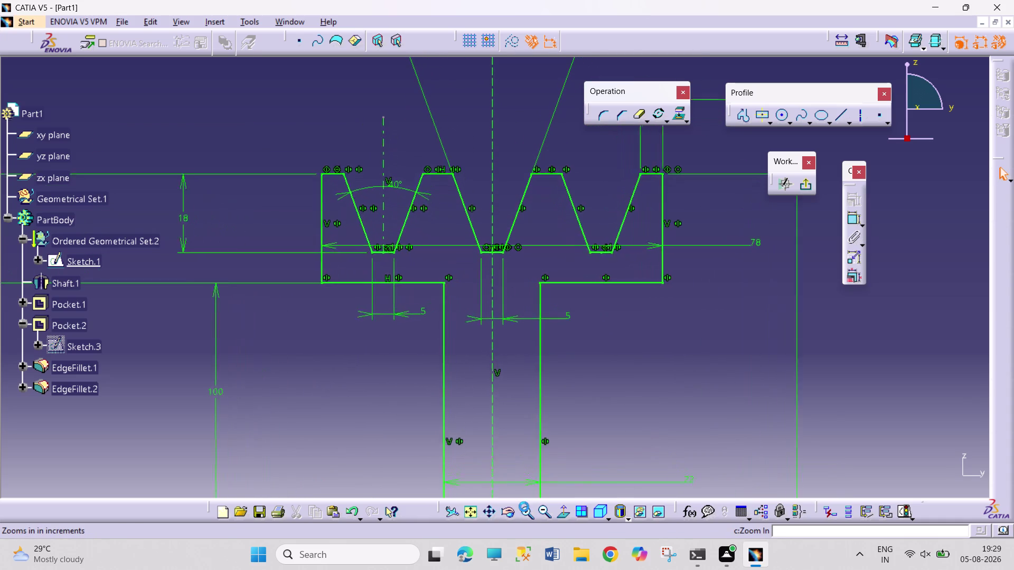
click(486, 513)
drag(596, 395, 606, 438)
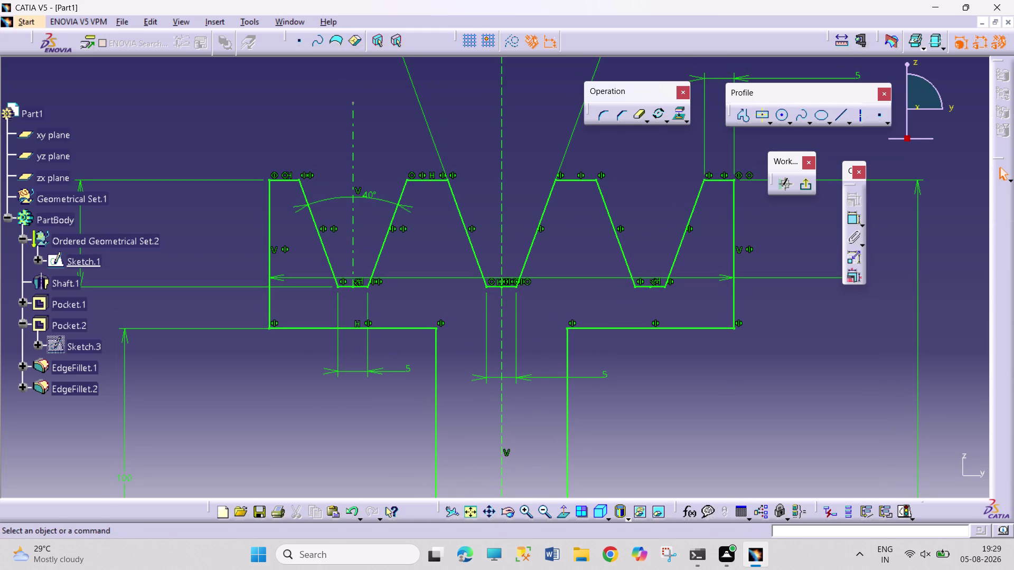
click(807, 188)
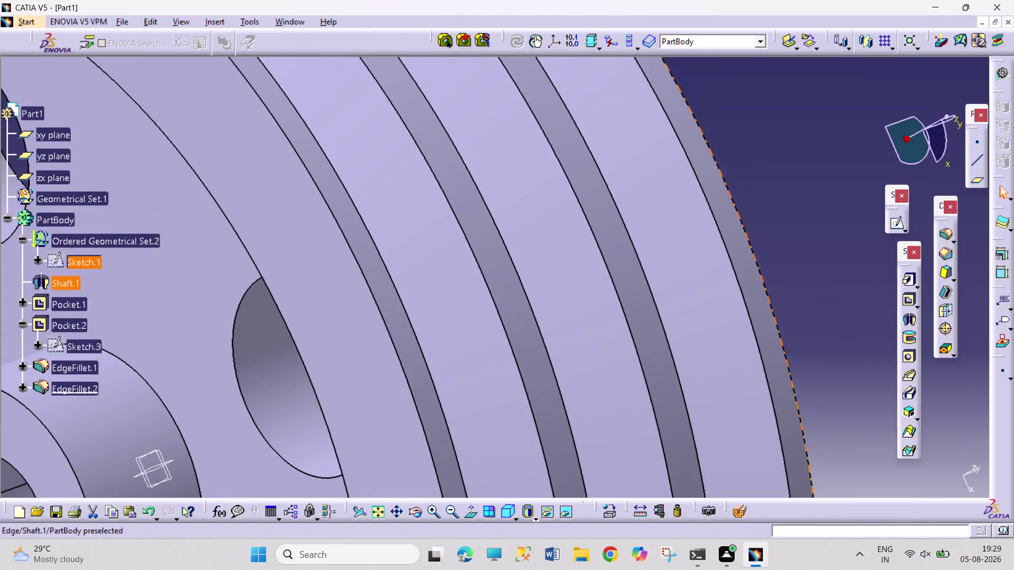
click(369, 512)
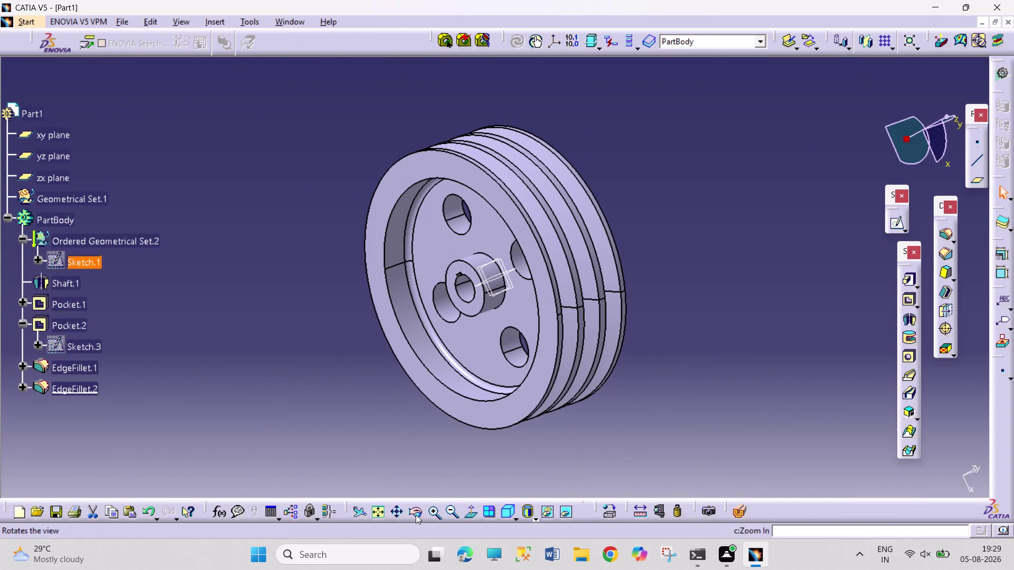
click(416, 514)
drag(408, 399, 650, 312)
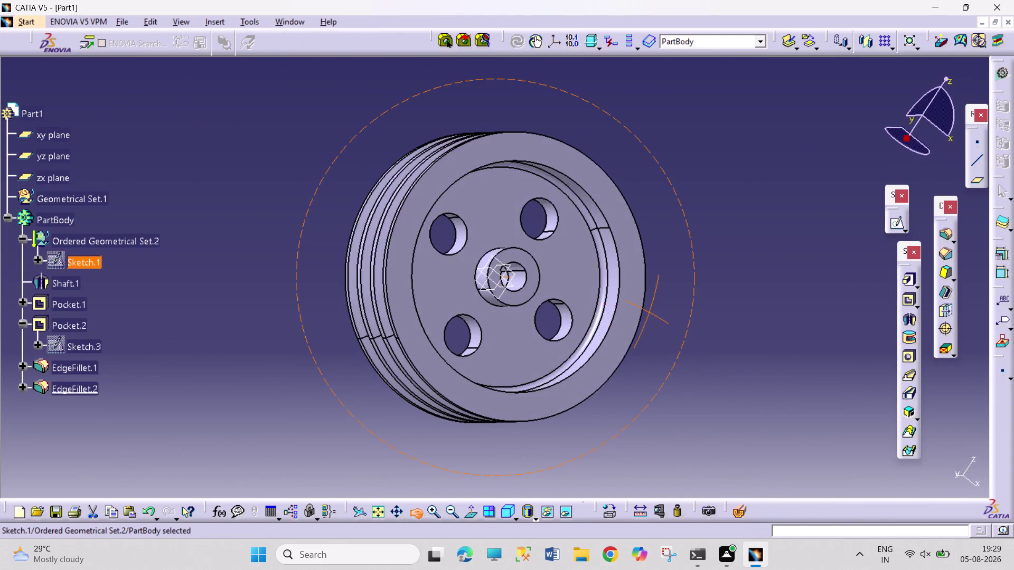
drag(649, 312, 569, 337)
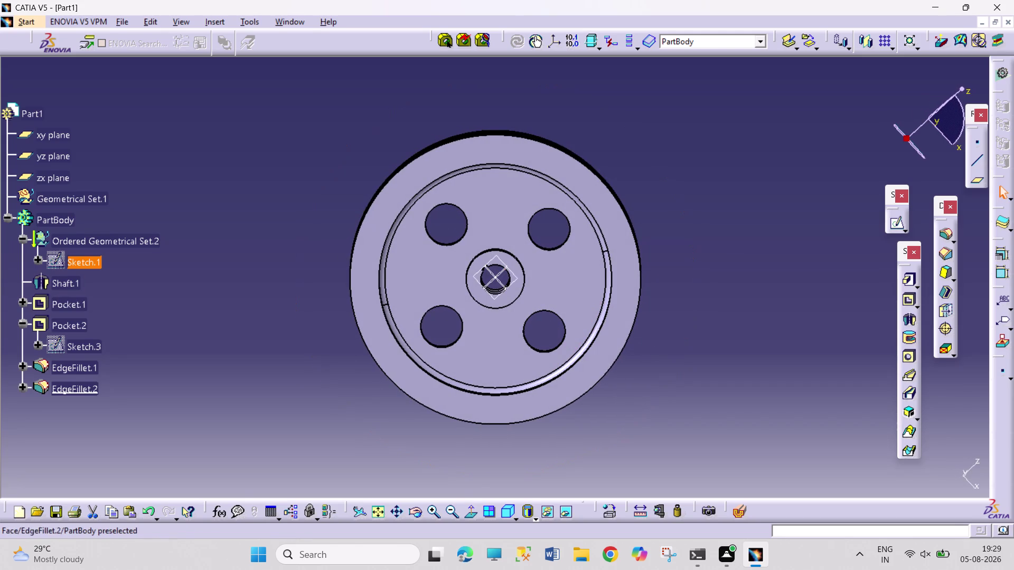
click(409, 512)
drag(638, 448, 568, 438)
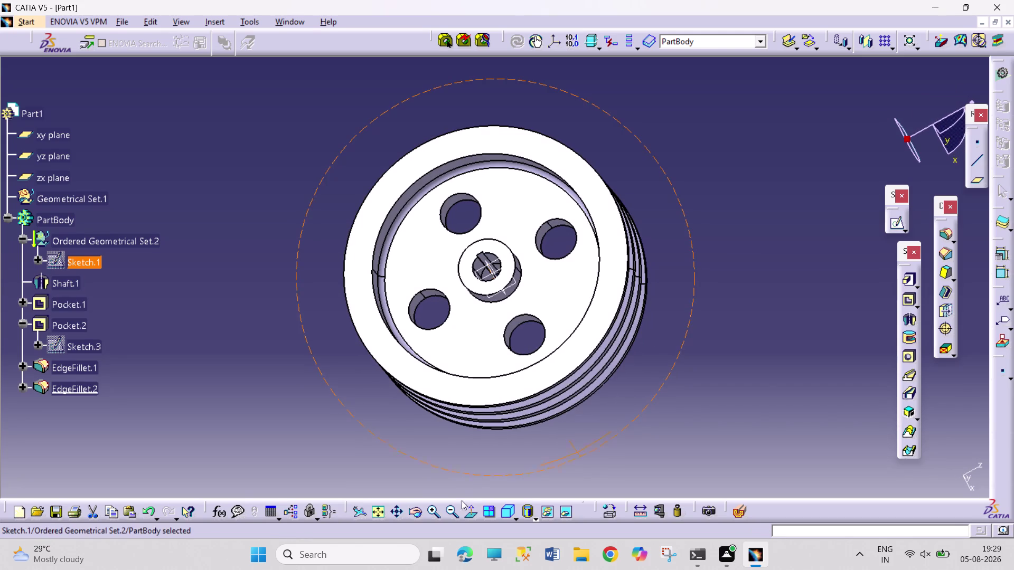
click(436, 519)
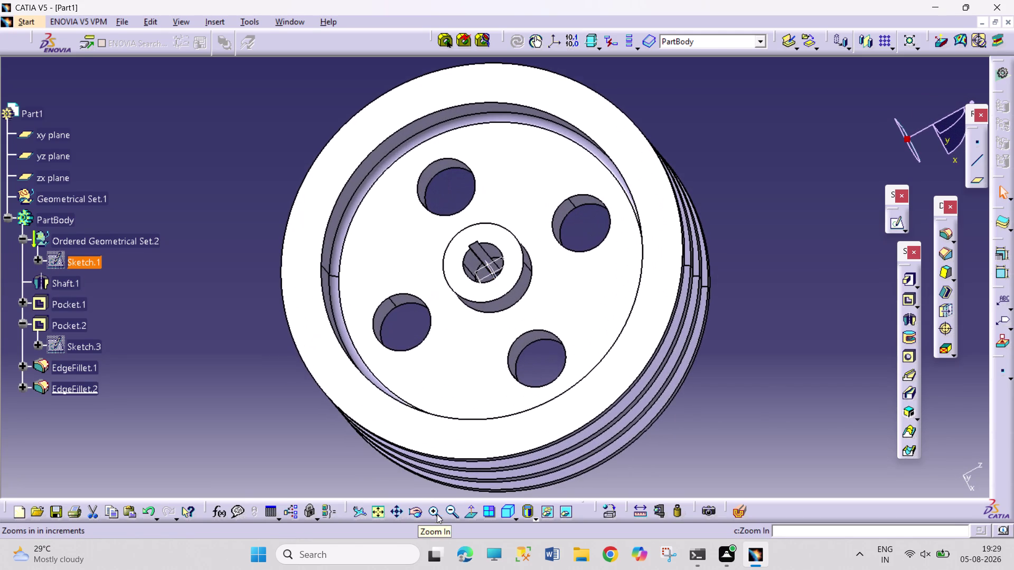
click(416, 511)
drag(765, 384, 530, 255)
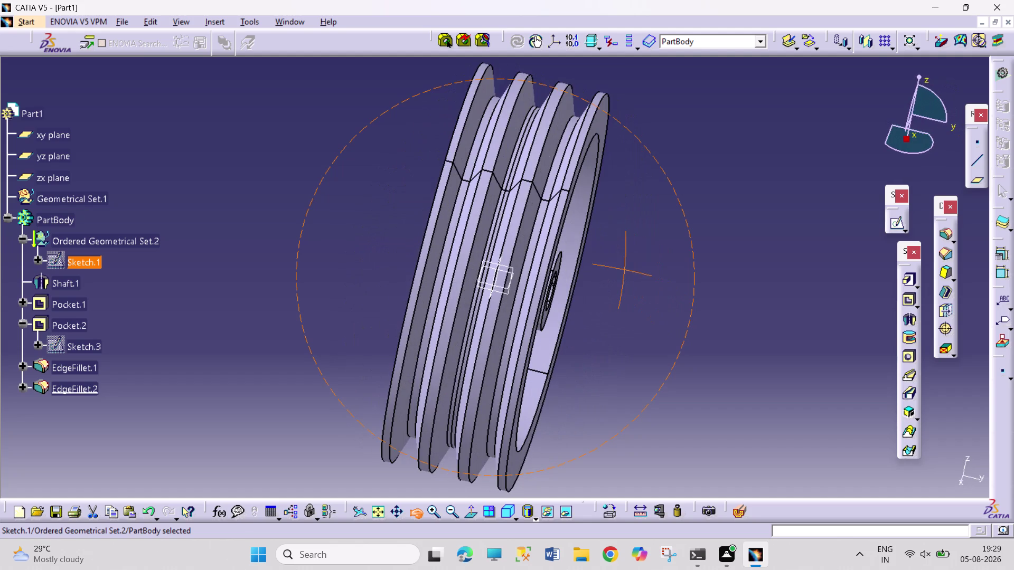
drag(530, 255, 760, 336)
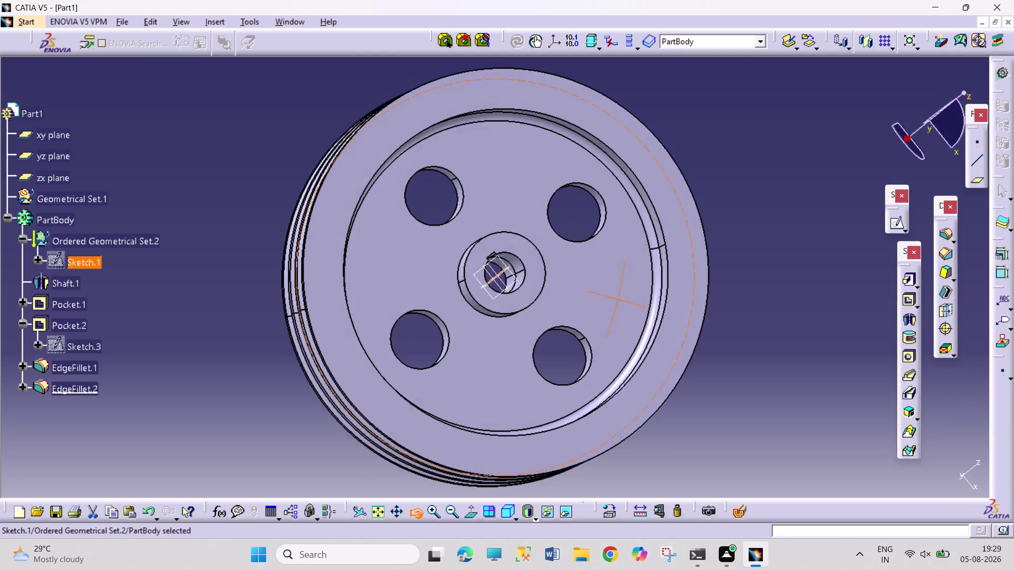
drag(760, 336, 512, 251)
drag(492, 215, 618, 225)
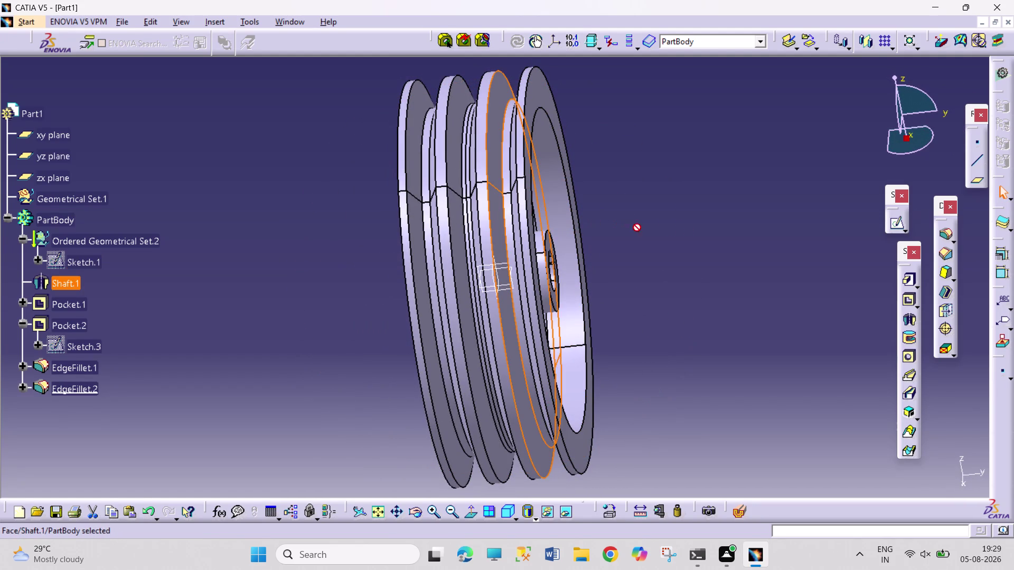
drag(618, 225, 669, 230)
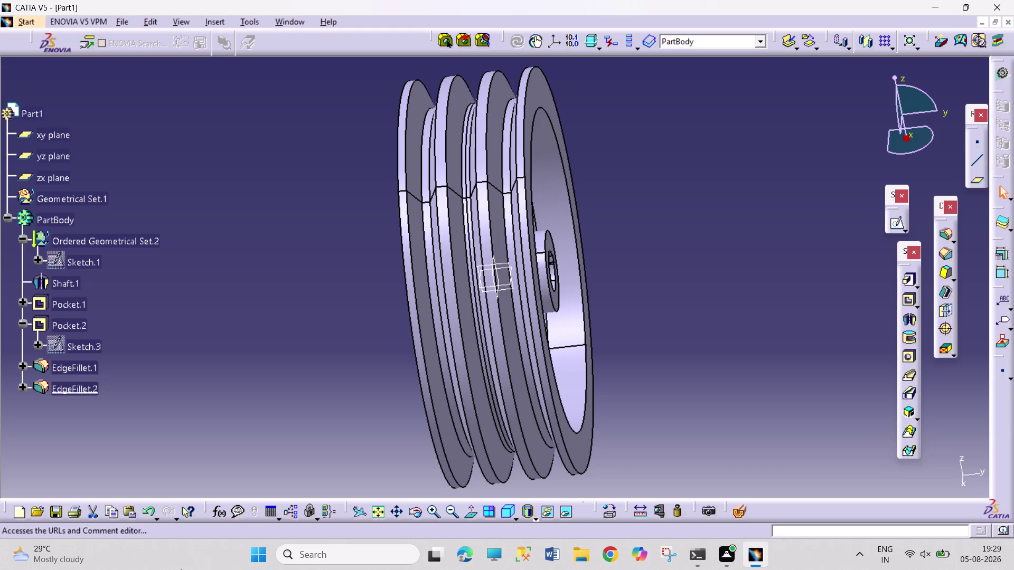
click(416, 512)
drag(401, 434, 447, 392)
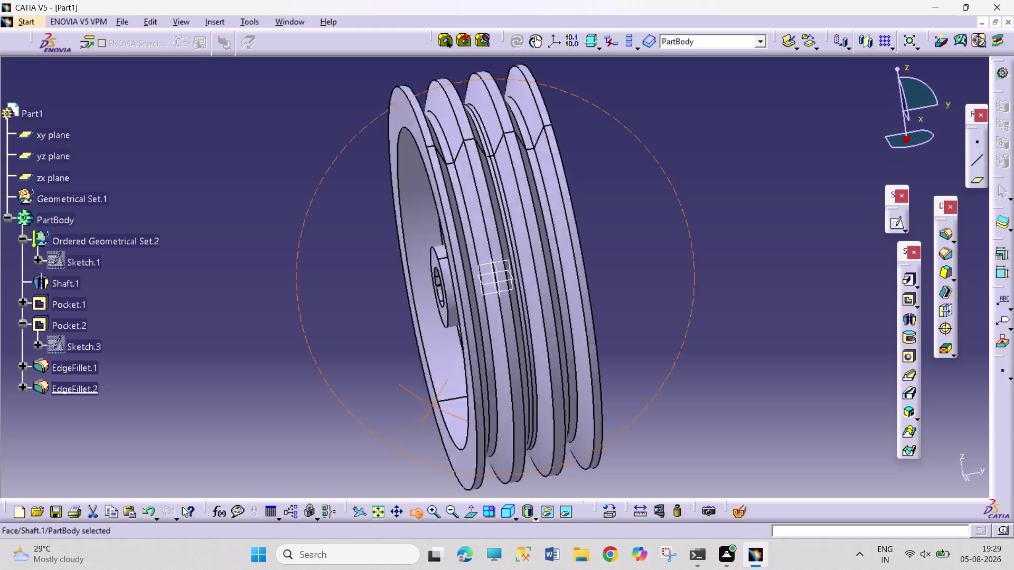
drag(447, 392, 439, 245)
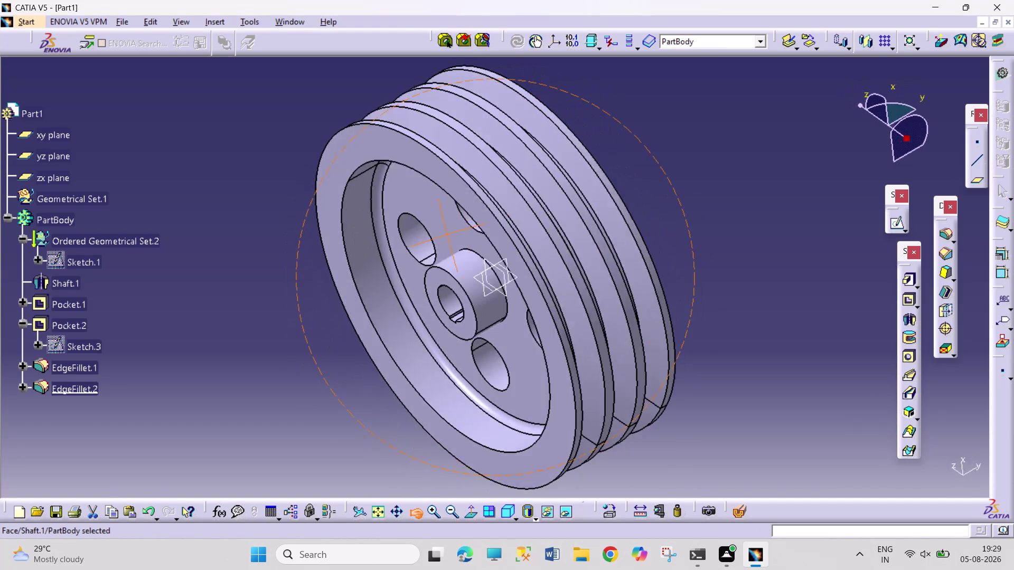
drag(438, 245, 436, 250)
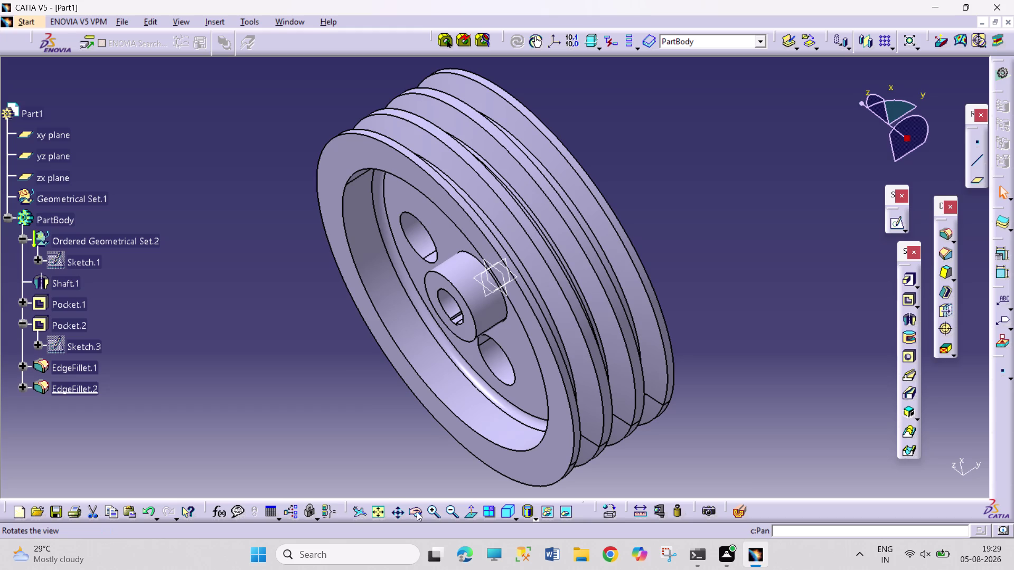
drag(417, 512, 412, 503)
drag(369, 409, 623, 329)
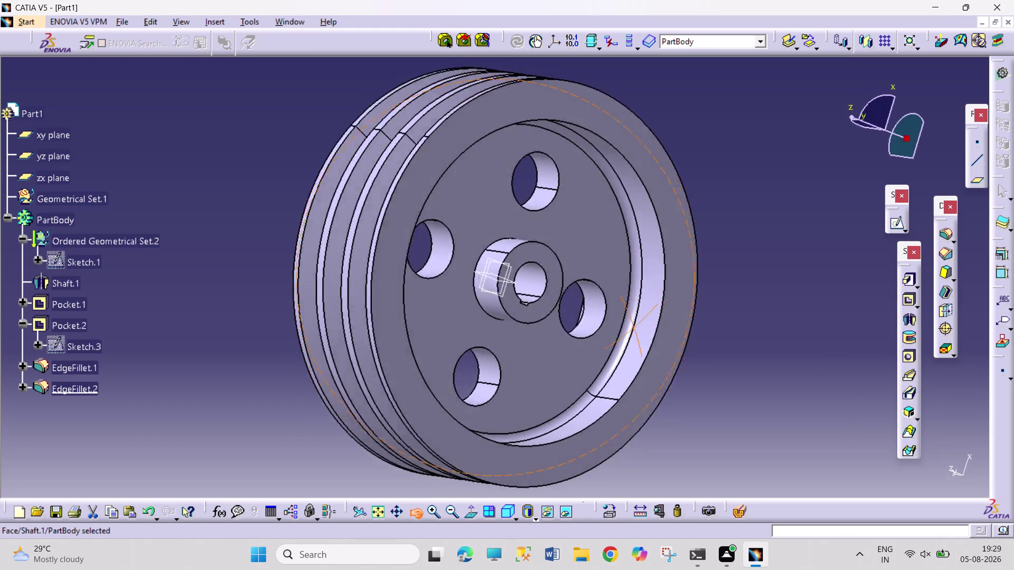
drag(623, 329, 479, 278)
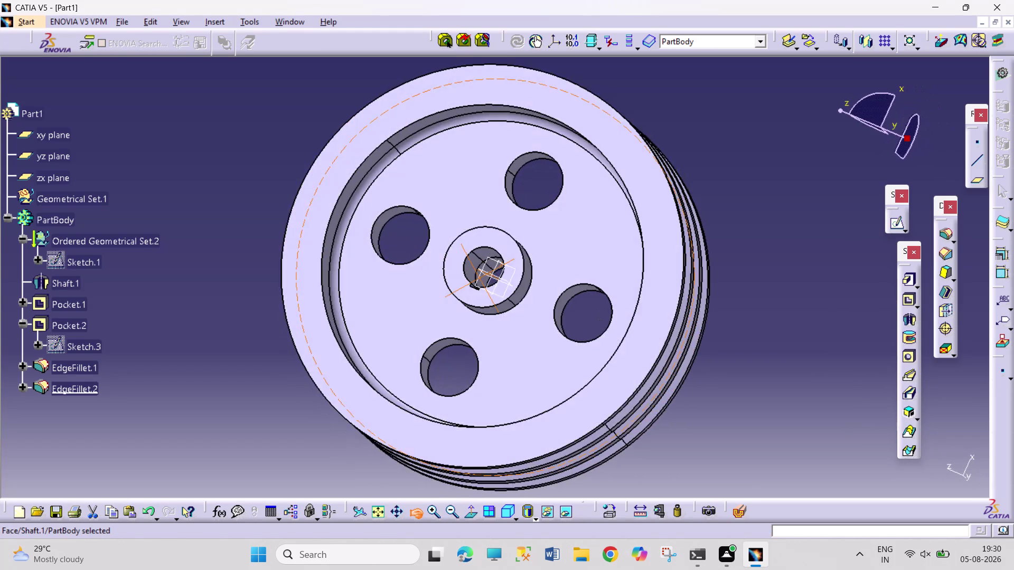
drag(480, 278, 417, 272)
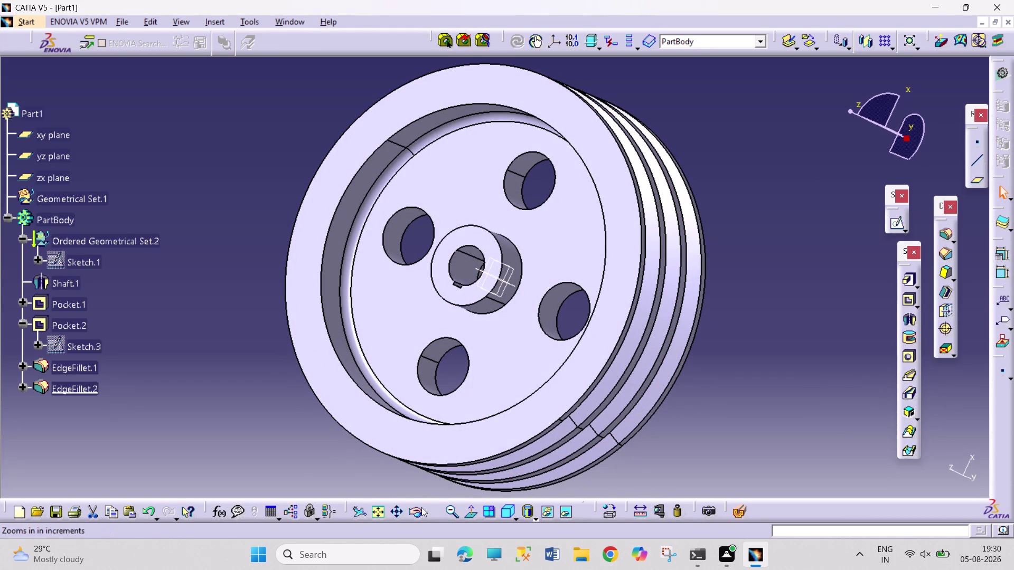
click(381, 515)
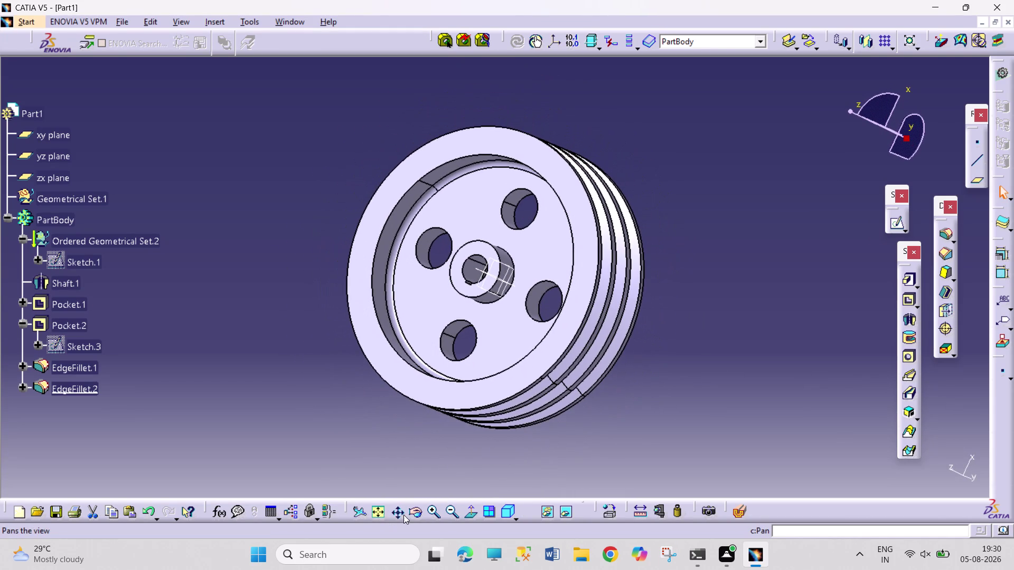
click(404, 514)
drag(336, 190, 377, 255)
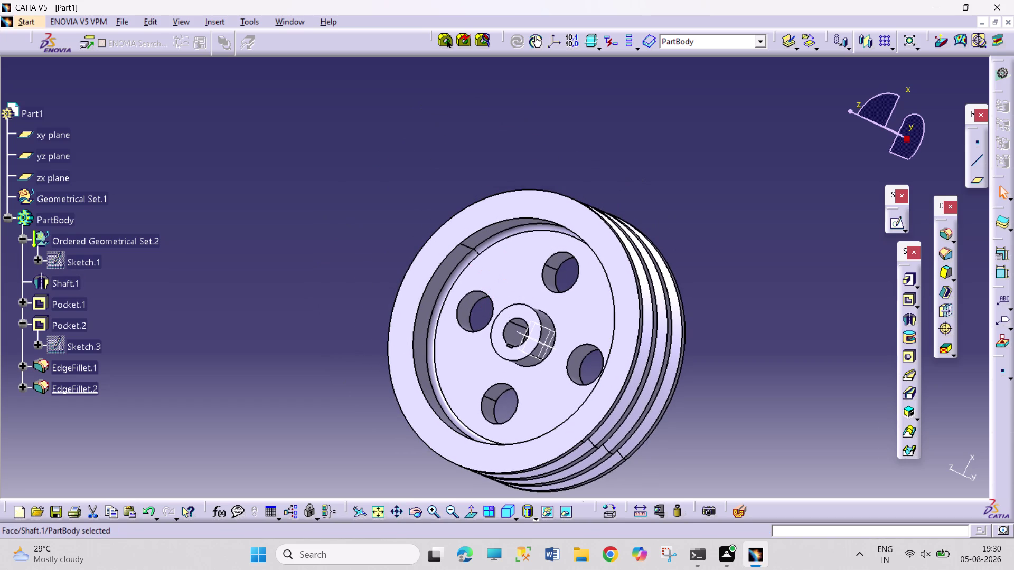
drag(416, 507, 415, 501)
click(338, 234)
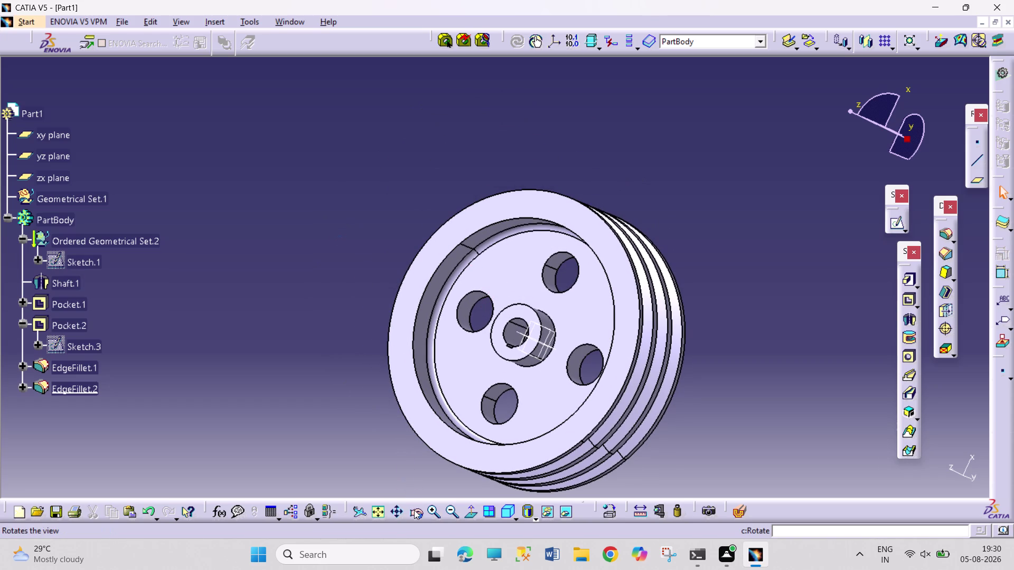
drag(414, 510, 413, 504)
drag(359, 242, 435, 350)
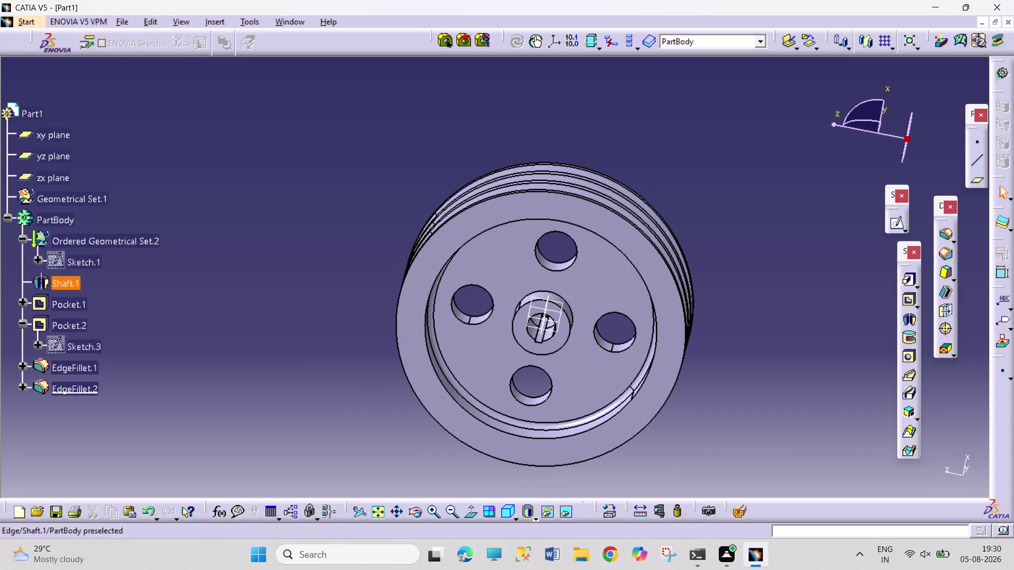
click(376, 513)
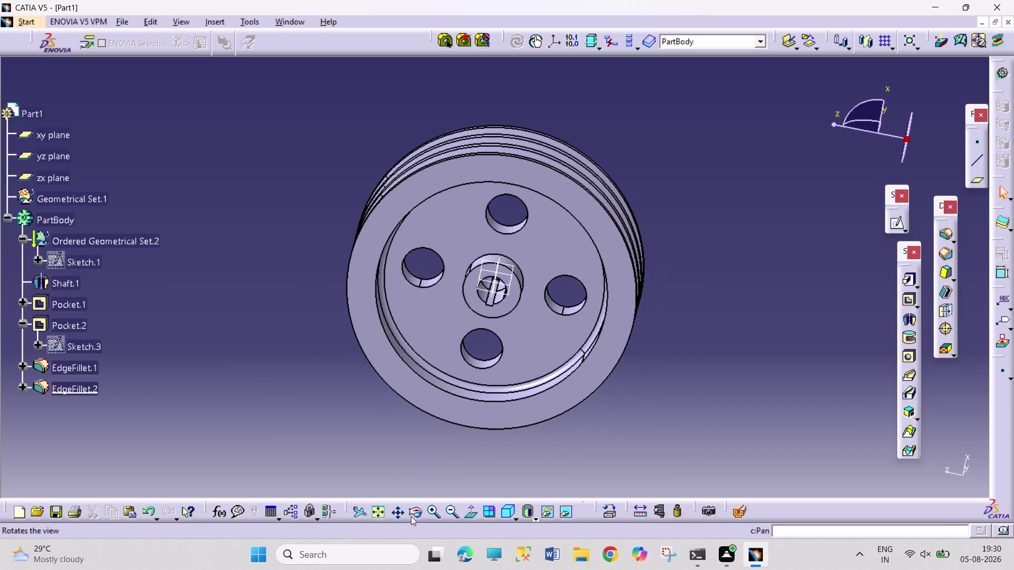
click(424, 513)
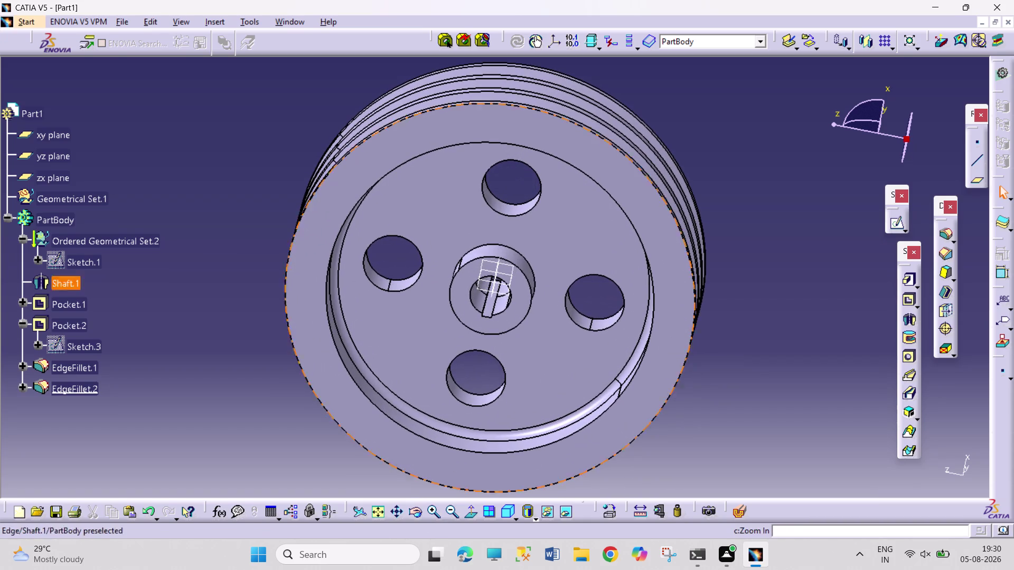
click(38, 20)
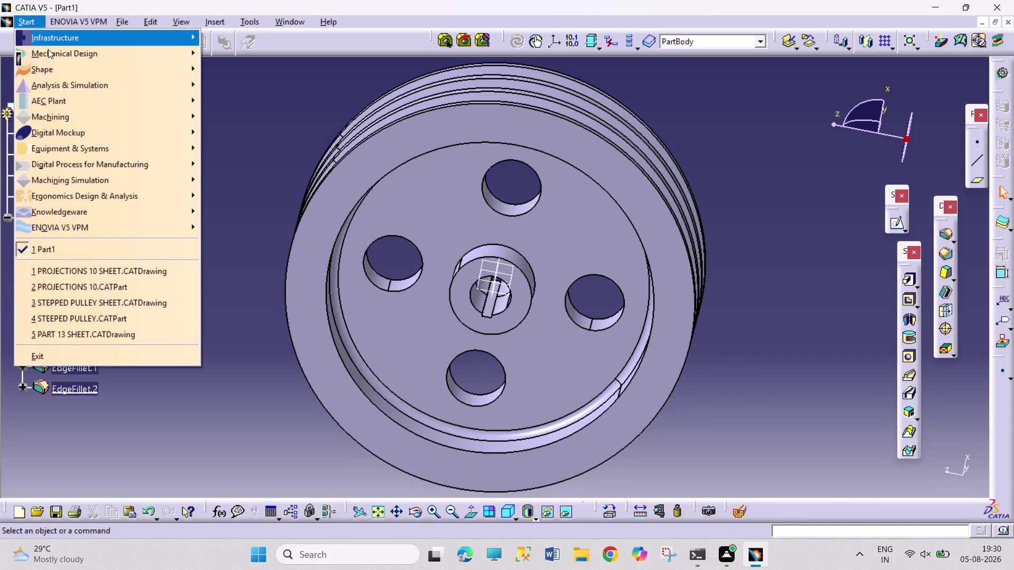
Start a Drafting document, Drawing1, with an empty layout, Standard ISO and A4 format.
click(48, 50)
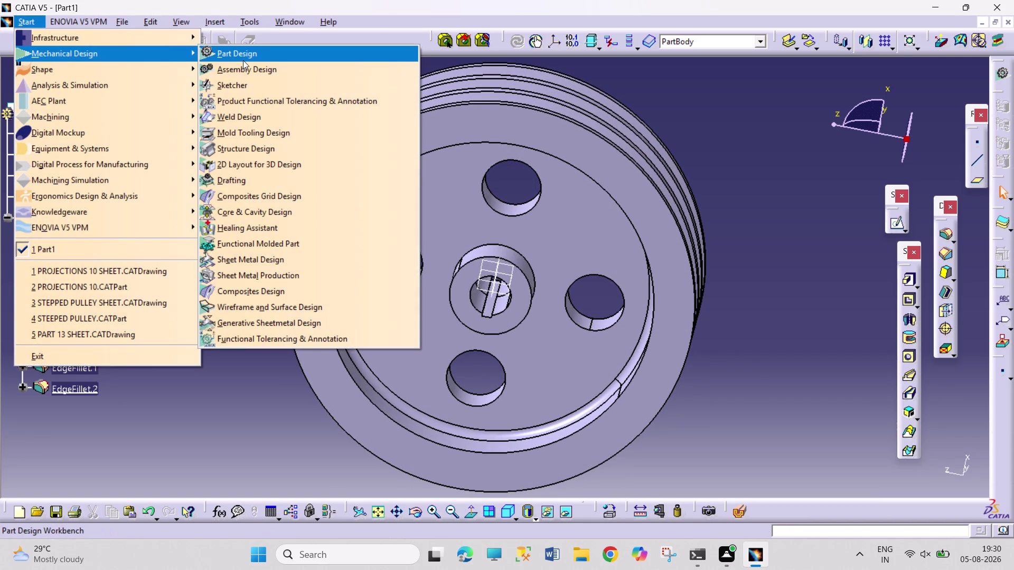
click(308, 178)
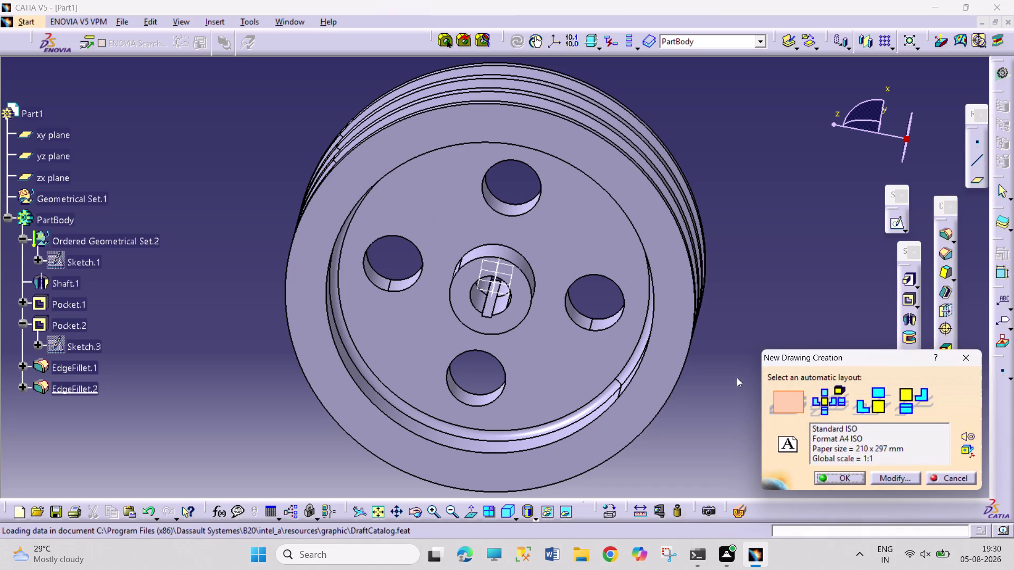
click(853, 479)
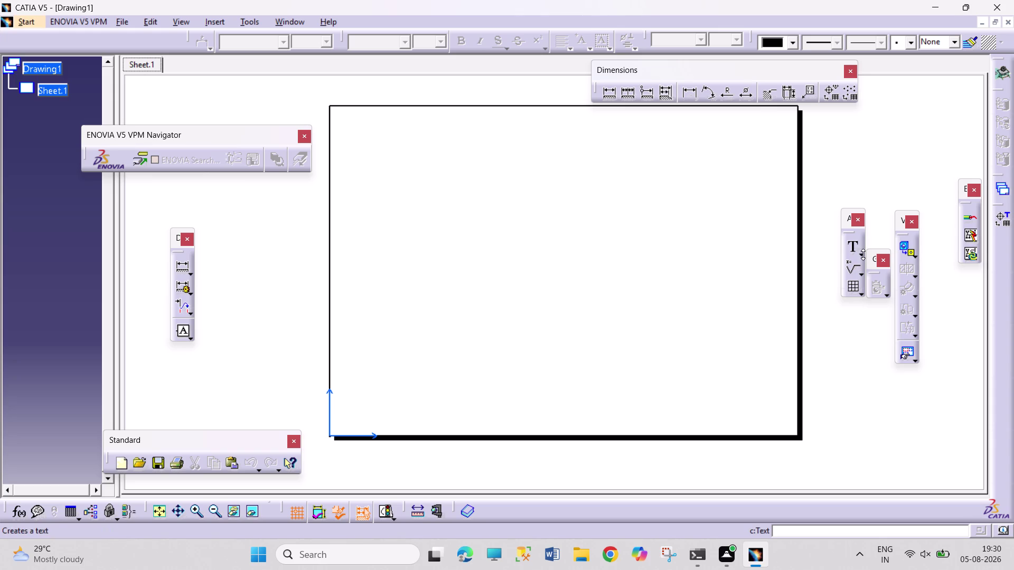
Use the Window menu to bring back the Part1 pulley window, then save.
click(906, 245)
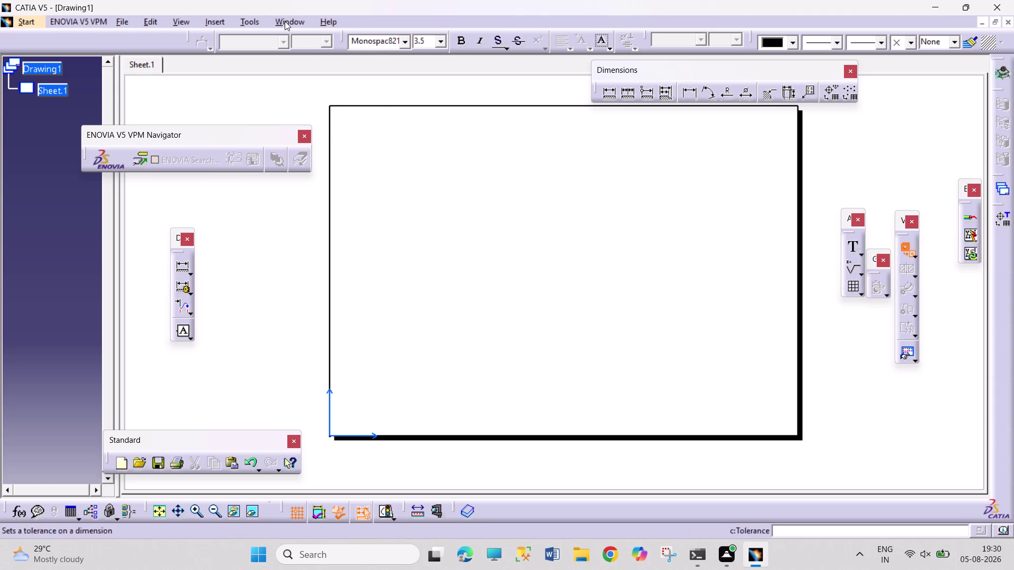
click(285, 22)
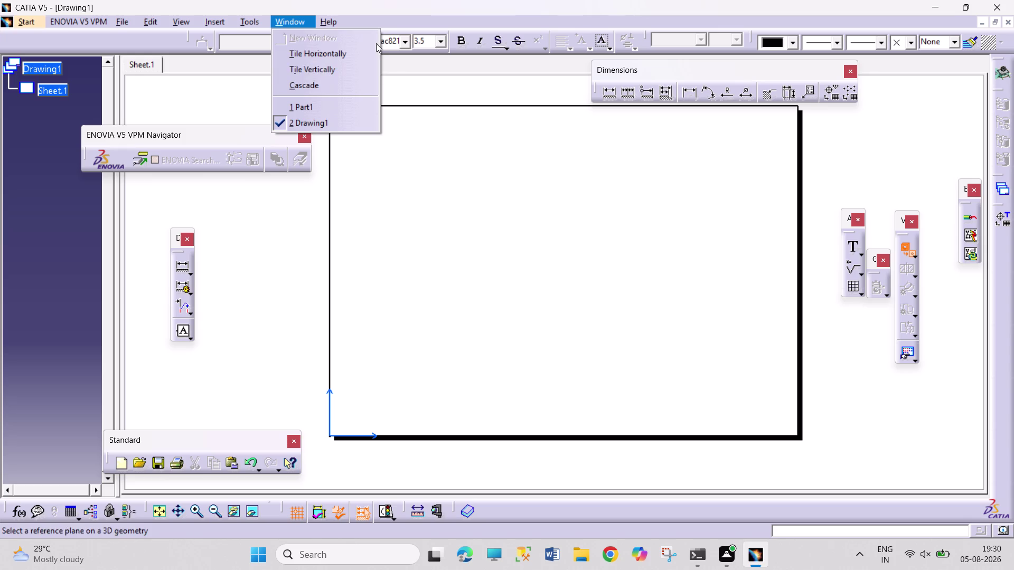
click(467, 163)
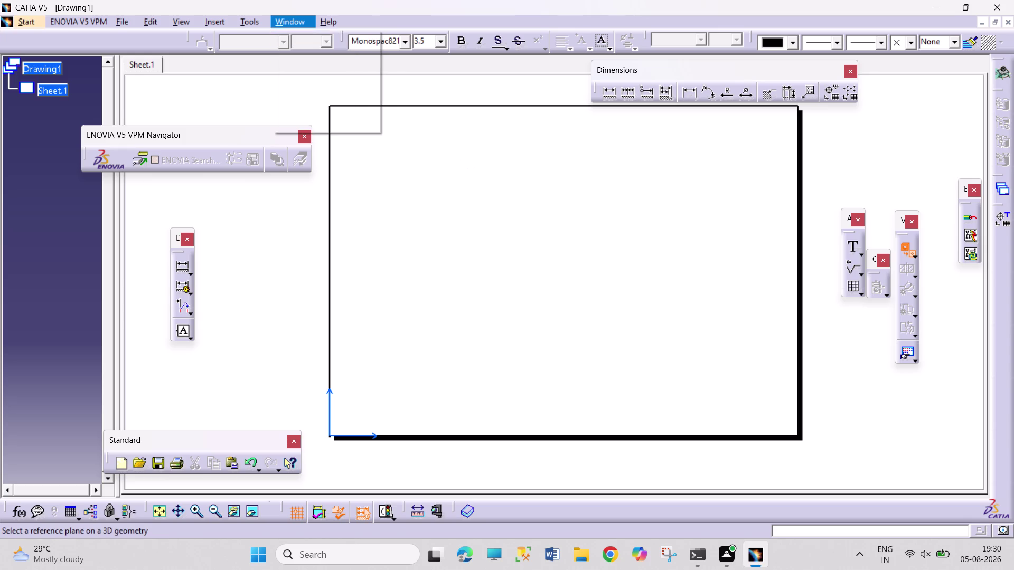
click(898, 247)
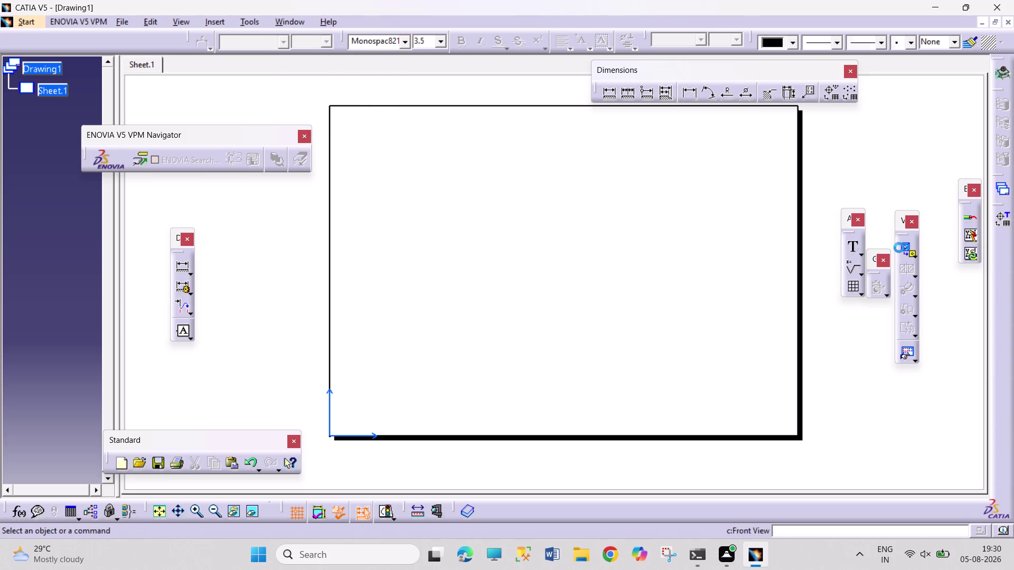
click(292, 26)
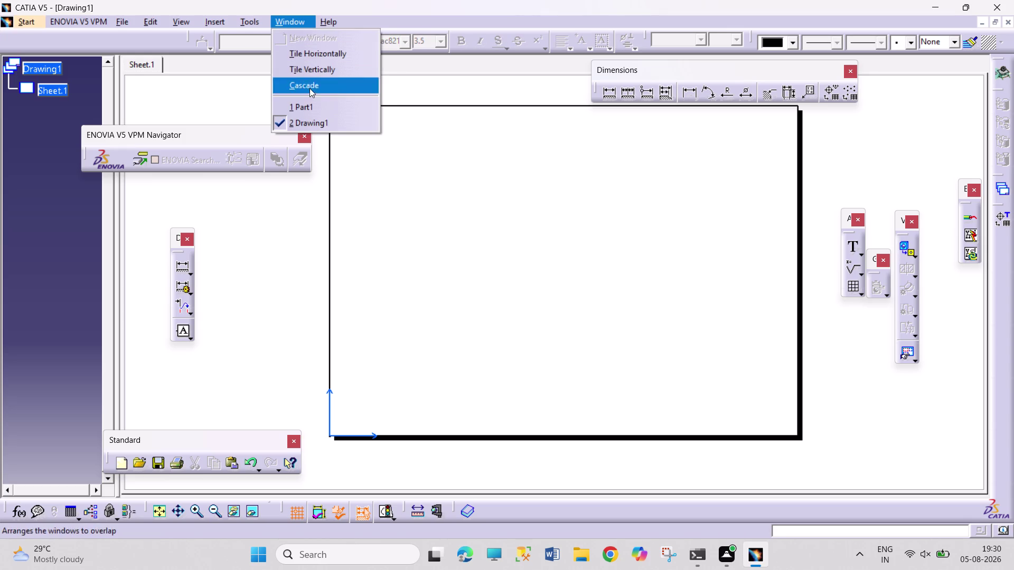
click(312, 102)
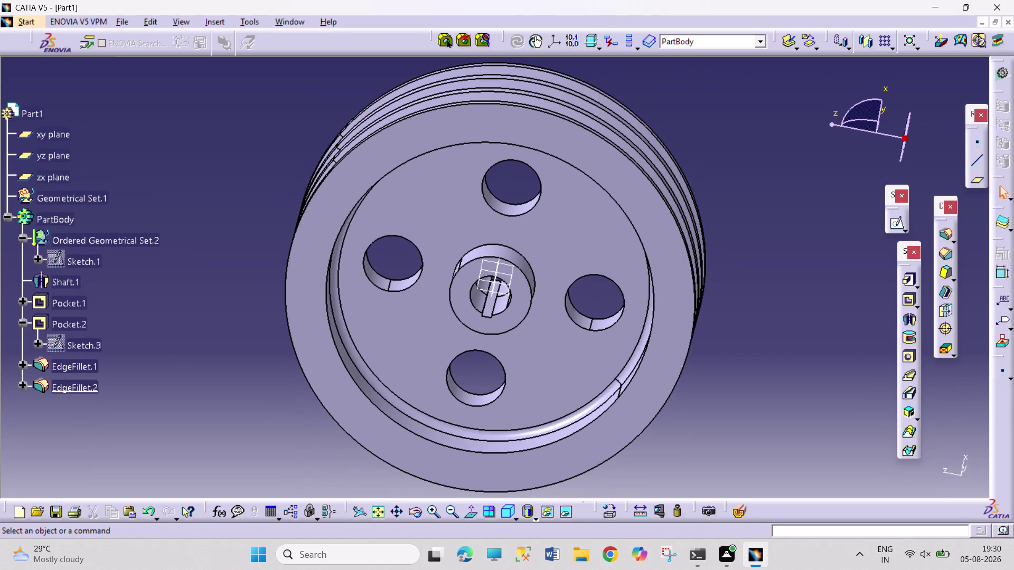
key(ctrl+s)
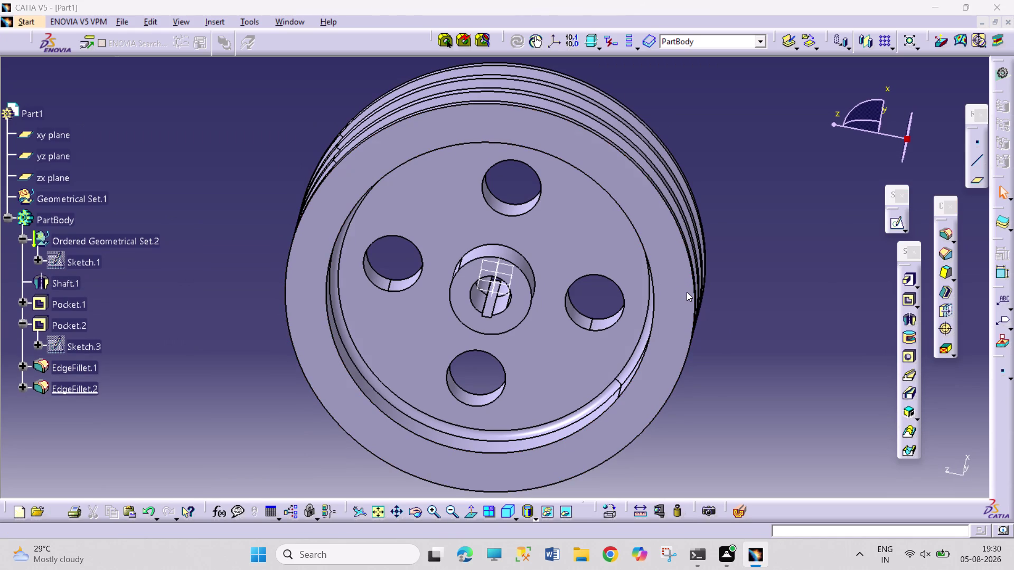